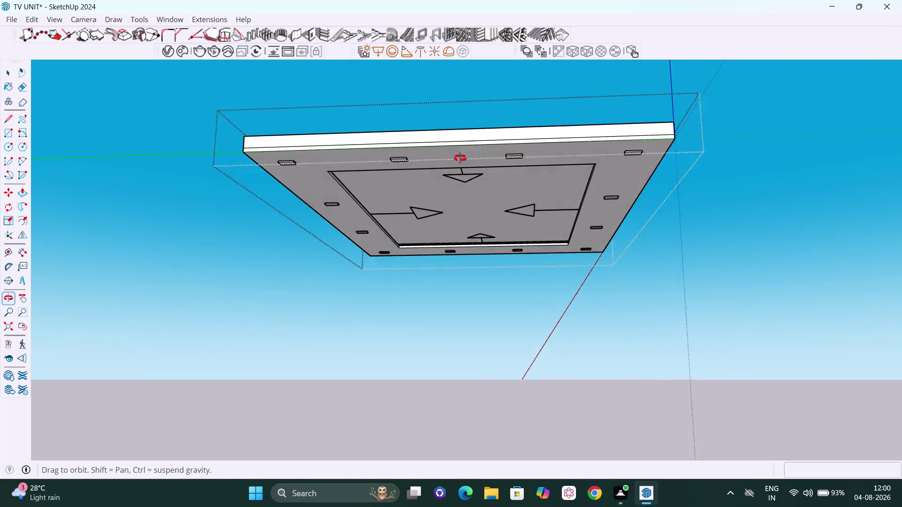
Zoom in on the false ceiling's underside and select its top-right light slot.
middle_drag(460, 160, 460, 159)
scroll(up, 3)
scroll(up, 3)
scroll(up, 3)
middle_click(587, 150)
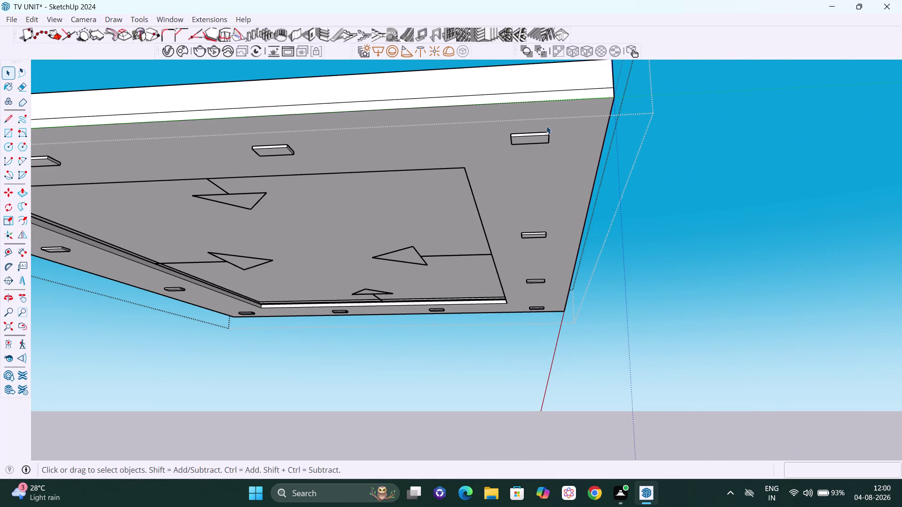
scroll(up, 3)
middle_drag(539, 144, 540, 156)
scroll(up, 3)
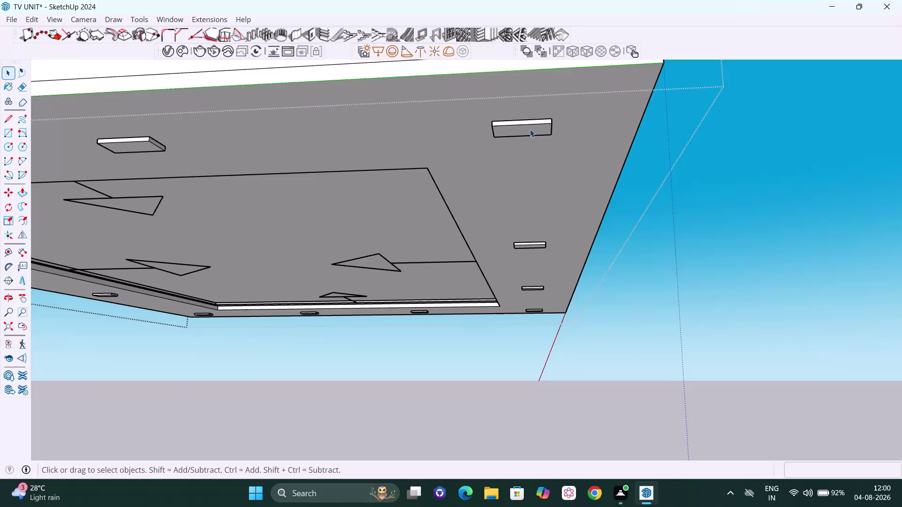
click(530, 129)
middle_drag(540, 115, 536, 135)
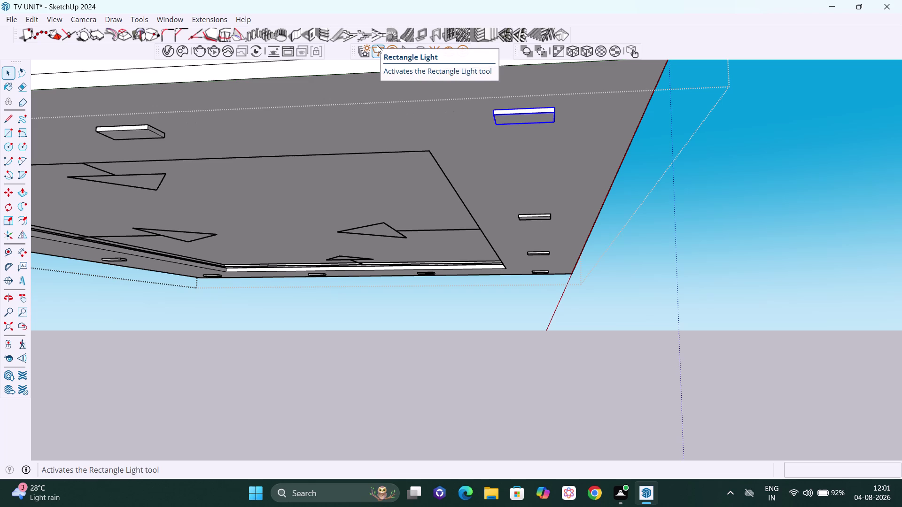
Draw a V-Ray rectangle light across the top-right slot, then return to Select.
click(377, 45)
scroll(up, 3)
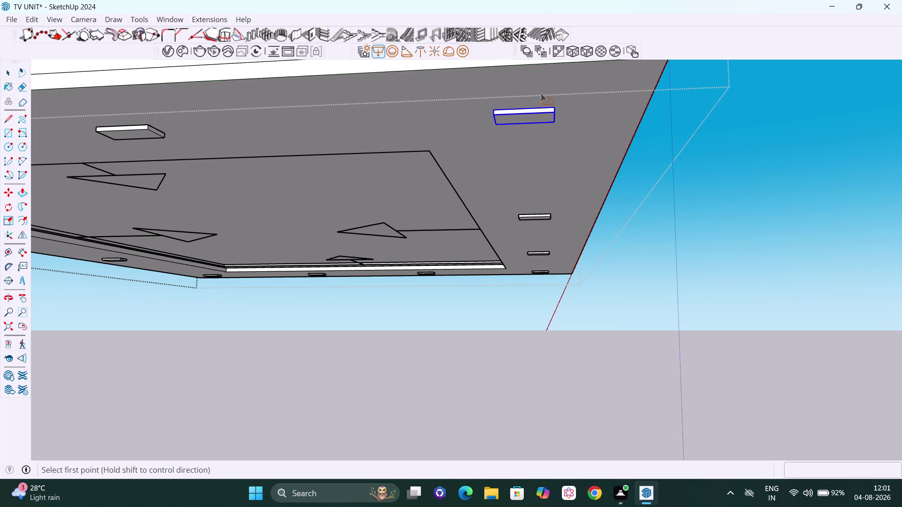
scroll(up, 3)
scroll(up, 3)
middle_drag(526, 143, 524, 95)
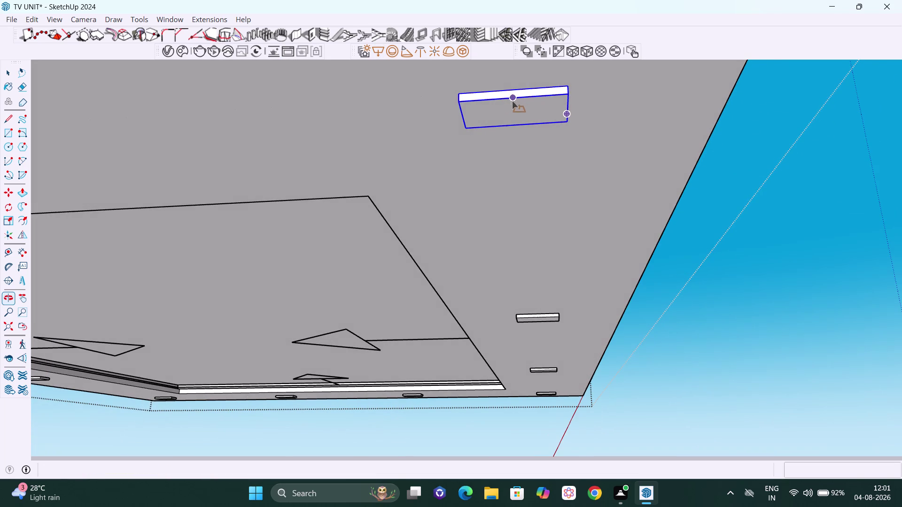
click(459, 101)
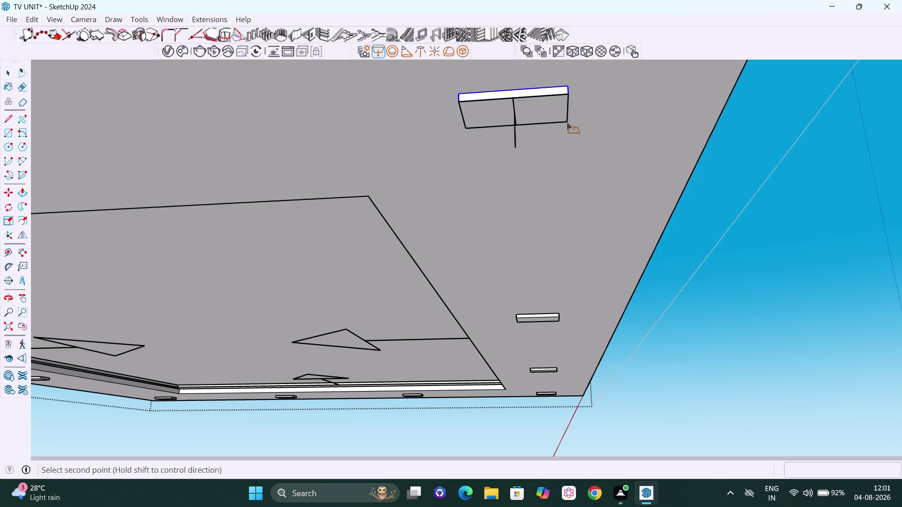
click(566, 122)
scroll(down, 3)
scroll(down, 3)
key(space)
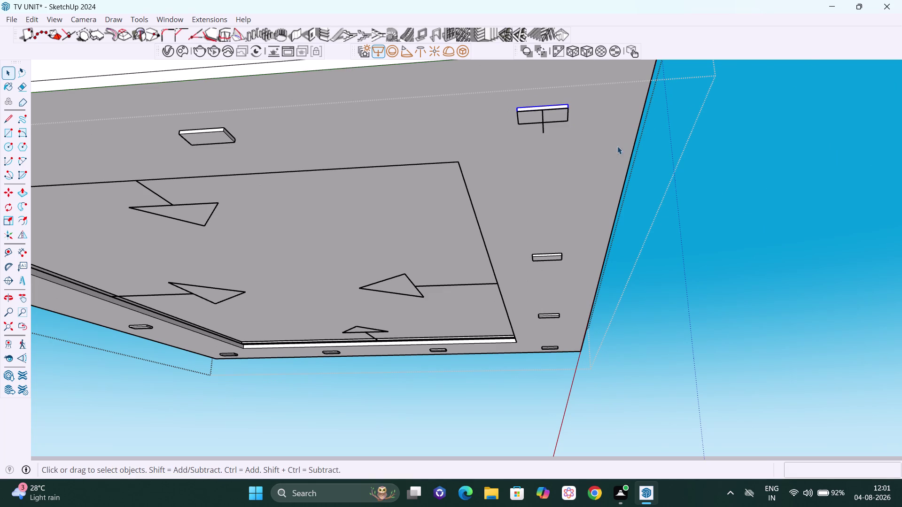
middle_drag(541, 115, 502, 105)
scroll(down, 3)
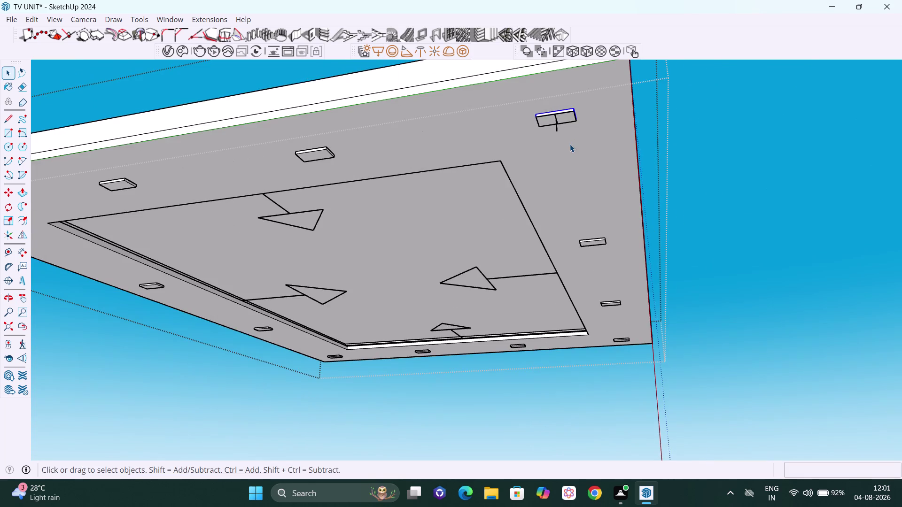
middle_drag(570, 144, 537, 130)
scroll(up, 3)
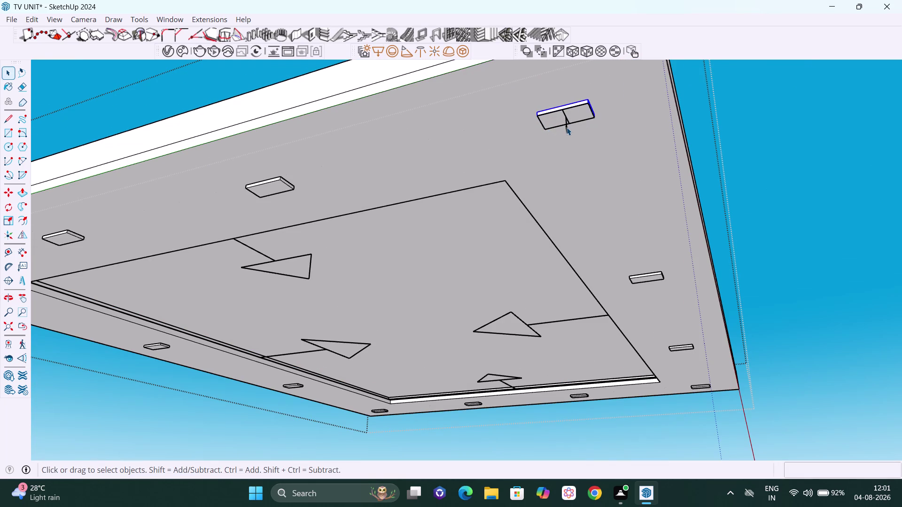
Start copying the new rectangular light from its corner, locked along the right edge.
click(566, 127)
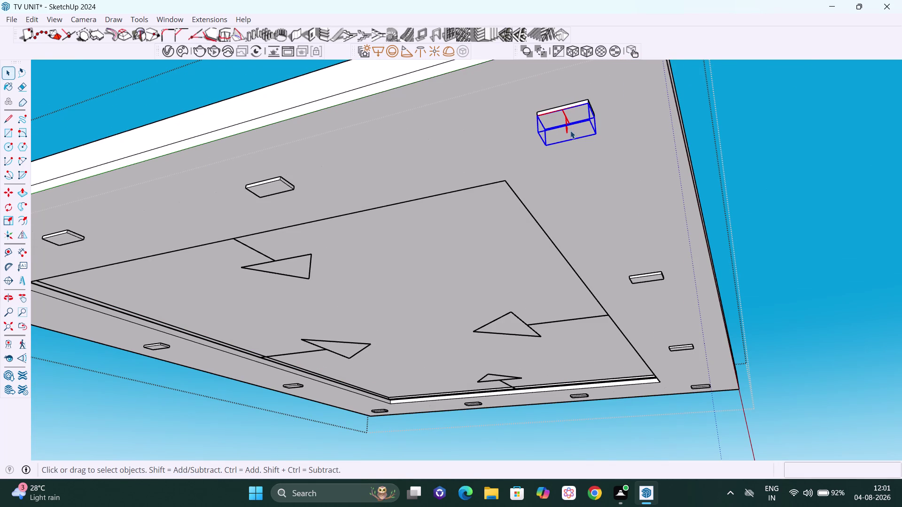
key(m)
key(Left)
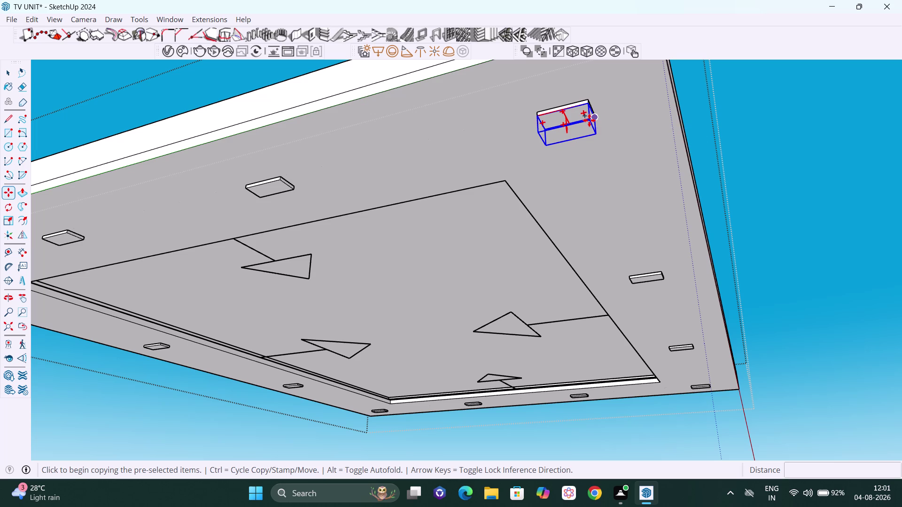
middle_drag(589, 120, 613, 115)
scroll(up, 3)
scroll(up, 3)
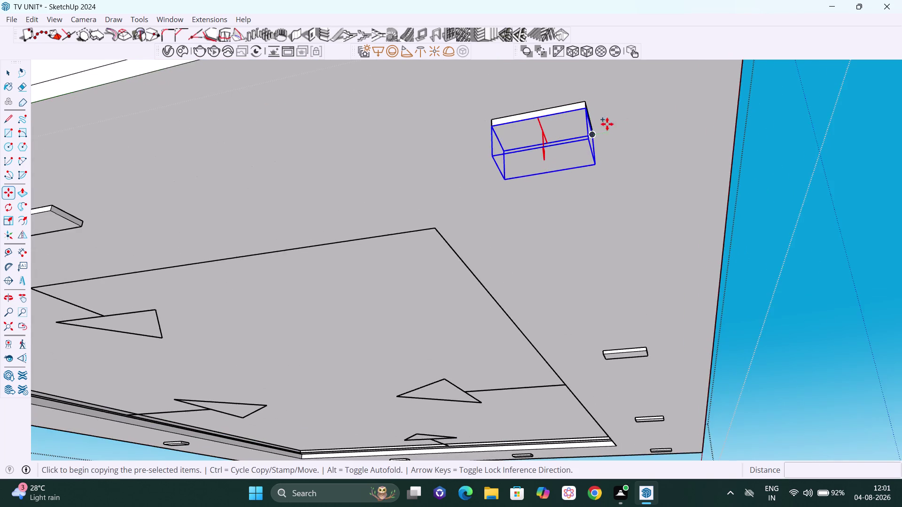
middle_drag(607, 124, 664, 84)
scroll(up, 3)
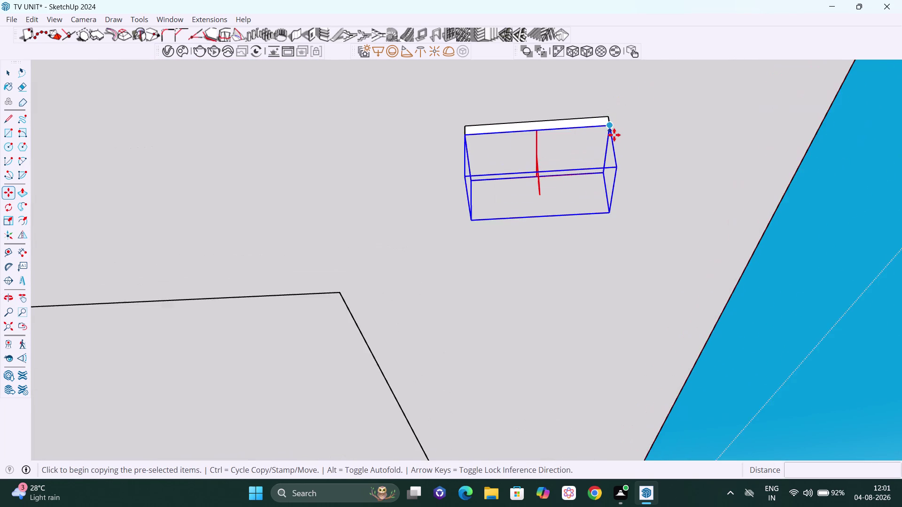
scroll(up, 3)
middle_drag(617, 130, 573, 130)
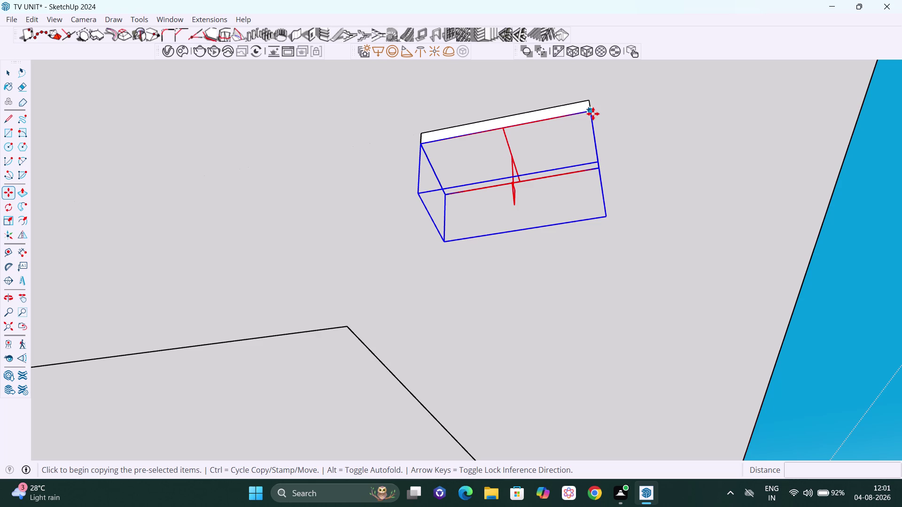
click(591, 113)
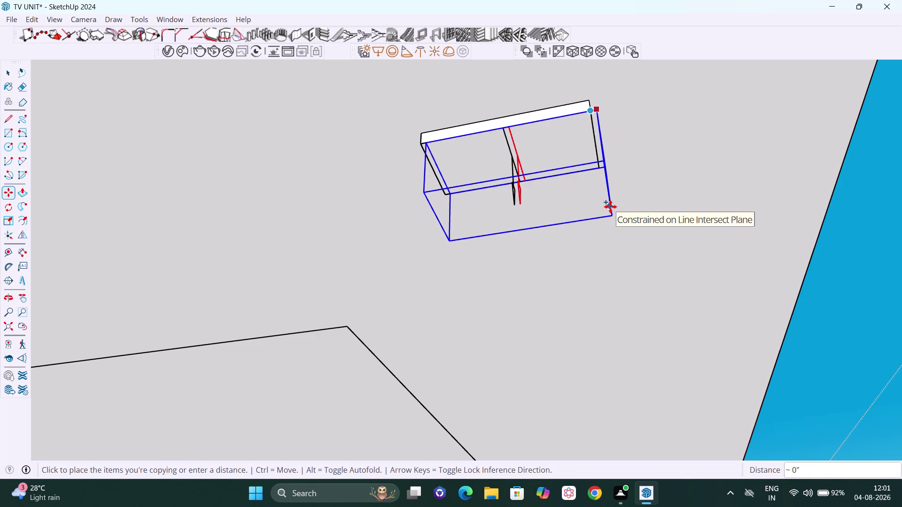
key(Right)
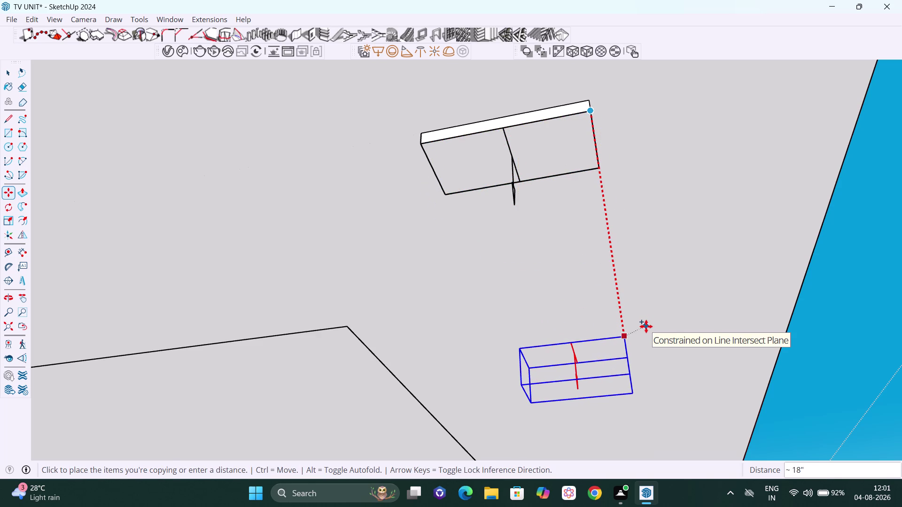
Drop the light copy in the next right-edge slot, arraying it 2x, then 3x.
key(h)
drag(645, 327, 615, 188)
scroll(down, 3)
drag(621, 297, 587, 174)
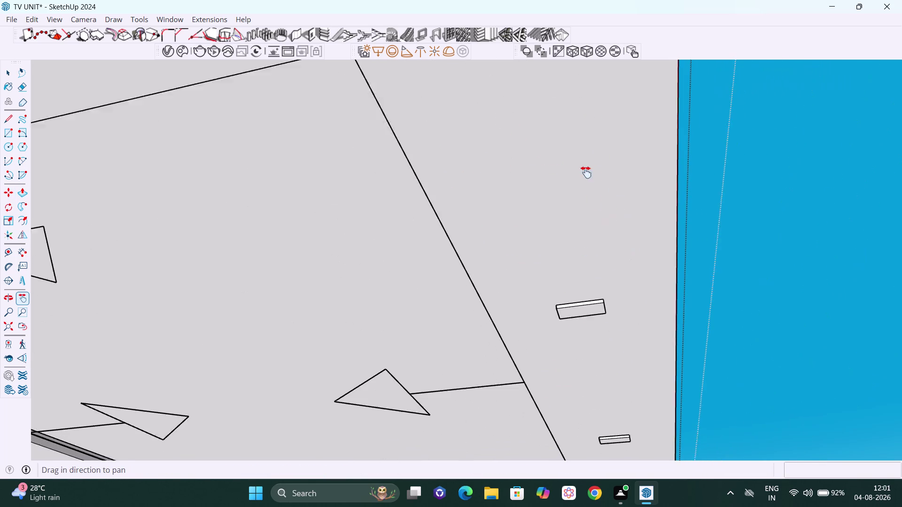
drag(587, 173, 585, 167)
middle_drag(580, 287, 620, 259)
scroll(up, 3)
middle_drag(602, 311, 572, 285)
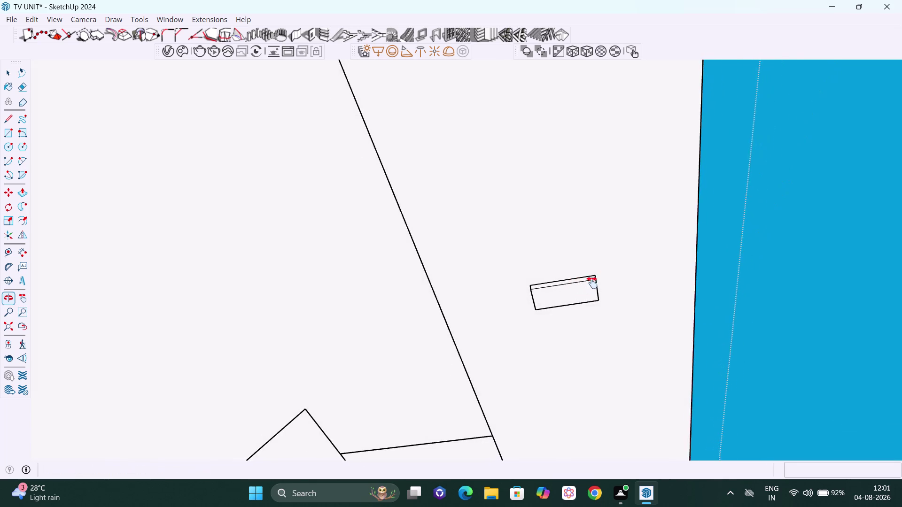
scroll(up, 3)
drag(627, 333, 635, 214)
scroll(down, 3)
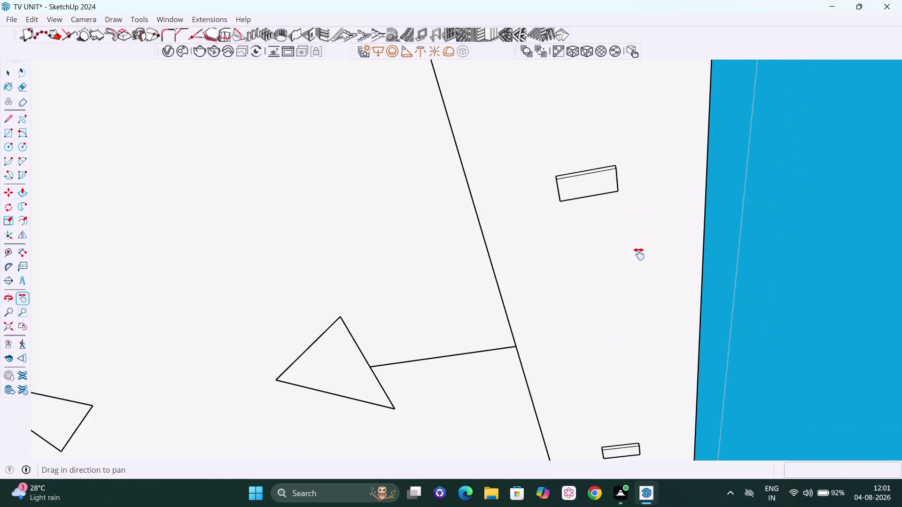
scroll(down, 3)
scroll(down, 3)
drag(642, 297, 628, 222)
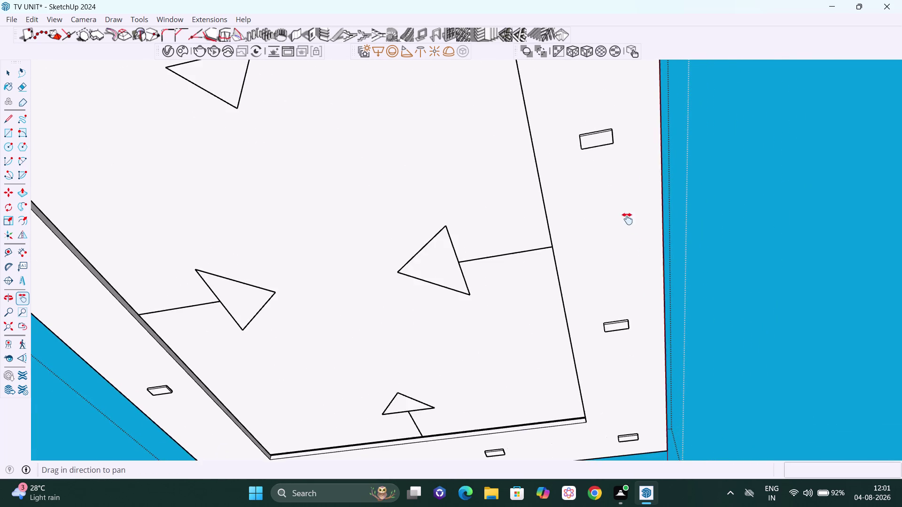
scroll(up, 3)
scroll(up, 3)
middle_drag(599, 147, 600, 157)
scroll(up, 3)
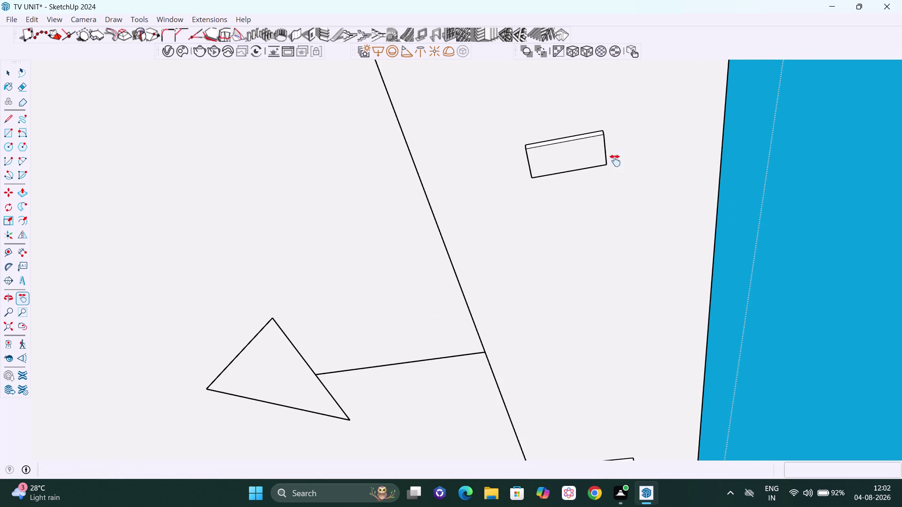
middle_drag(615, 163, 640, 184)
scroll(up, 3)
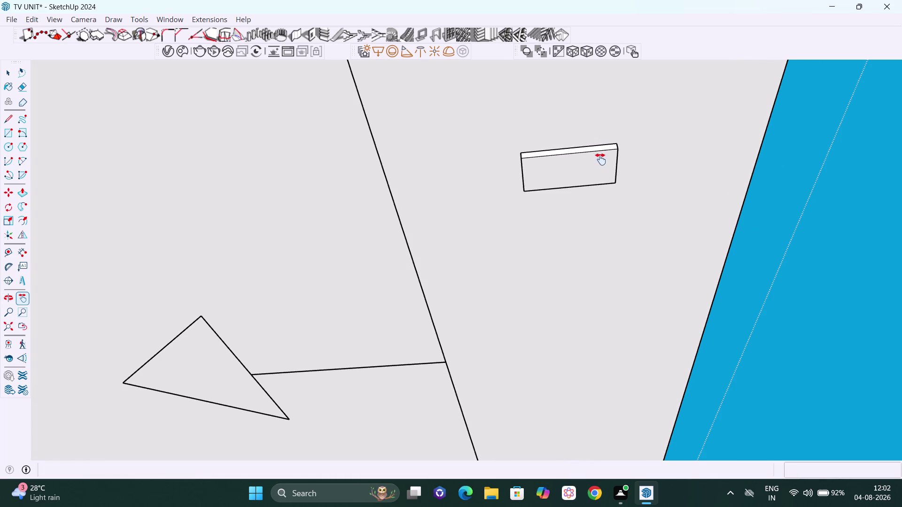
key(Escape)
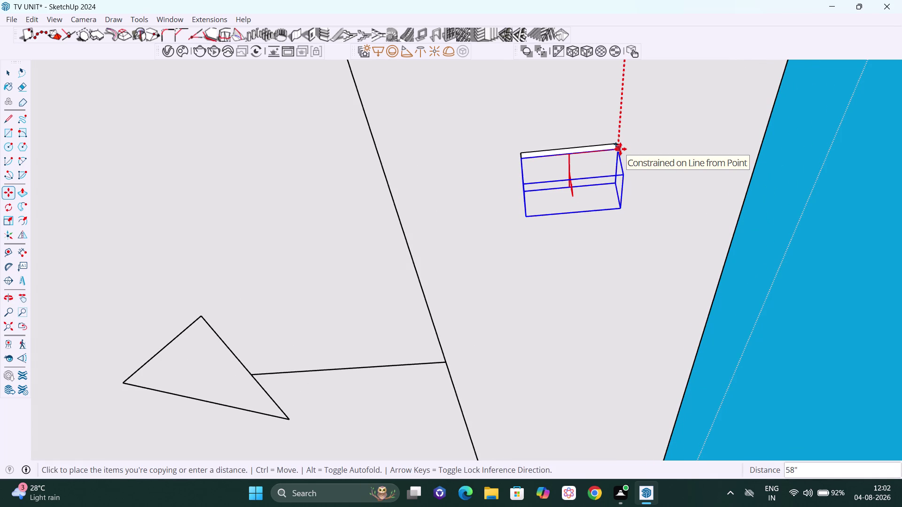
click(620, 149)
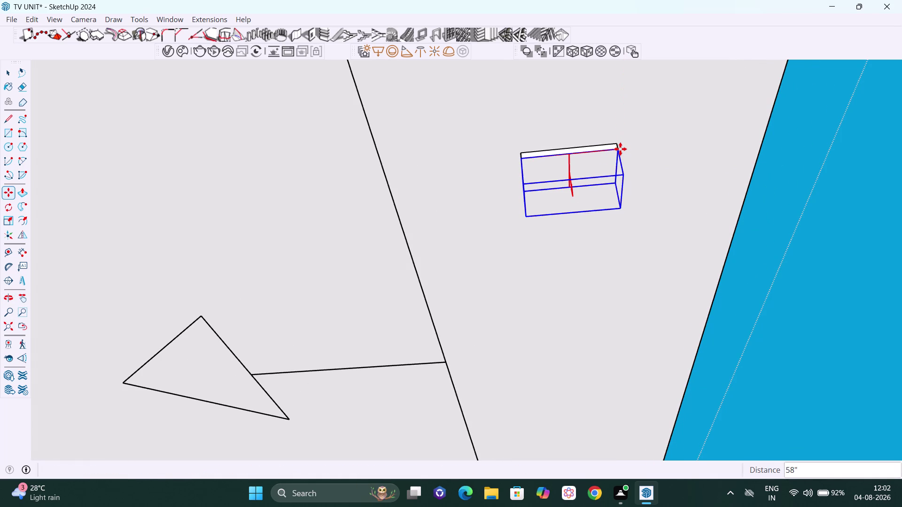
text(2x)
key(Return)
scroll(down, 3)
scroll(down, 3)
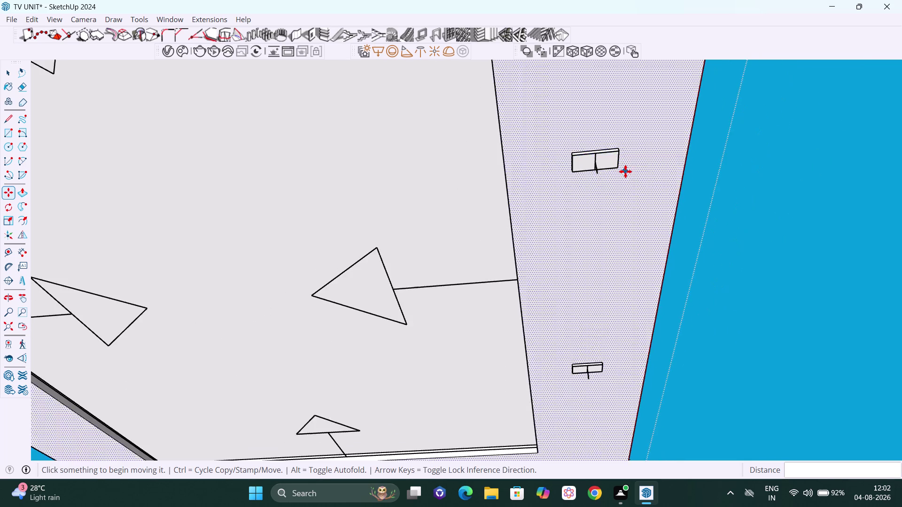
scroll(down, 3)
scroll(down, 3)
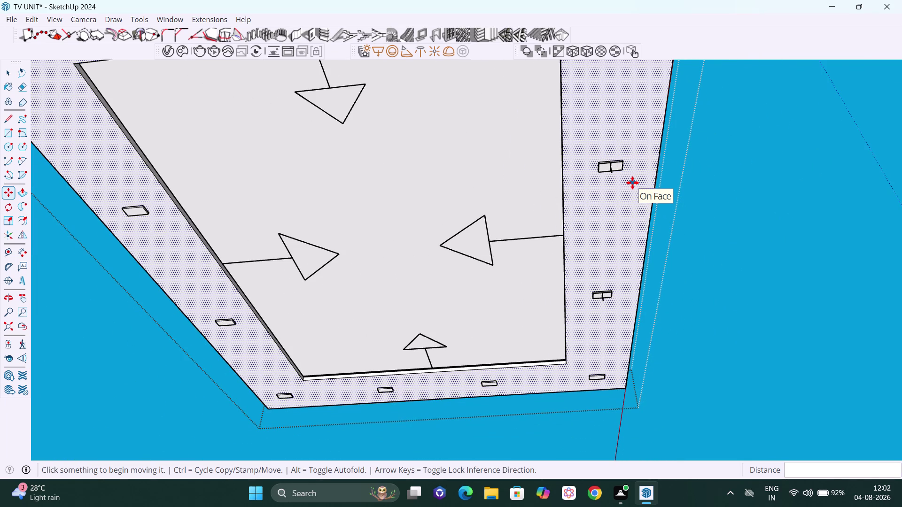
key(3)
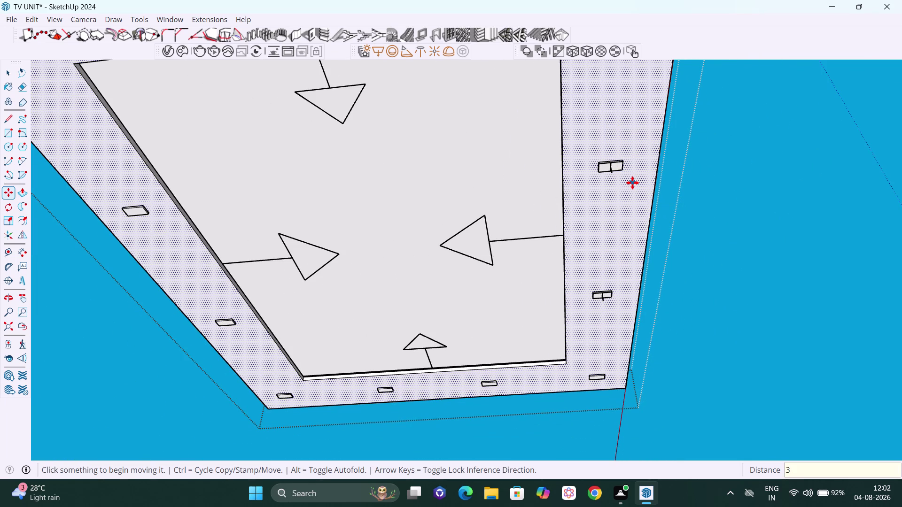
key(x)
key(Return)
key(space)
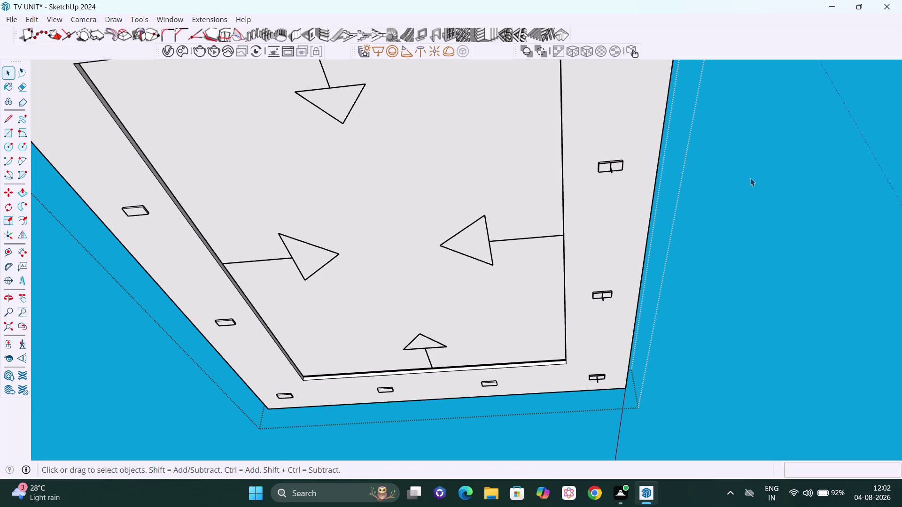
Select the spotlights along the false ceiling's border, deselecting a stray ceiling edge.
scroll(down, 3)
middle_drag(748, 156, 748, 211)
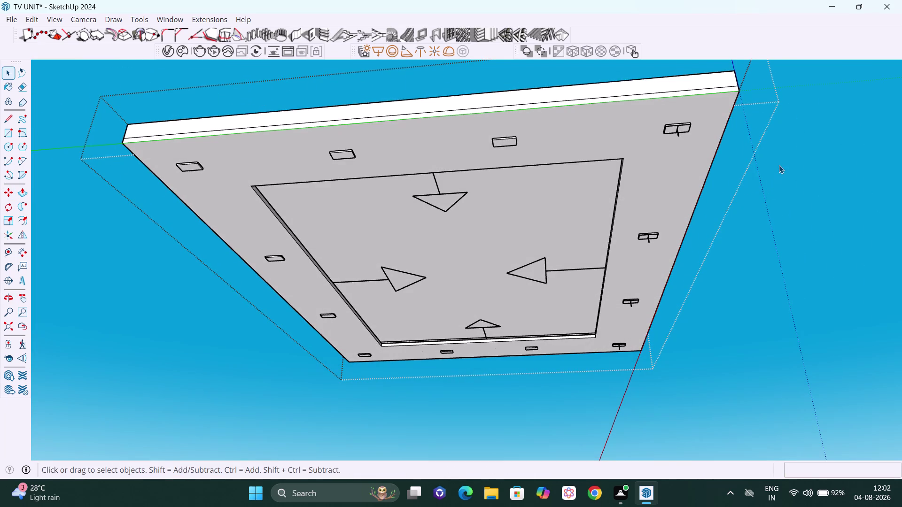
middle_drag(779, 165, 773, 191)
scroll(up, 3)
scroll(up, 3)
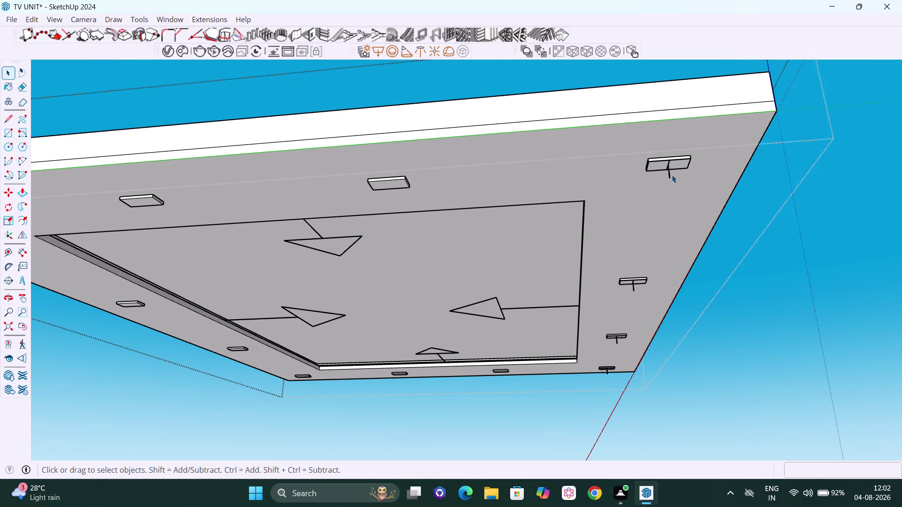
click(670, 174)
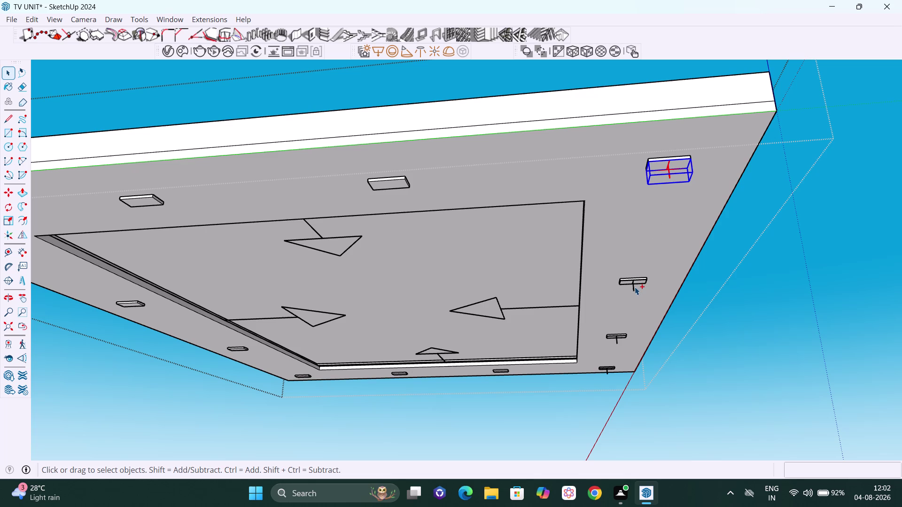
click(635, 287)
click(618, 343)
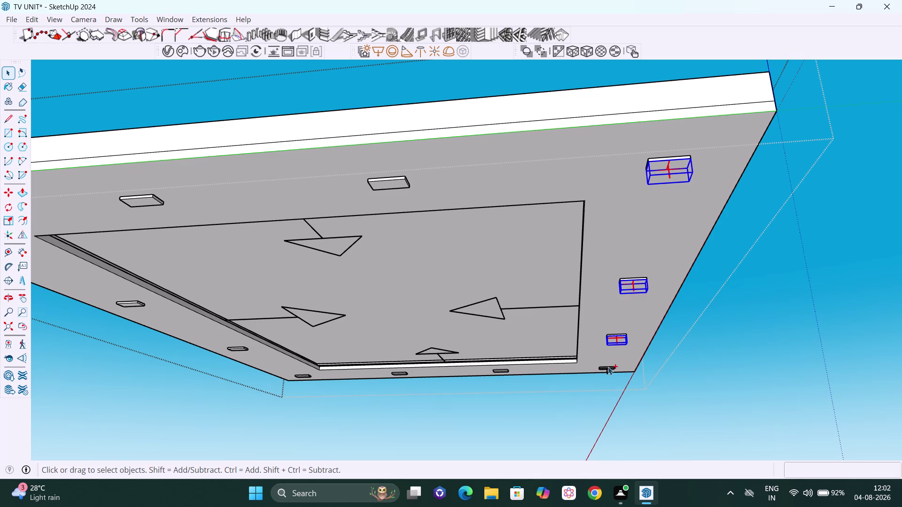
click(607, 373)
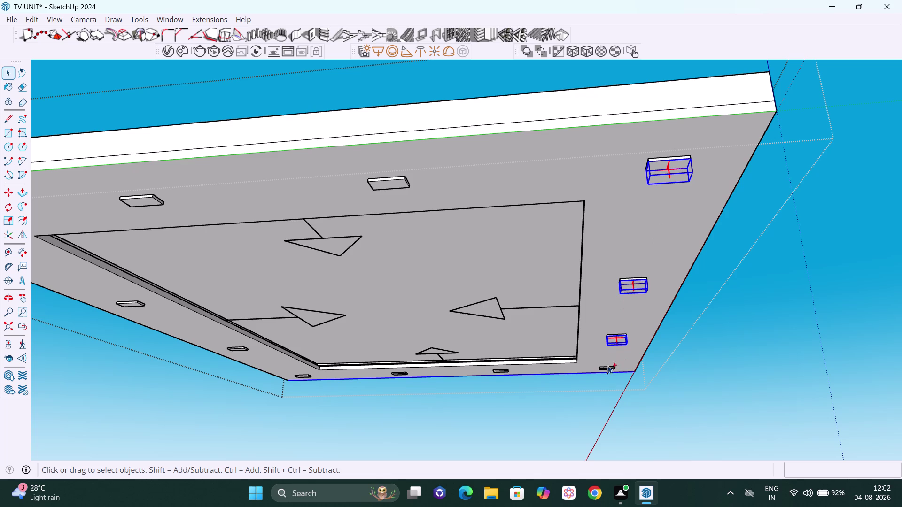
click(608, 372)
scroll(up, 3)
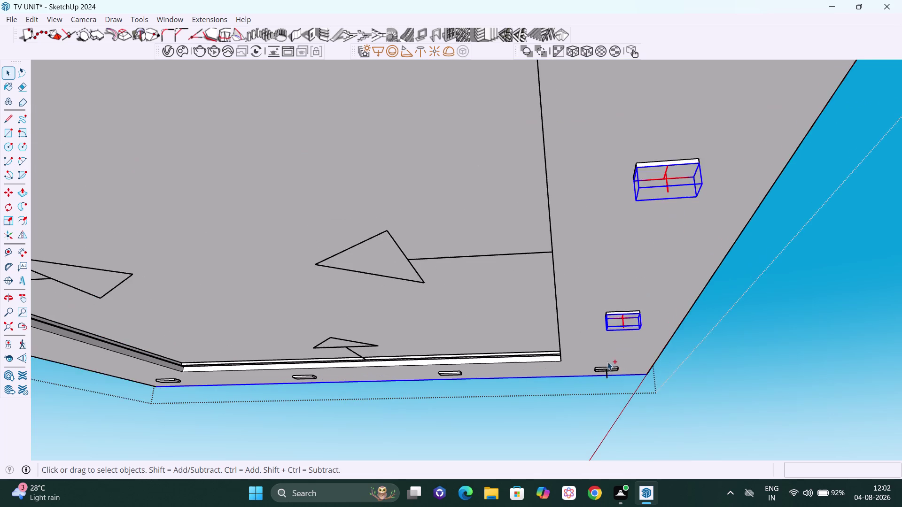
scroll(up, 3)
scroll(up, 3)
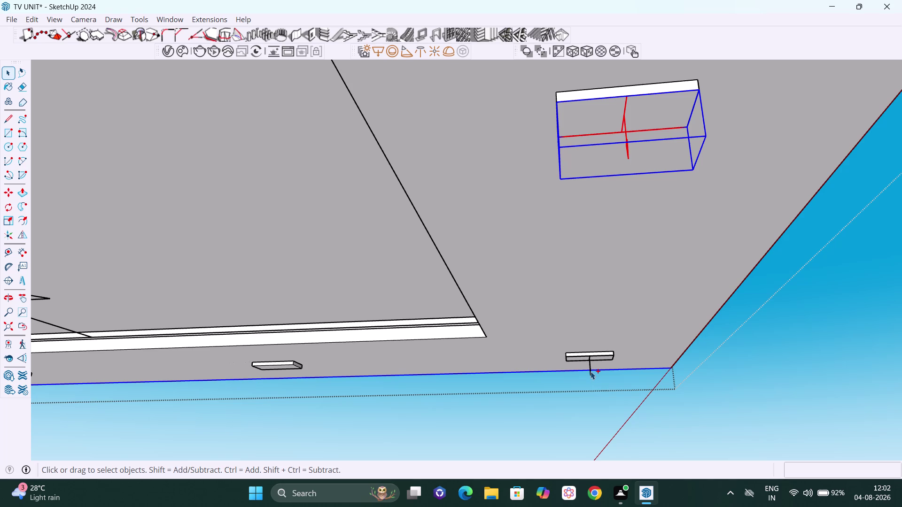
click(591, 371)
scroll(up, 3)
scroll(up, 3)
middle_drag(606, 288, 606, 282)
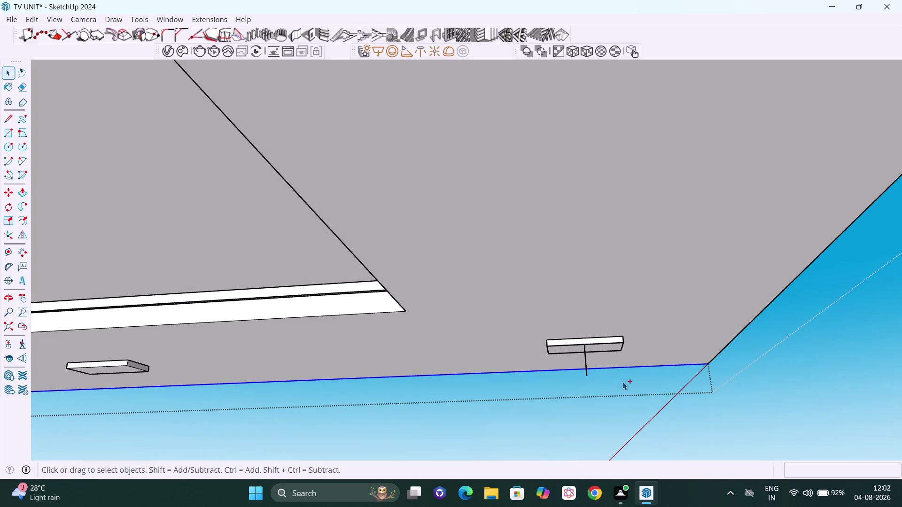
middle_drag(624, 370, 626, 341)
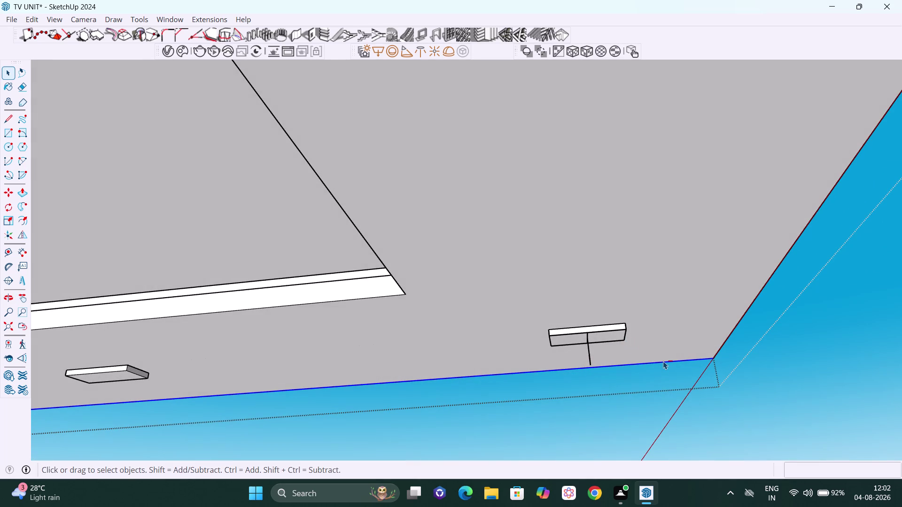
click(663, 362)
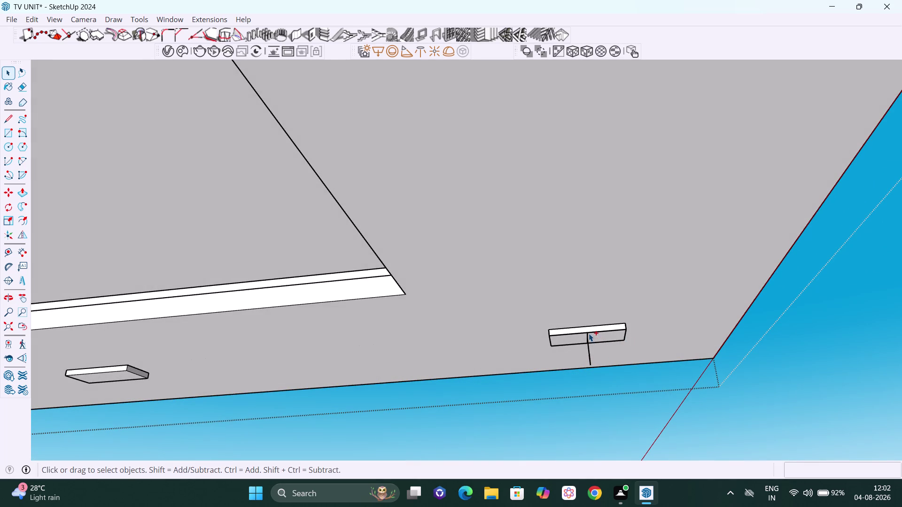
click(588, 333)
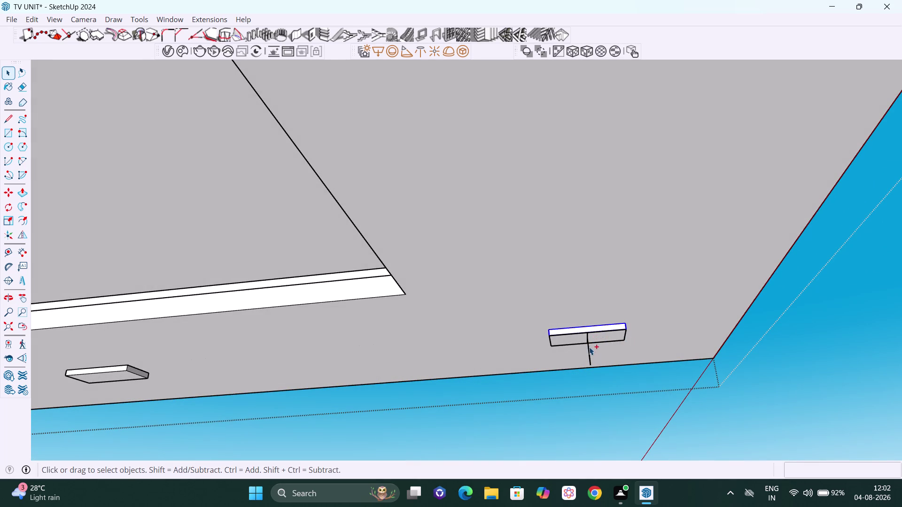
click(587, 347)
scroll(up, 3)
middle_click(596, 337)
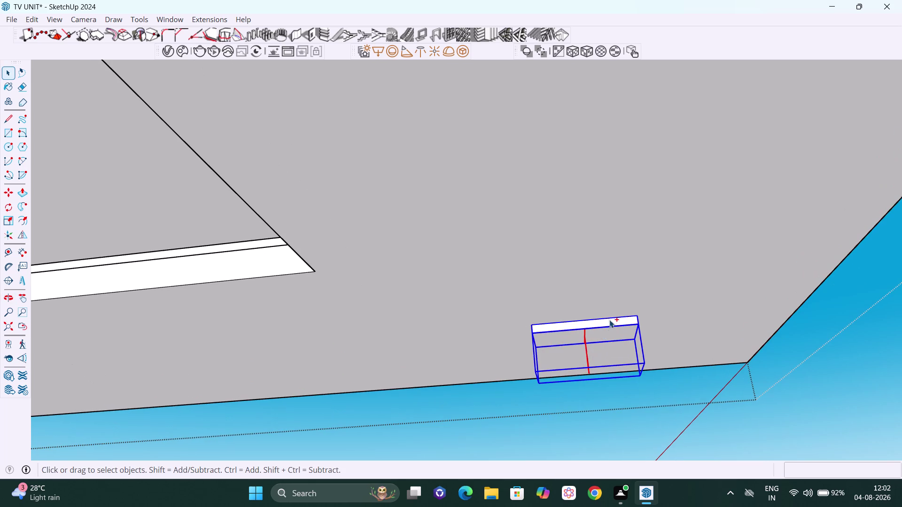
click(608, 317)
click(589, 319)
scroll(down, 3)
scroll(down, 3)
scroll(down, 3)
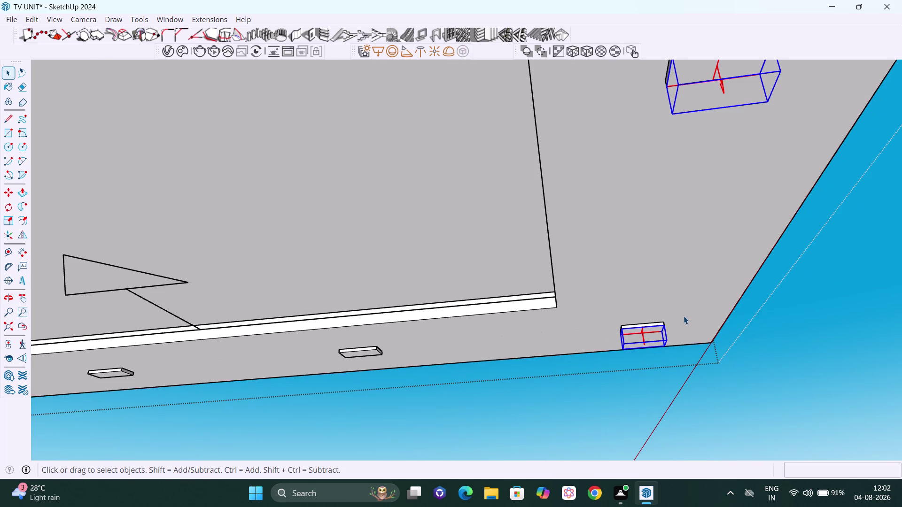
Start copying the selected spotlights from a corner at the top border.
key(h)
drag(696, 280, 637, 280)
scroll(down, 3)
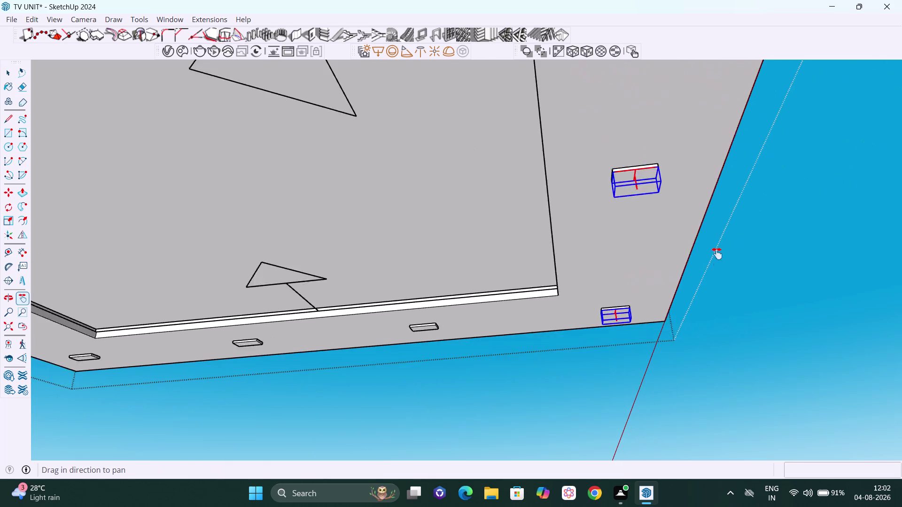
scroll(down, 3)
scroll(down, 3)
middle_drag(701, 250, 750, 250)
drag(727, 197, 606, 258)
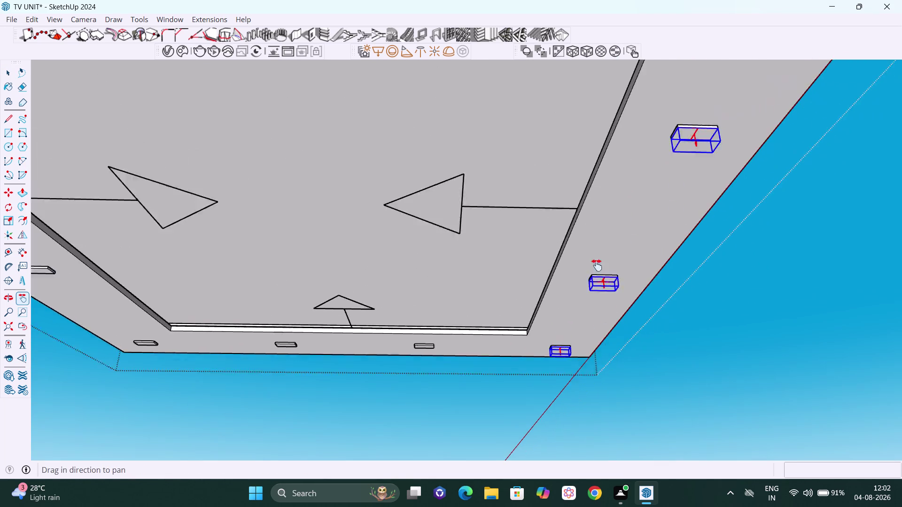
drag(606, 258, 551, 280)
drag(537, 255, 462, 320)
scroll(down, 3)
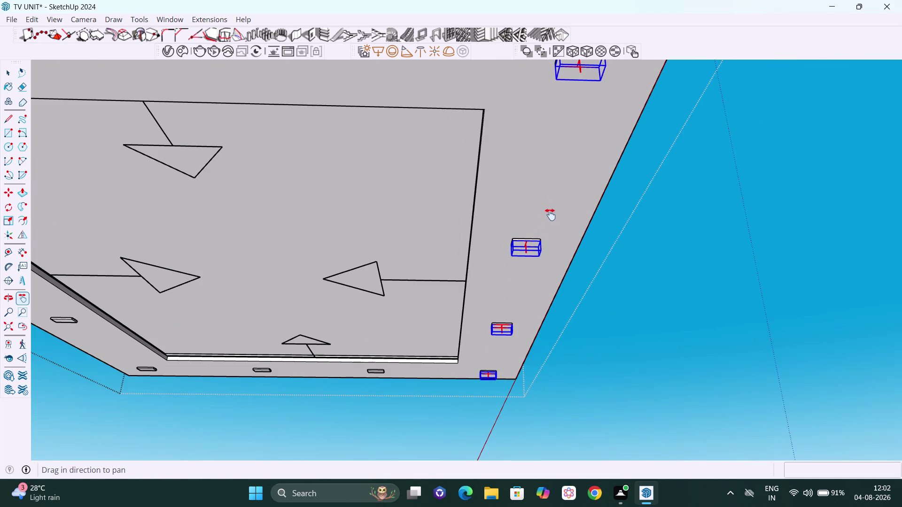
drag(539, 205, 444, 294)
scroll(up, 3)
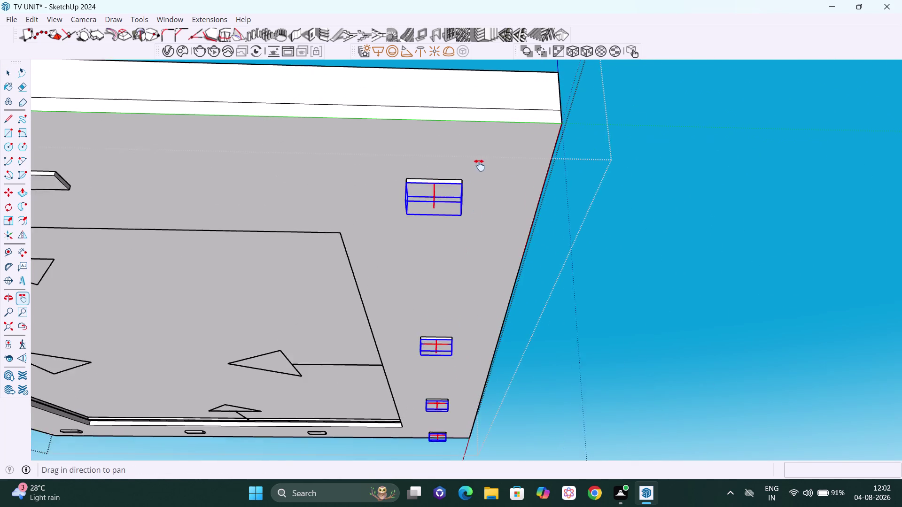
scroll(up, 3)
middle_drag(464, 183, 444, 177)
key(m)
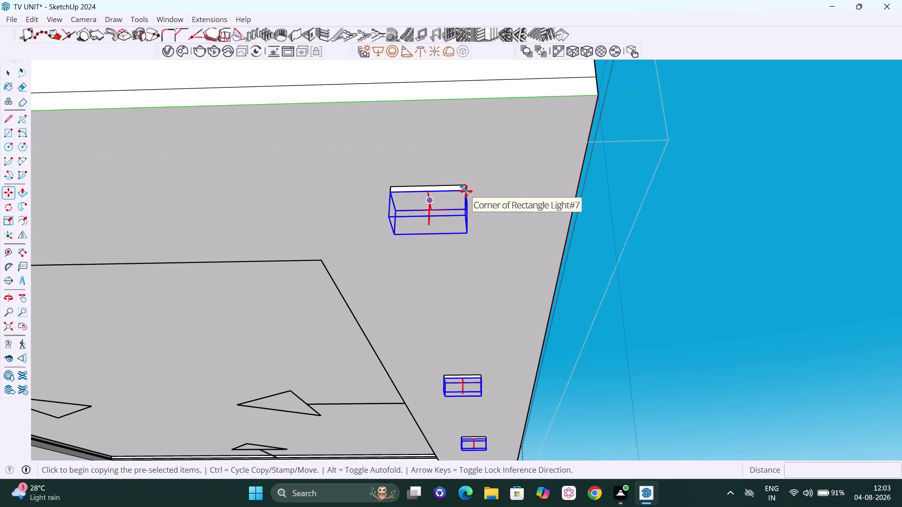
click(466, 191)
key(Left)
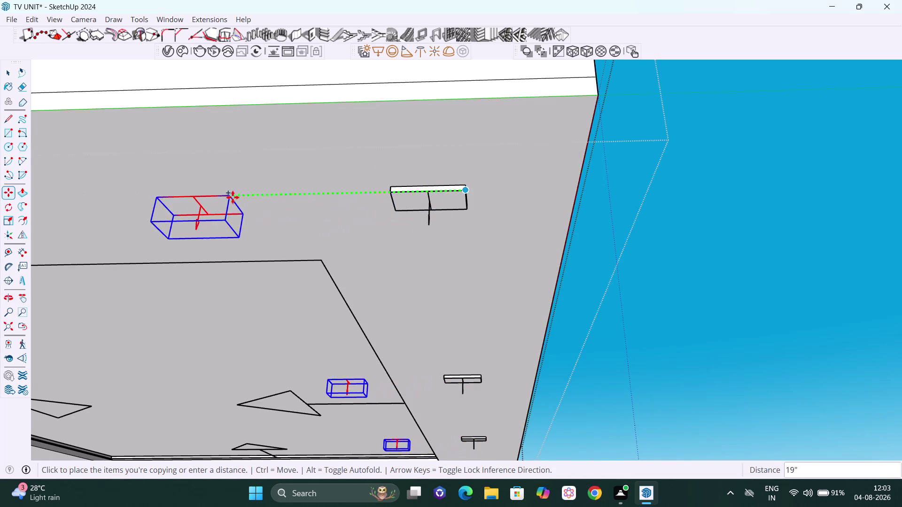
Place the spotlight copy 43" along the top border and array it 3x.
key(h)
drag(233, 198, 572, 235)
scroll(down, 3)
drag(511, 233, 552, 233)
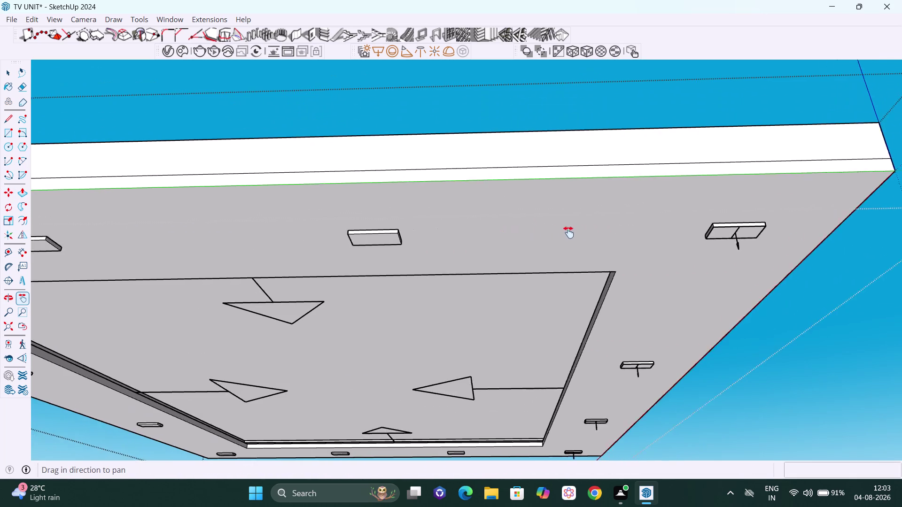
drag(552, 232, 675, 247)
scroll(up, 3)
middle_drag(515, 250, 504, 245)
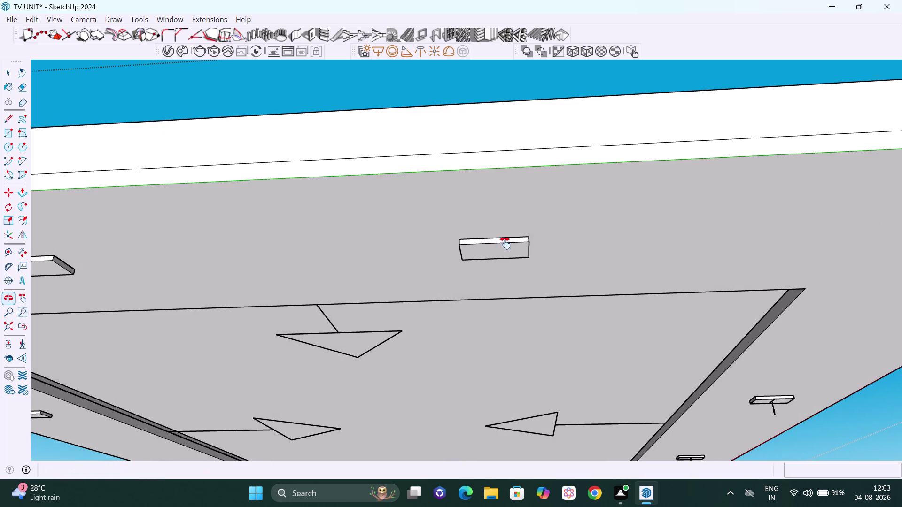
scroll(up, 3)
scroll(up, 3)
key(Escape)
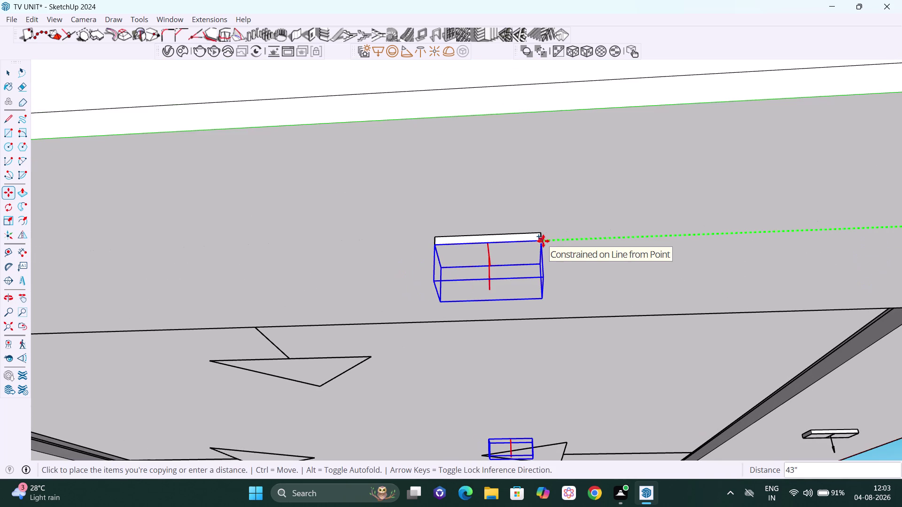
click(543, 241)
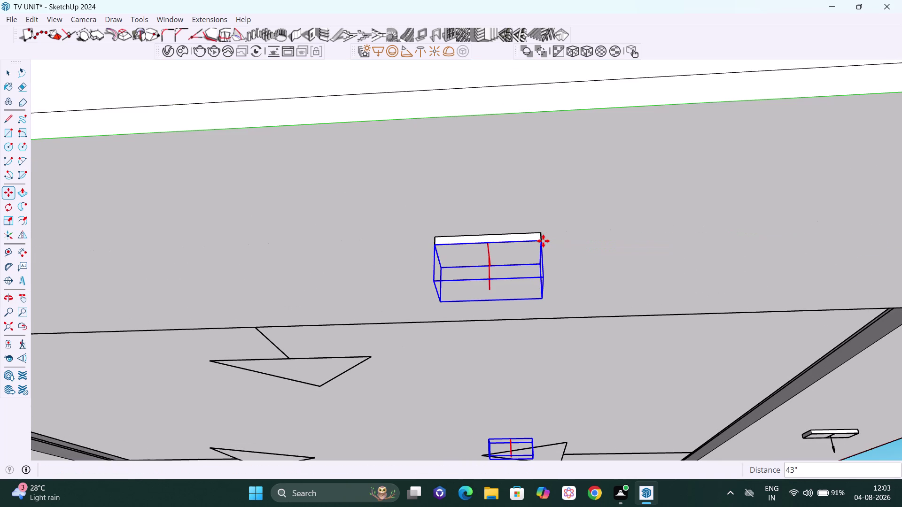
text(3x)
key(Return)
key(space)
scroll(down, 3)
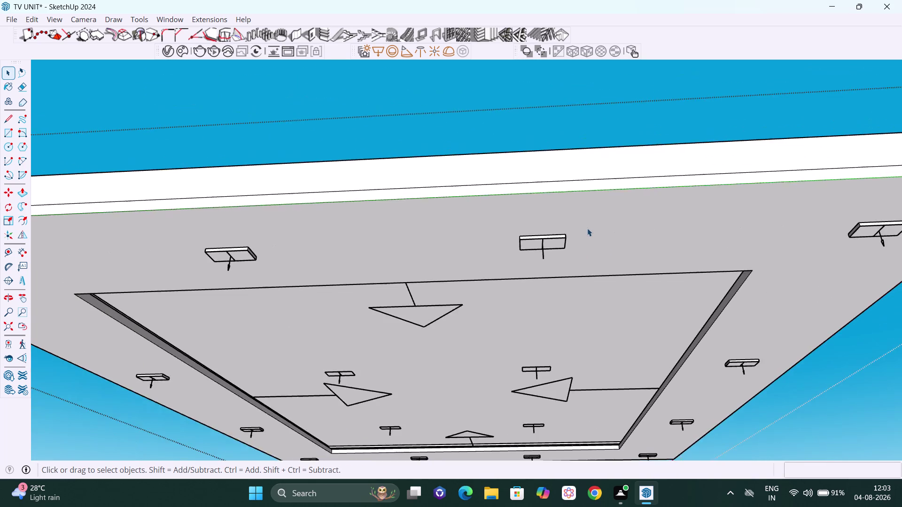
Bring the recessed ceiling centre into view and select its first inner spotlight.
scroll(down, 3)
scroll(down, 3)
middle_drag(567, 290, 584, 289)
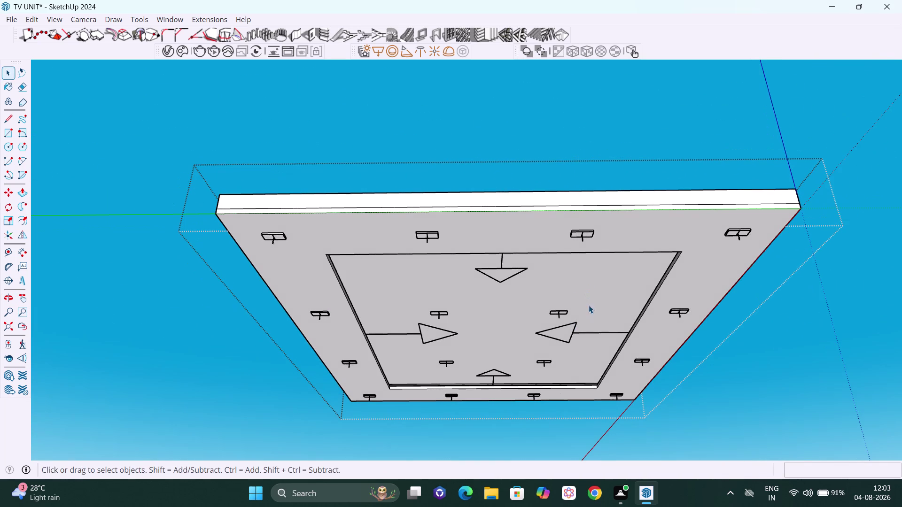
key(h)
drag(605, 299, 581, 193)
middle_drag(490, 252, 495, 260)
scroll(up, 3)
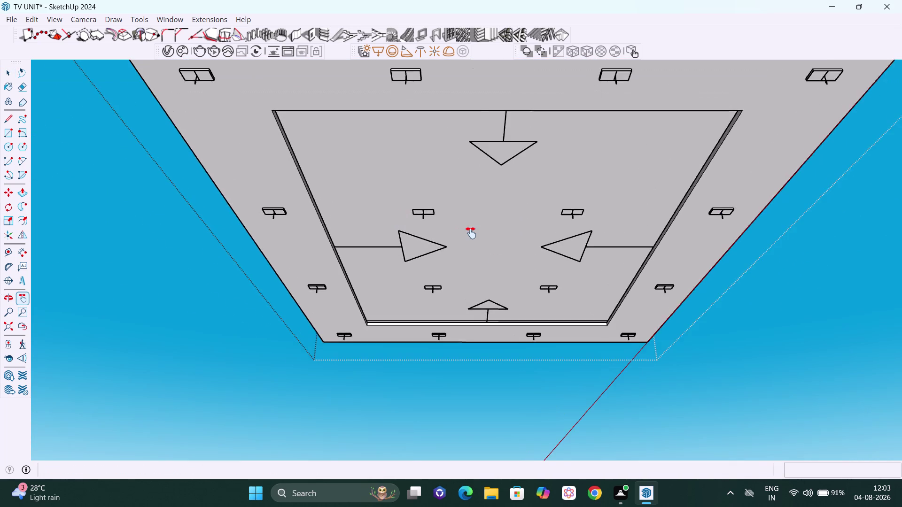
scroll(up, 3)
key(Escape)
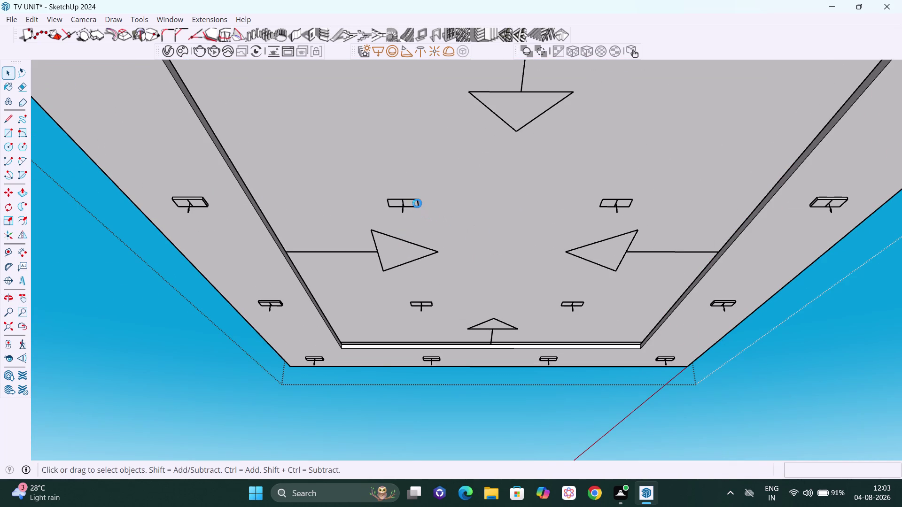
click(417, 203)
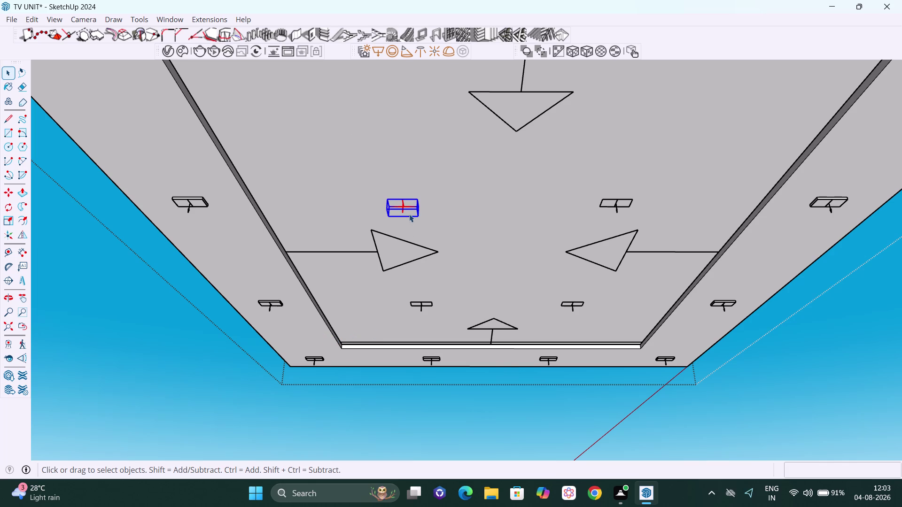
Add the other three inner spotlights and delete all four.
click(617, 208)
click(573, 307)
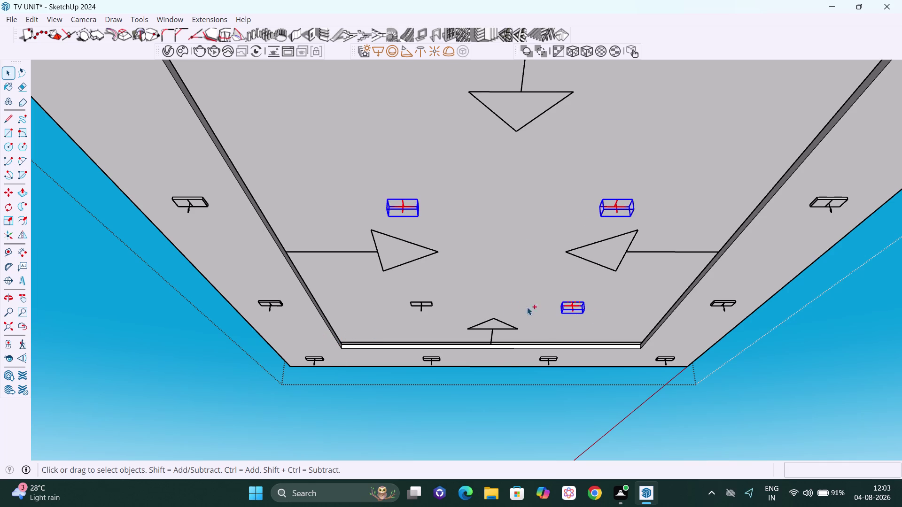
click(428, 302)
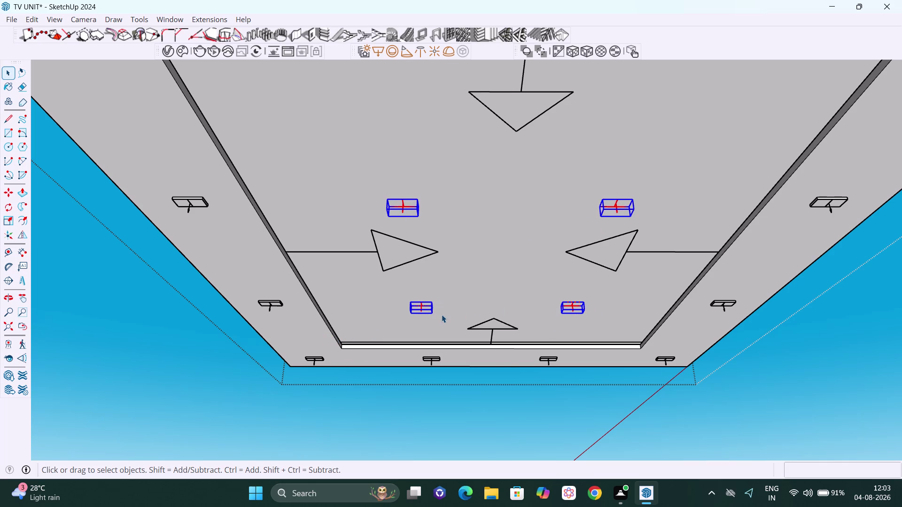
key(Delete)
Inspect the cleaned ceiling and select the back-left, back-middle and back-right spotlights.
scroll(down, 3)
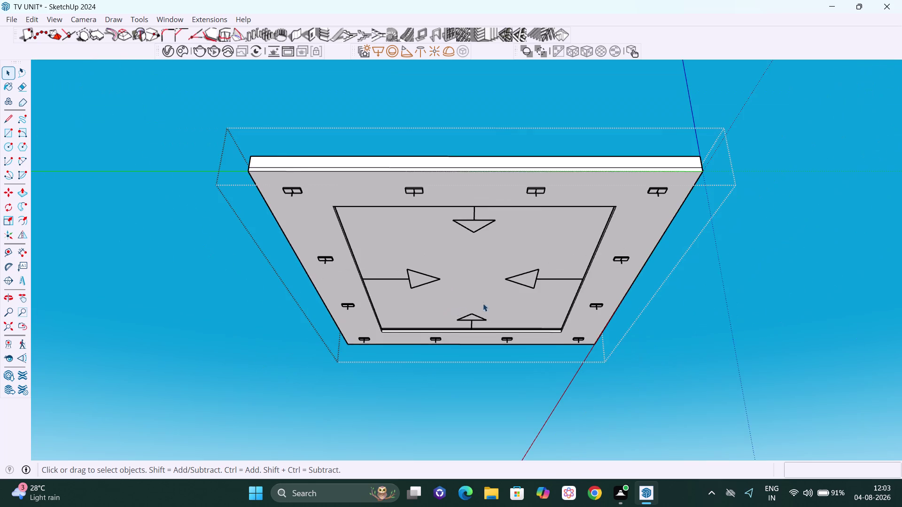
middle_drag(483, 287, 467, 314)
scroll(up, 3)
middle_drag(464, 279, 470, 288)
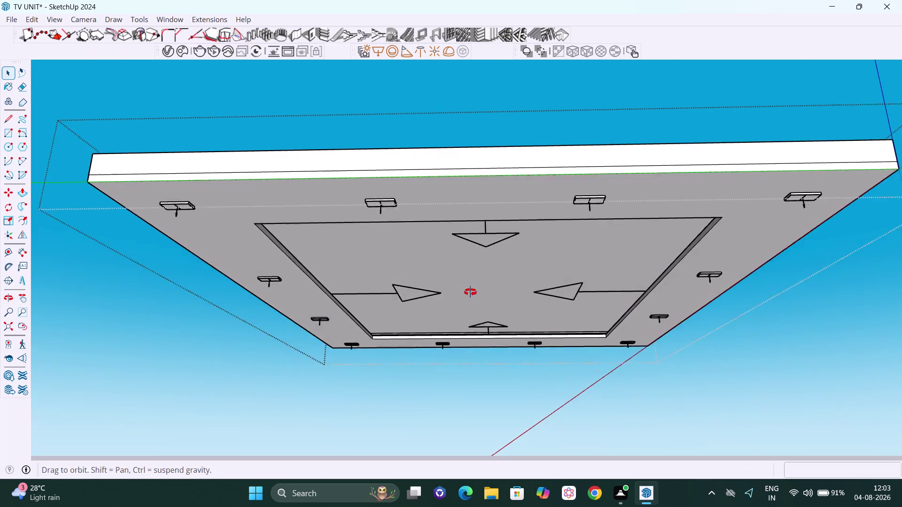
middle_drag(471, 288, 471, 297)
scroll(up, 3)
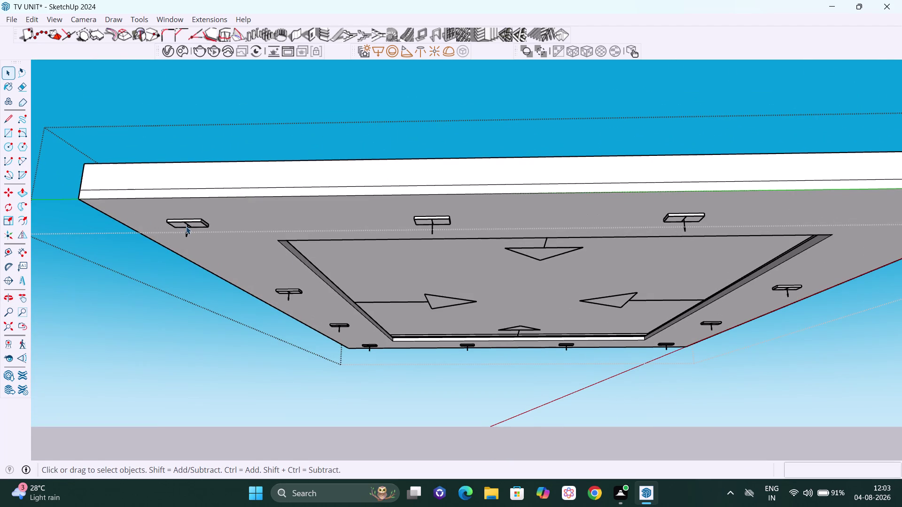
click(186, 228)
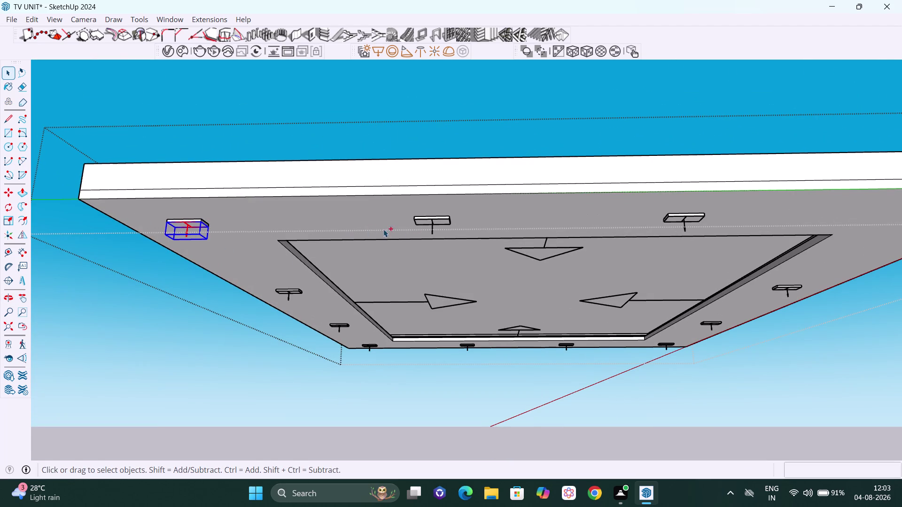
click(432, 225)
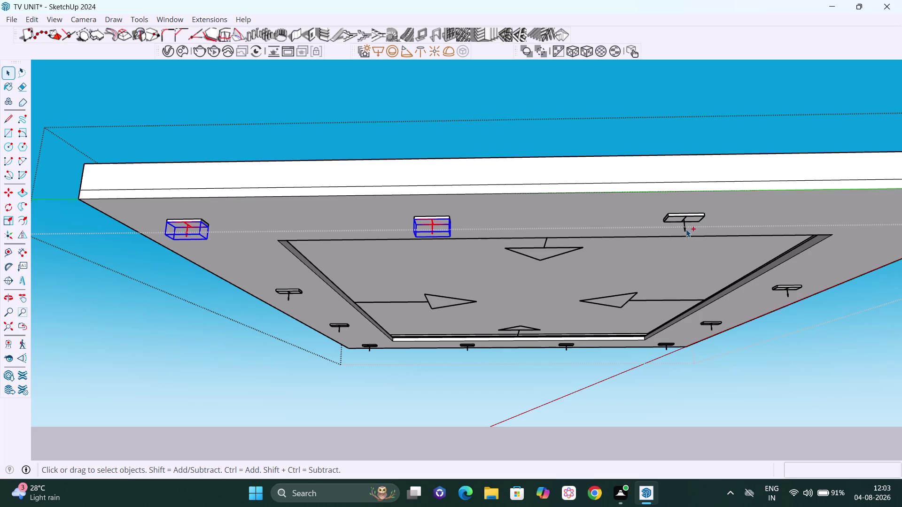
click(686, 230)
Add the left-side, lower-left and first front-edge spotlights, moving closer to the front edge.
click(288, 295)
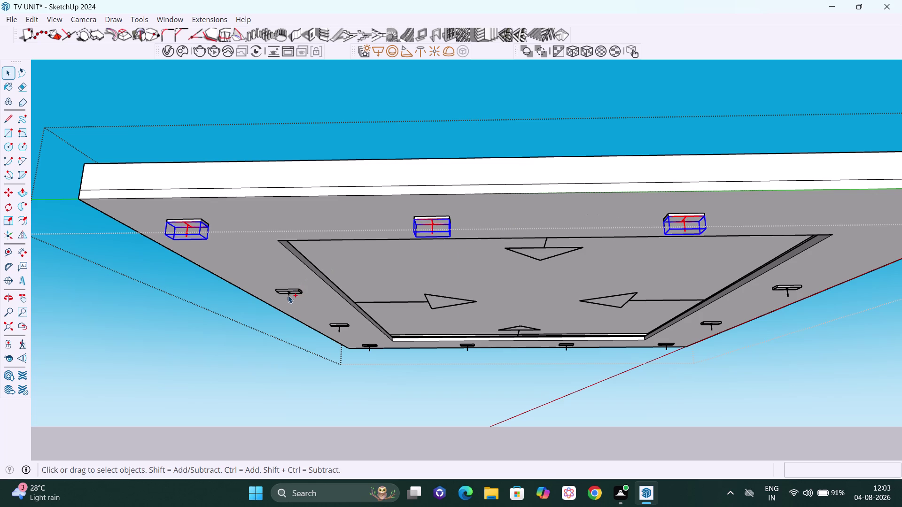
click(339, 331)
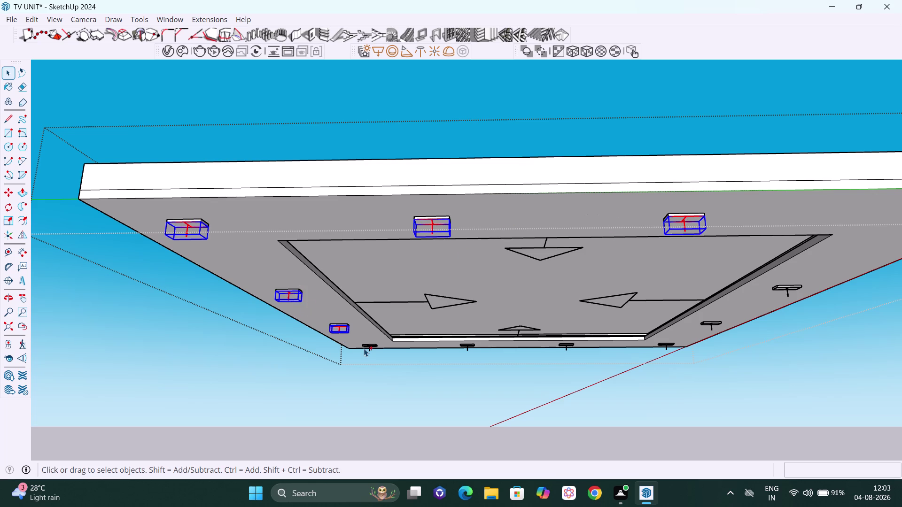
click(369, 348)
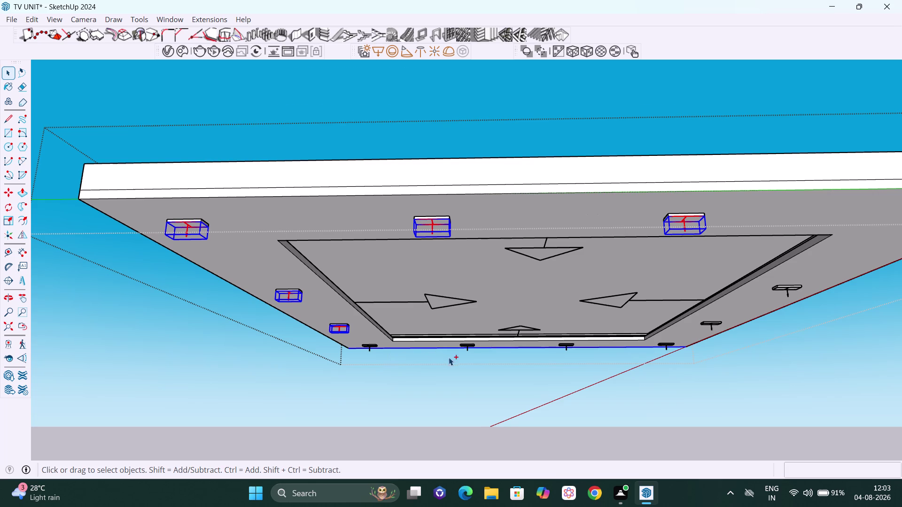
scroll(up, 3)
middle_drag(515, 373, 506, 281)
scroll(up, 3)
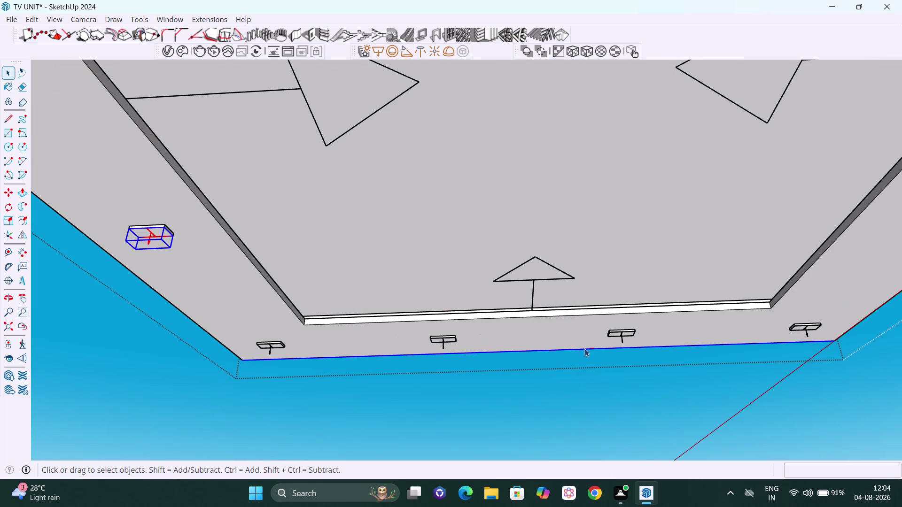
Drop the stray edge from the selection and add the middle front-edge spotlight.
click(584, 349)
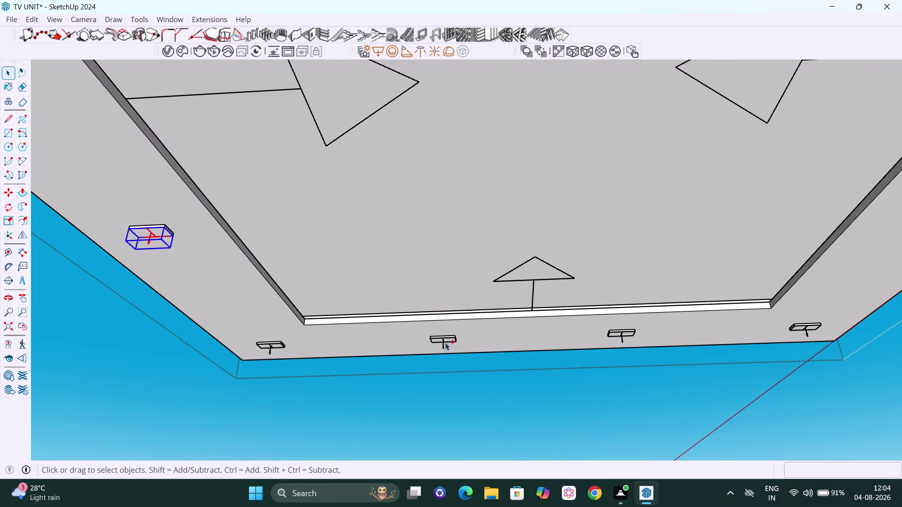
click(443, 342)
scroll(up, 3)
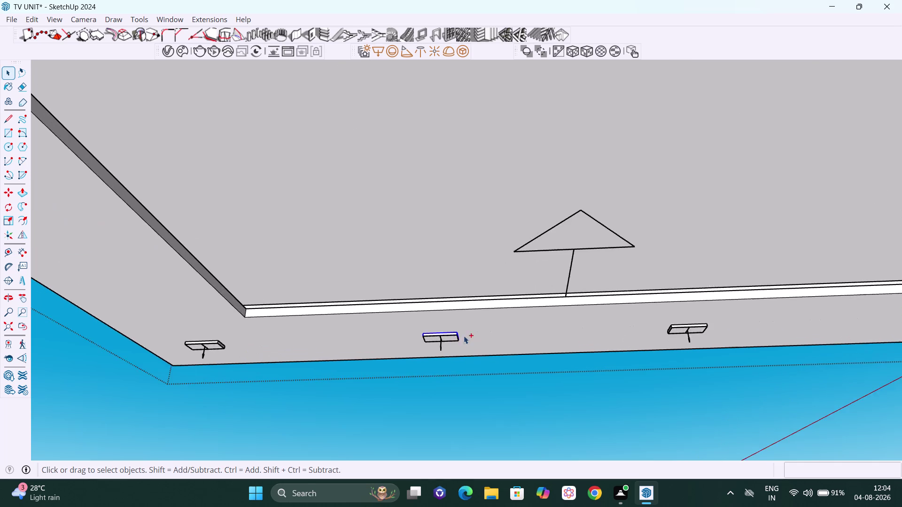
scroll(up, 3)
click(427, 332)
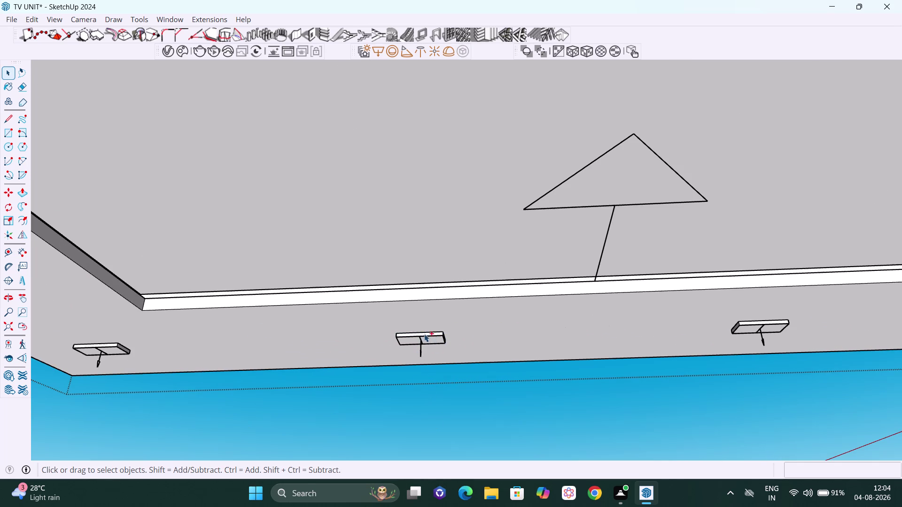
click(420, 355)
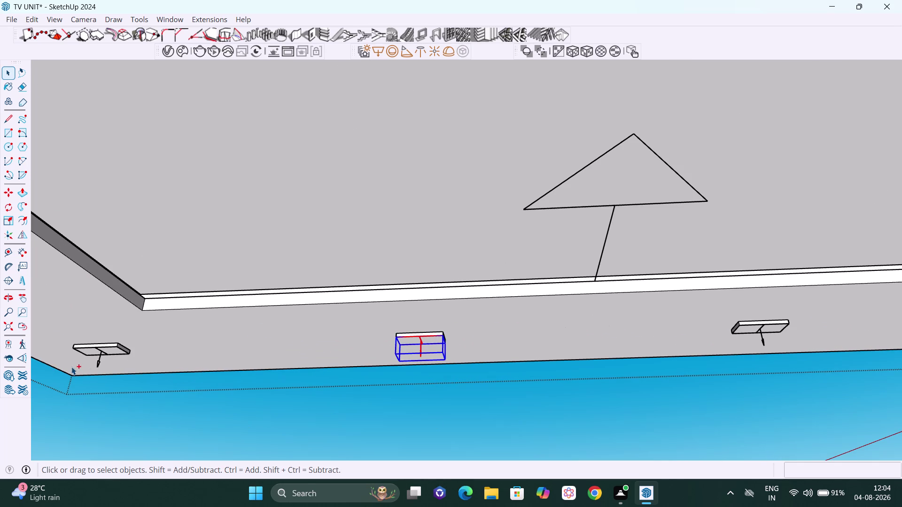
Add the left and right front-edge spotlights, removing the accidentally picked ceiling face.
click(95, 363)
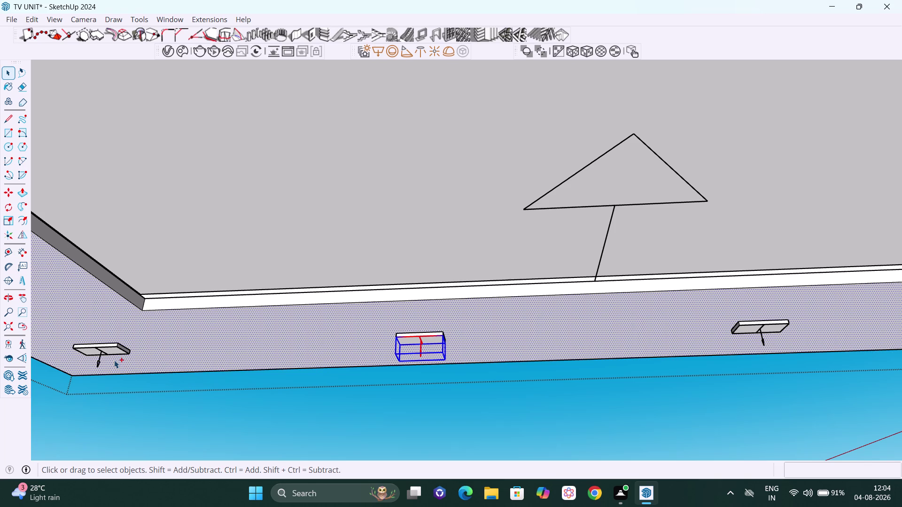
click(124, 369)
click(98, 363)
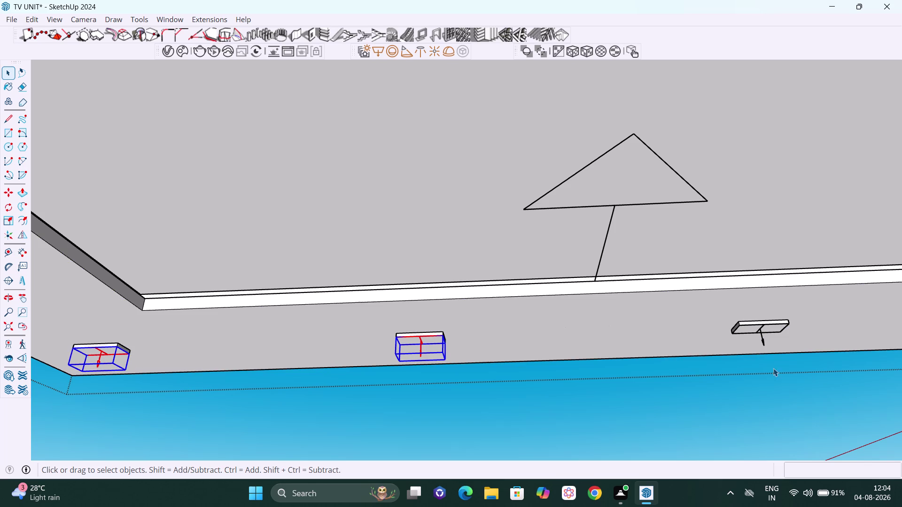
click(764, 343)
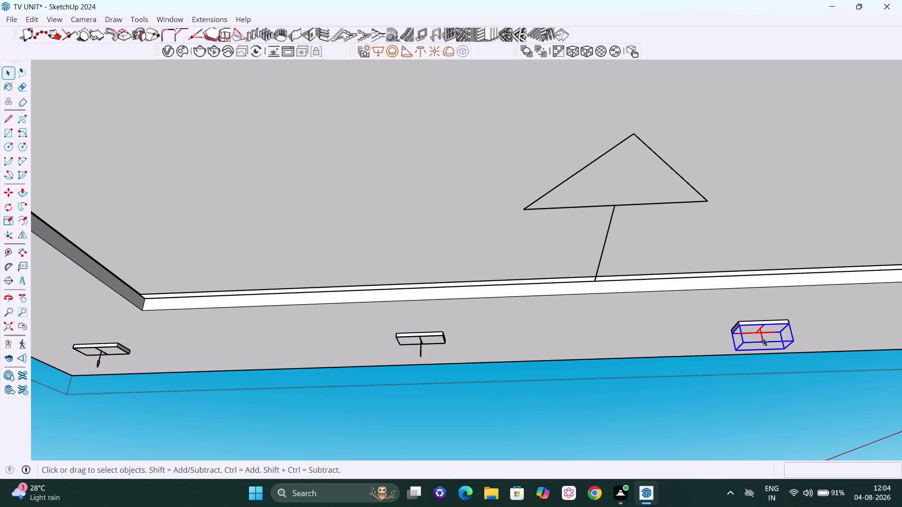
Frame the ceiling's right corner and add its front-corner and right-side spotlights.
key(h)
drag(784, 324, 544, 283)
scroll(down, 3)
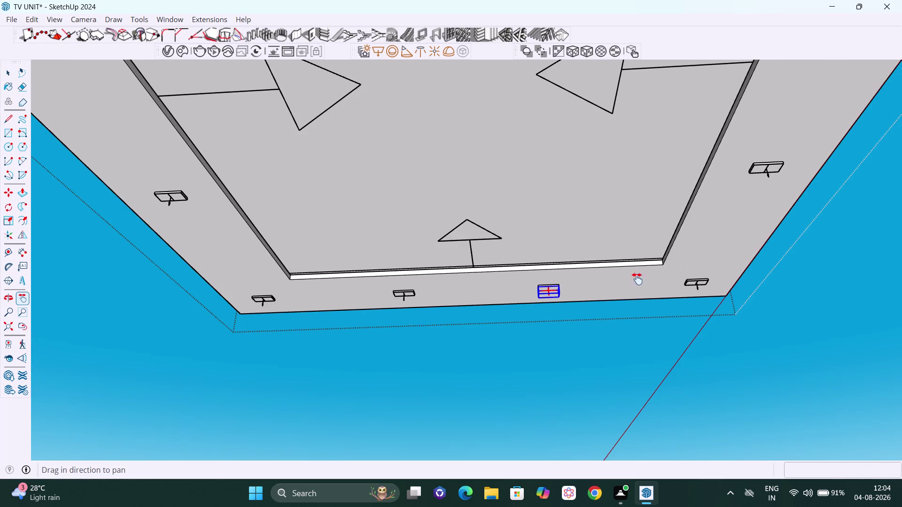
drag(652, 277, 506, 290)
middle_drag(552, 300, 596, 296)
scroll(up, 3)
middle_drag(610, 279, 547, 280)
key(Escape)
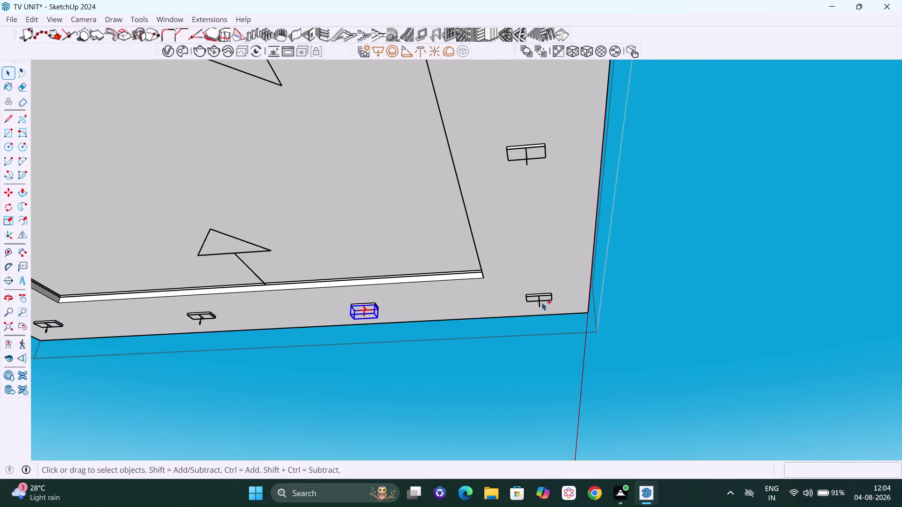
click(539, 302)
click(526, 158)
Pan and orbit back out to frame the entire false ceiling.
scroll(down, 3)
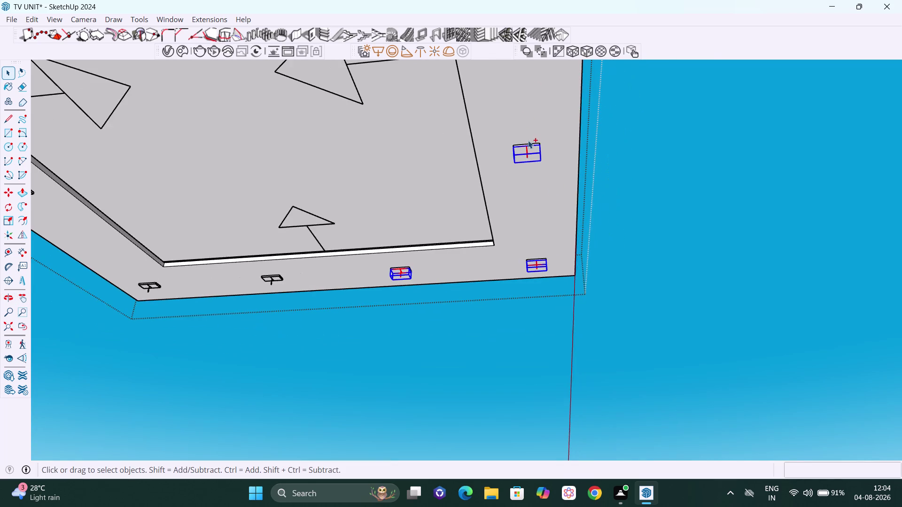
scroll(down, 3)
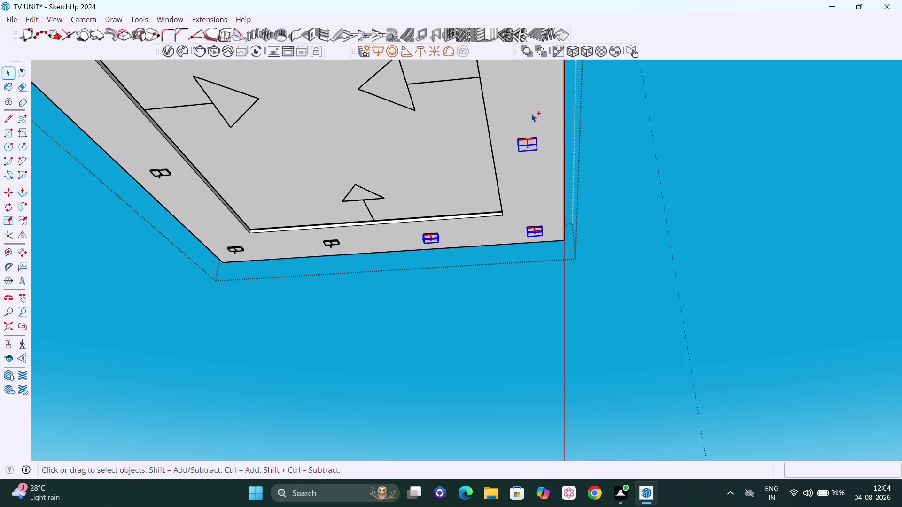
key(h)
drag(531, 113, 542, 256)
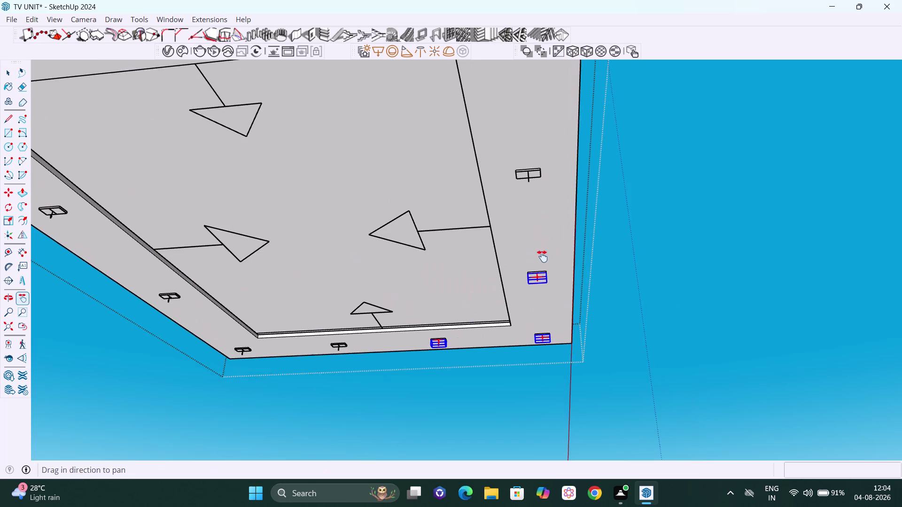
drag(556, 196, 579, 259)
middle_drag(589, 203, 589, 182)
drag(587, 191, 599, 206)
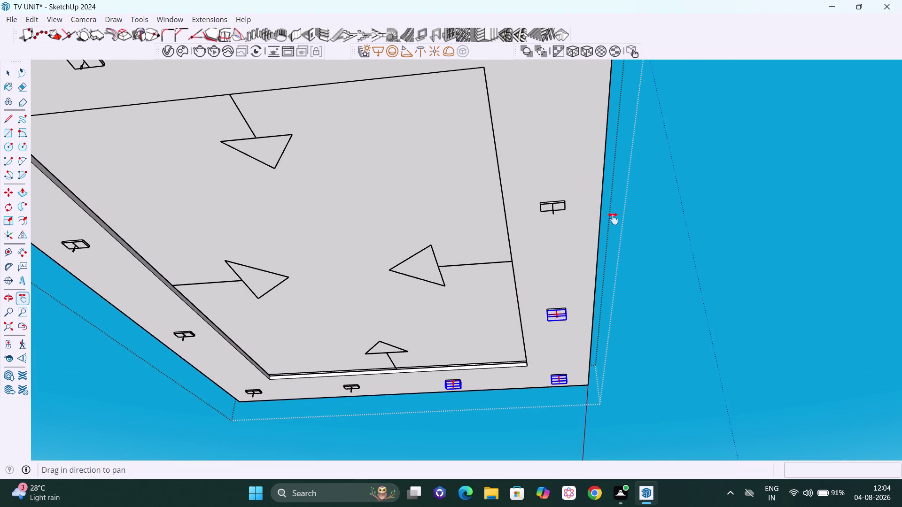
drag(598, 206, 667, 274)
middle_drag(666, 249, 722, 244)
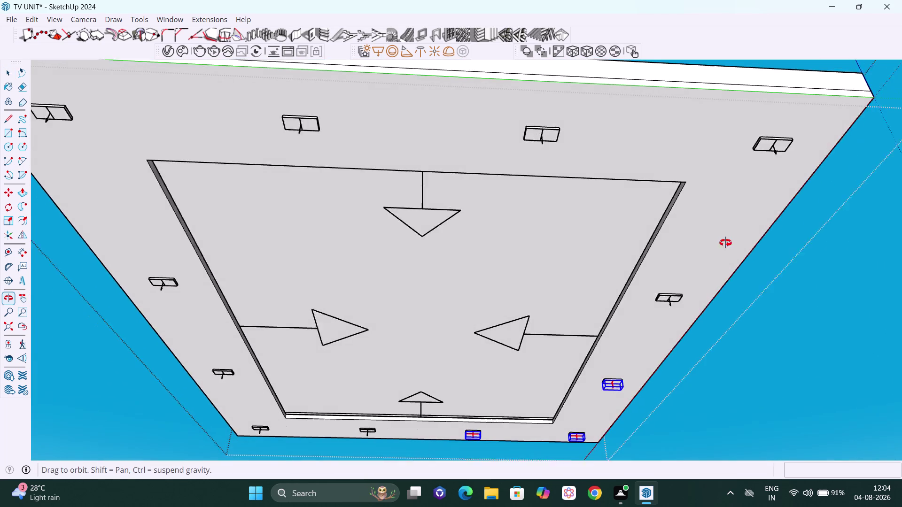
middle_drag(722, 243, 730, 242)
Add the remaining right, back-row, left and front spotlights, then bring up their context menu.
key(Escape)
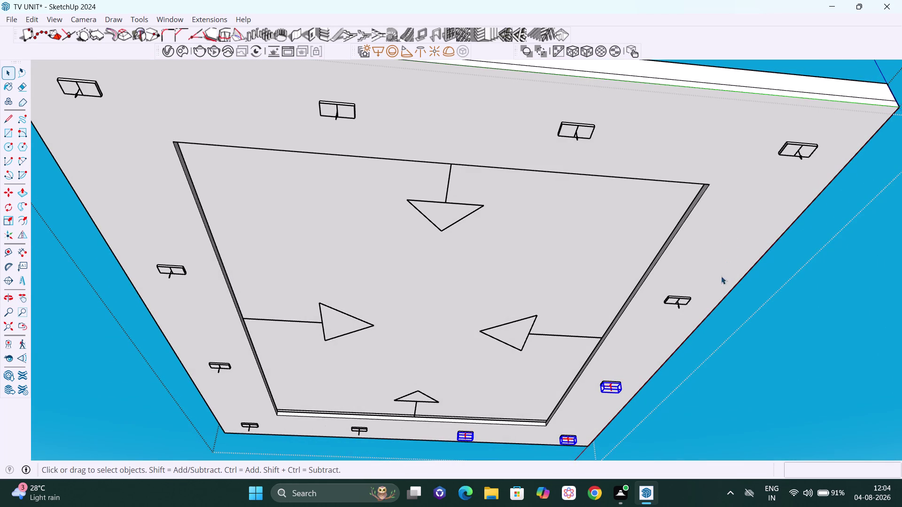
click(679, 306)
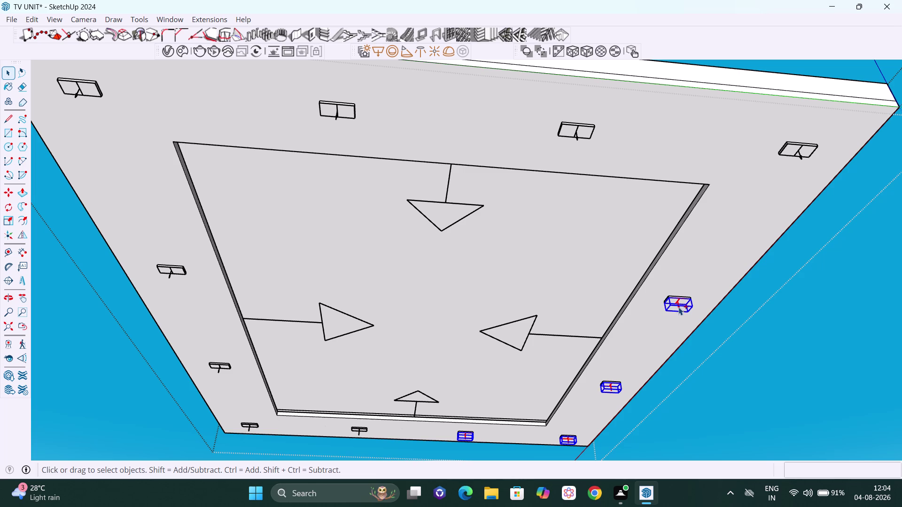
click(802, 157)
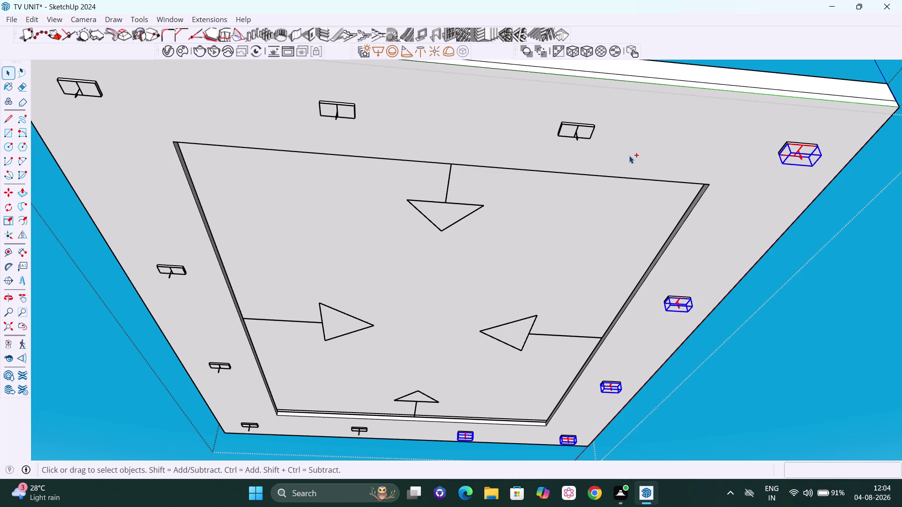
click(579, 138)
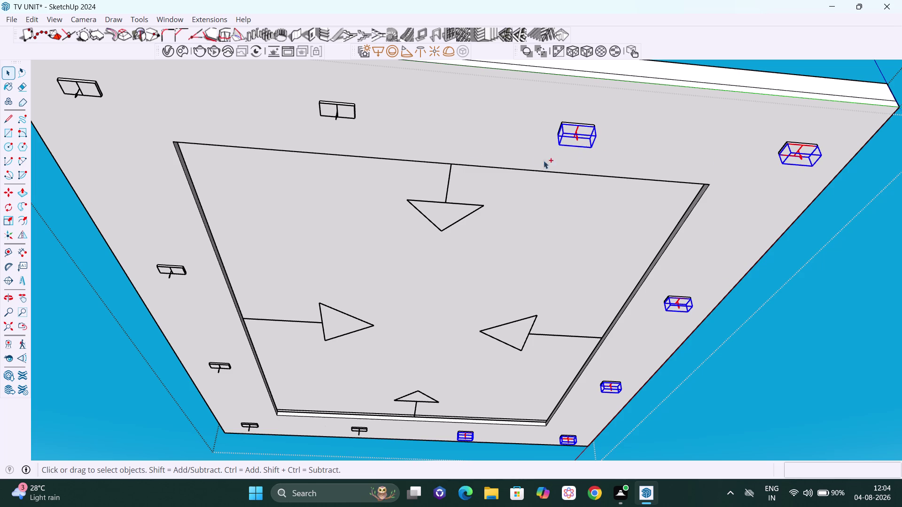
click(337, 115)
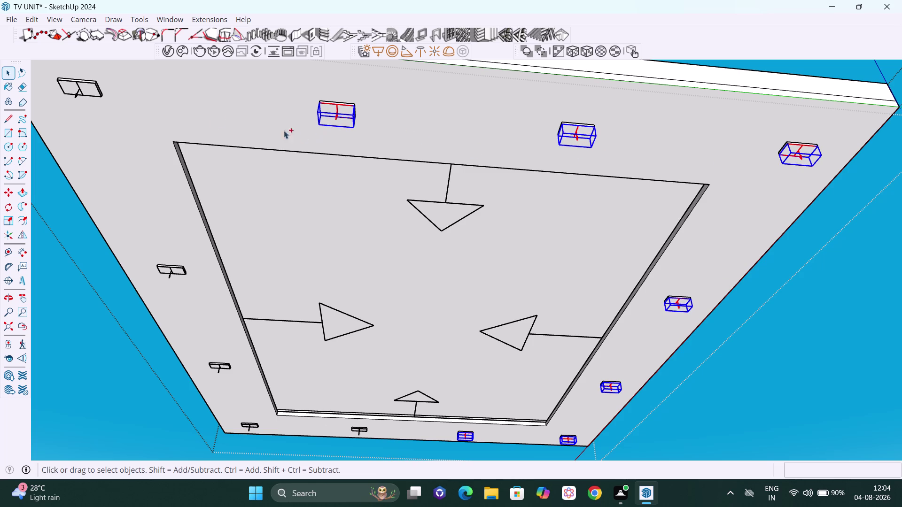
click(77, 94)
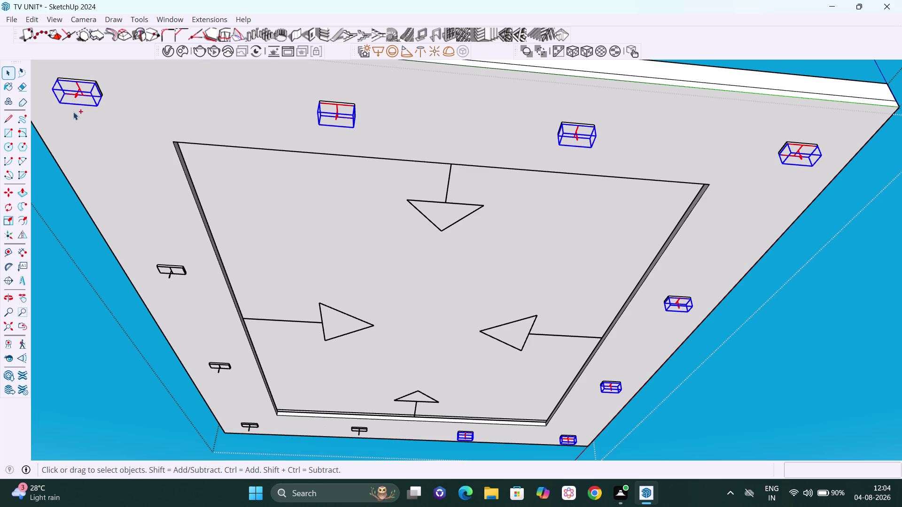
click(168, 276)
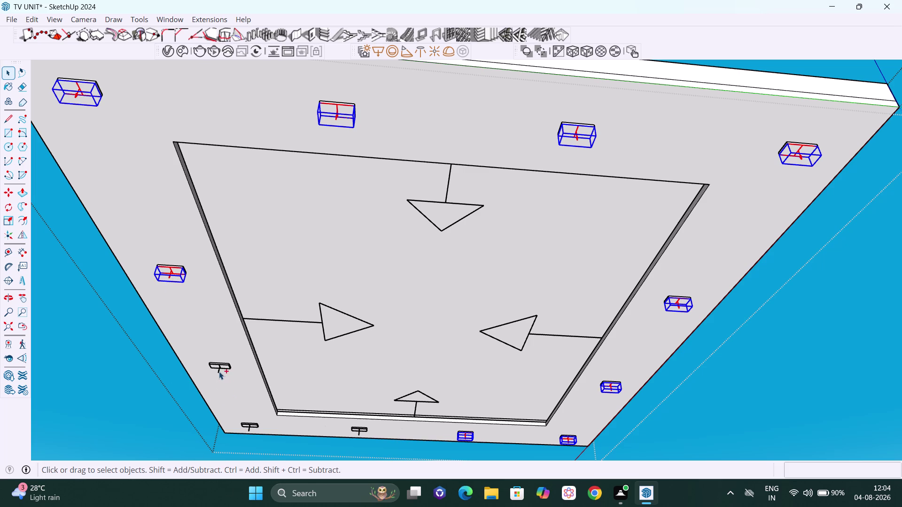
click(218, 370)
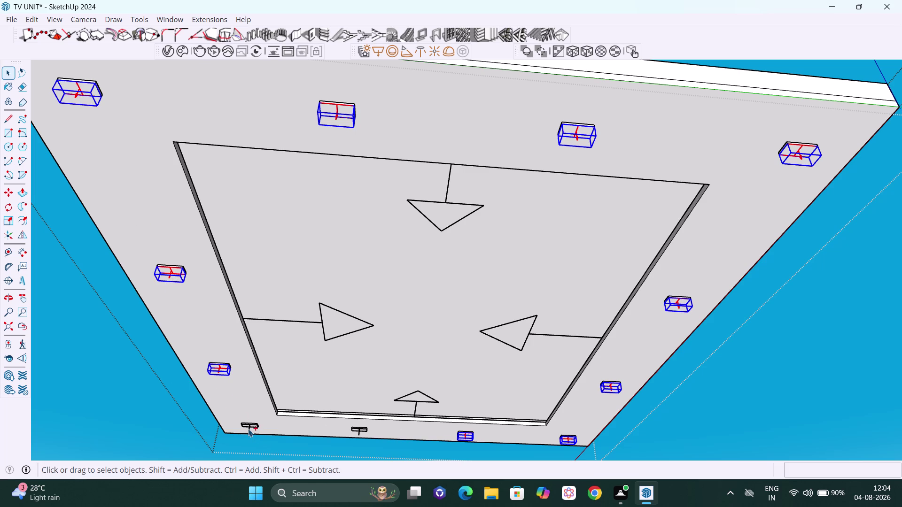
click(248, 428)
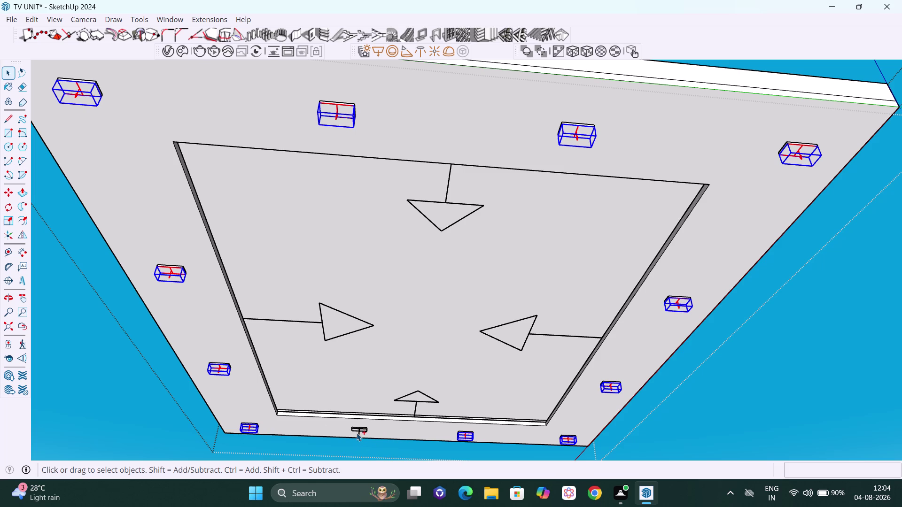
click(358, 433)
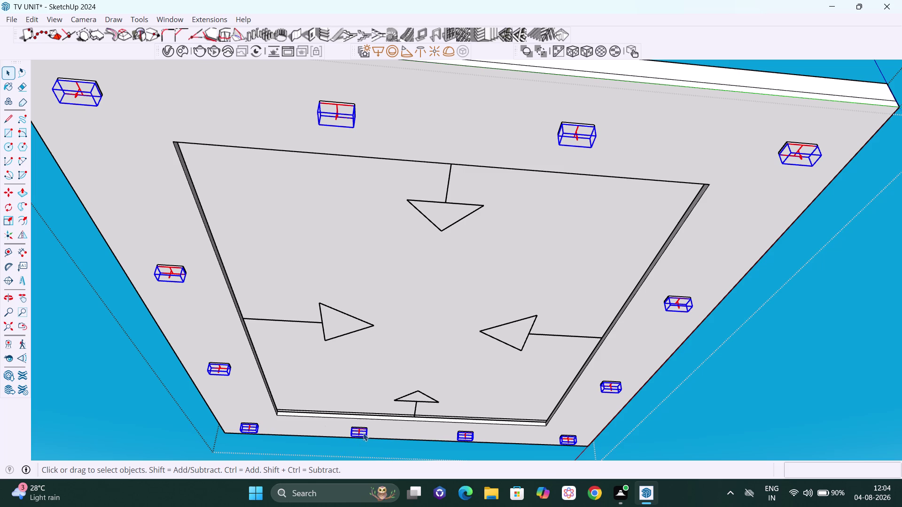
right_click(363, 431)
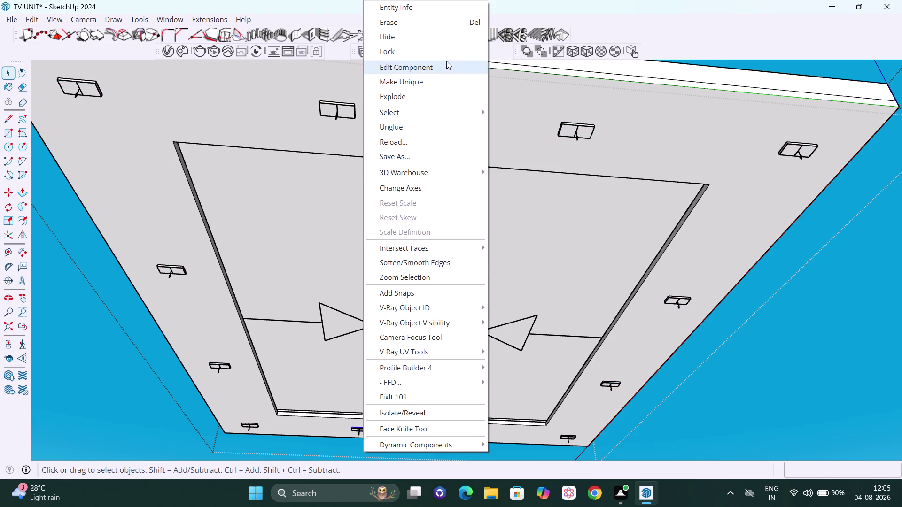
Dismiss the spotlight context menu without choosing any option.
scroll(down, 3)
scroll(down, 3)
scroll(down, 3)
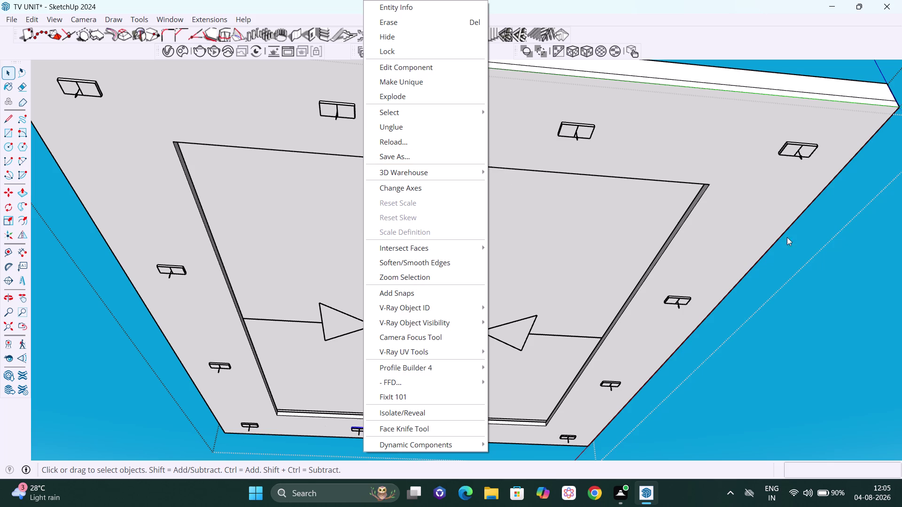
click(852, 344)
scroll(down, 3)
click(859, 331)
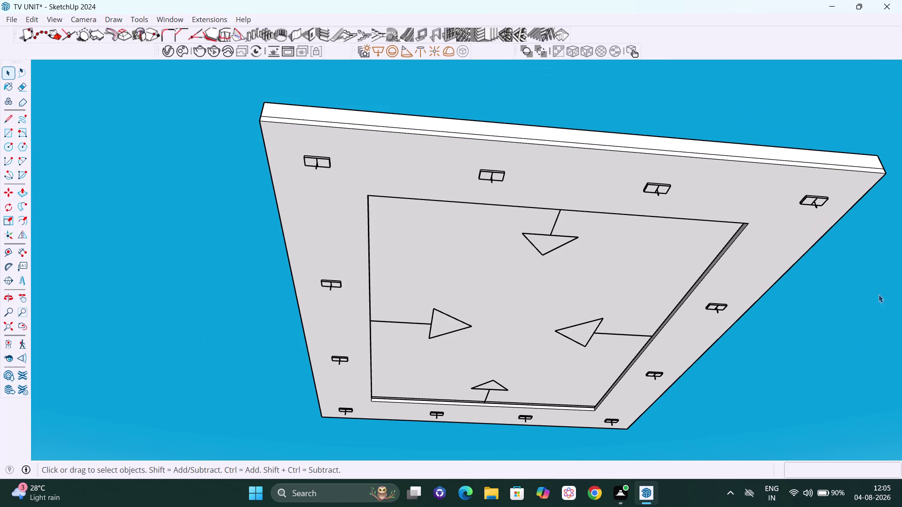
Orbit beneath the false ceiling and select the whole ceiling group.
middle_drag(869, 270, 749, 288)
scroll(down, 3)
click(817, 221)
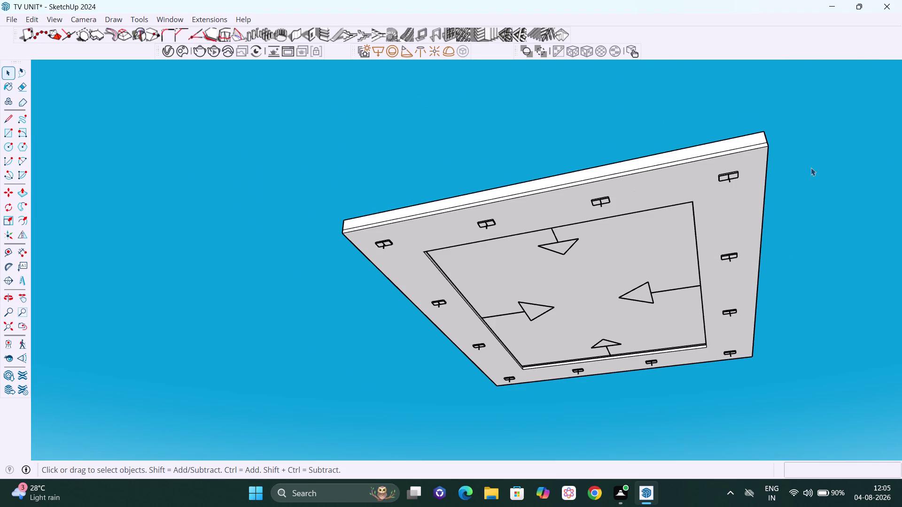
middle_drag(802, 208, 798, 246)
scroll(up, 3)
click(738, 231)
Enter the ceiling group and select the far-right-corner and middle far-edge wall lights.
scroll(up, 3)
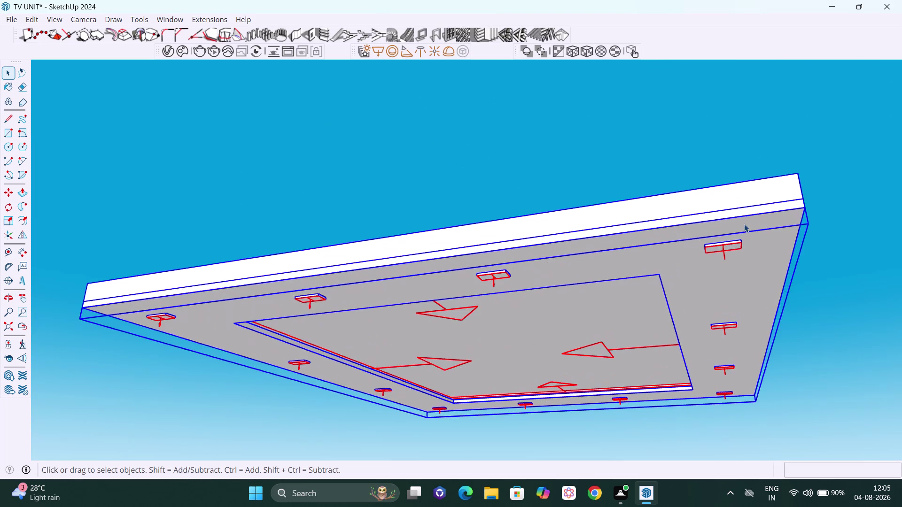
middle_drag(745, 235, 767, 227)
click(851, 262)
double_click(755, 227)
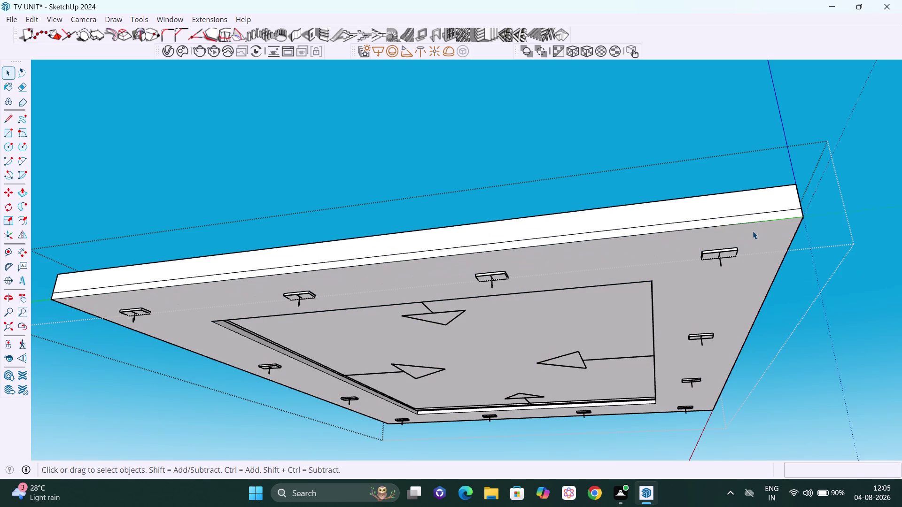
click(720, 260)
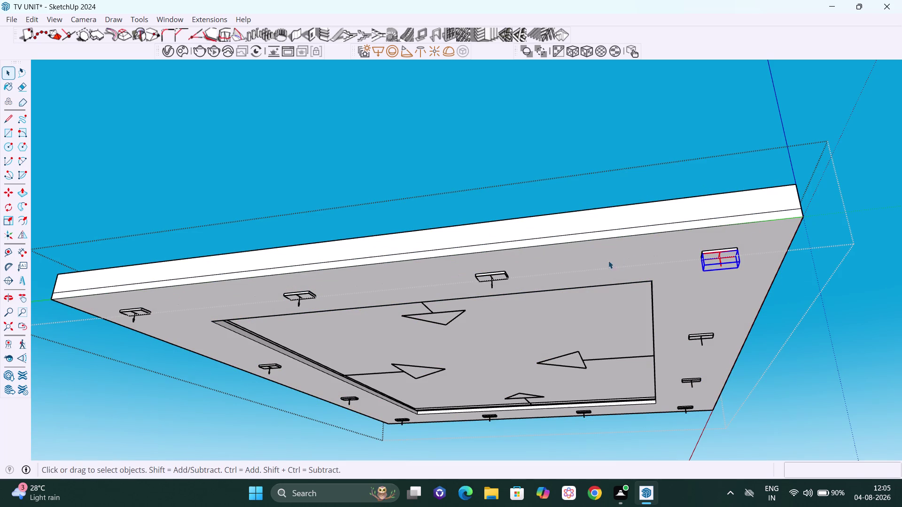
click(491, 283)
Dismiss the lights' right-click menu and re-enter the ceiling group for editing.
right_click(491, 283)
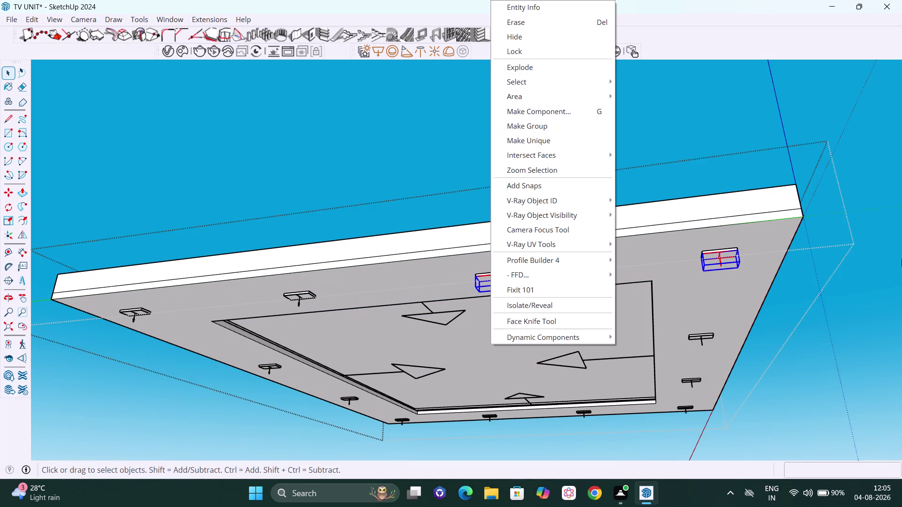
click(705, 112)
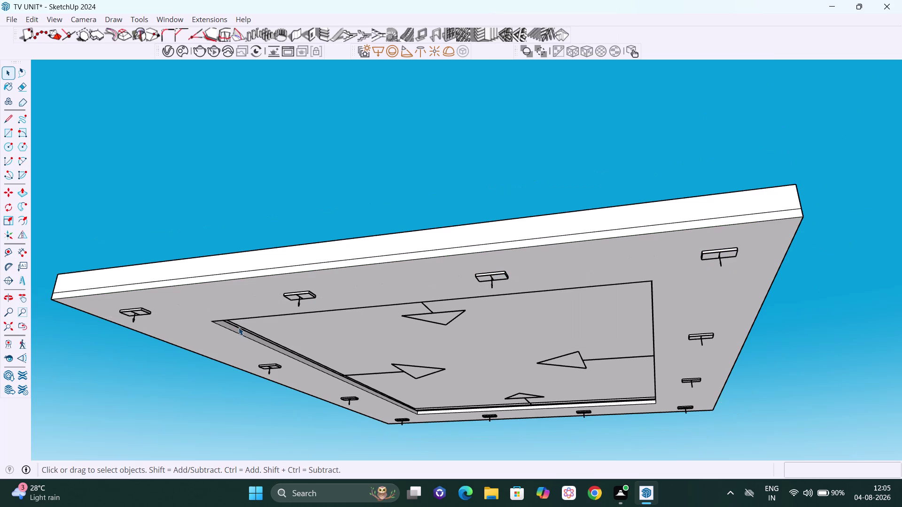
click(720, 261)
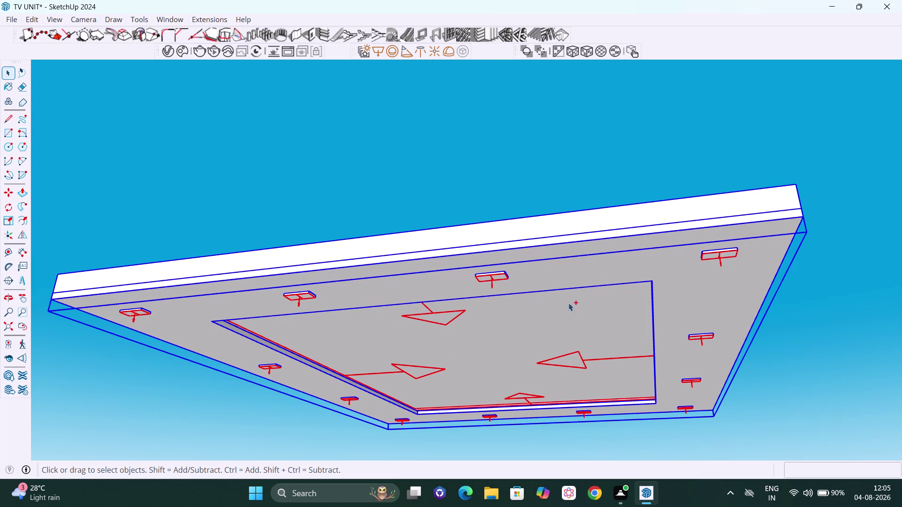
double_click(647, 260)
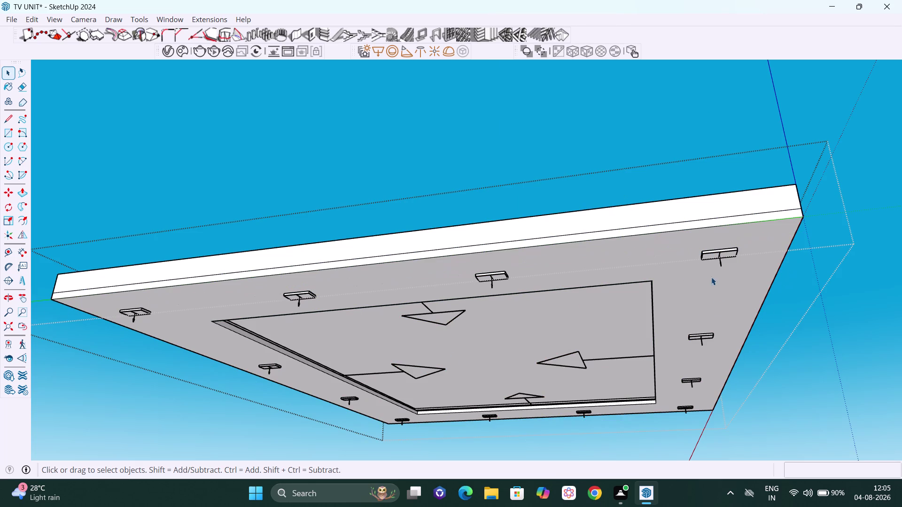
Select the four far-edge wall lights plus the upper-left side lights together.
click(721, 263)
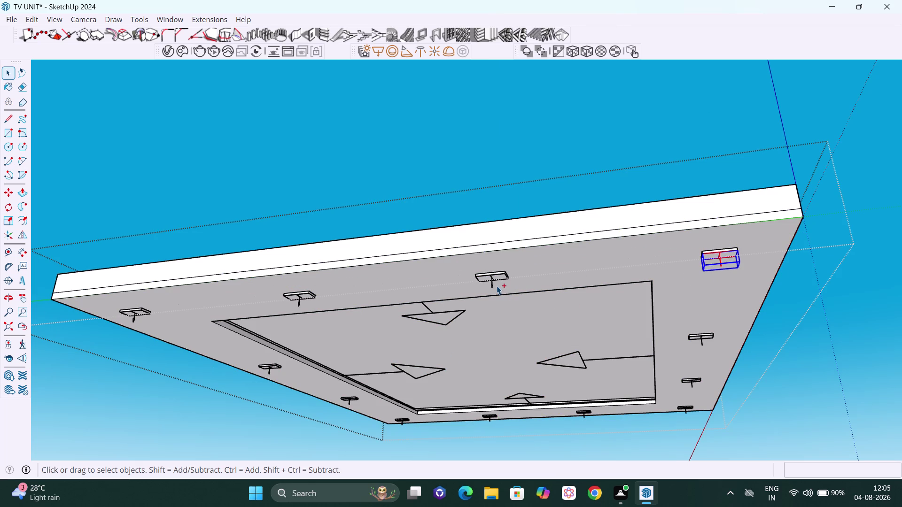
click(491, 282)
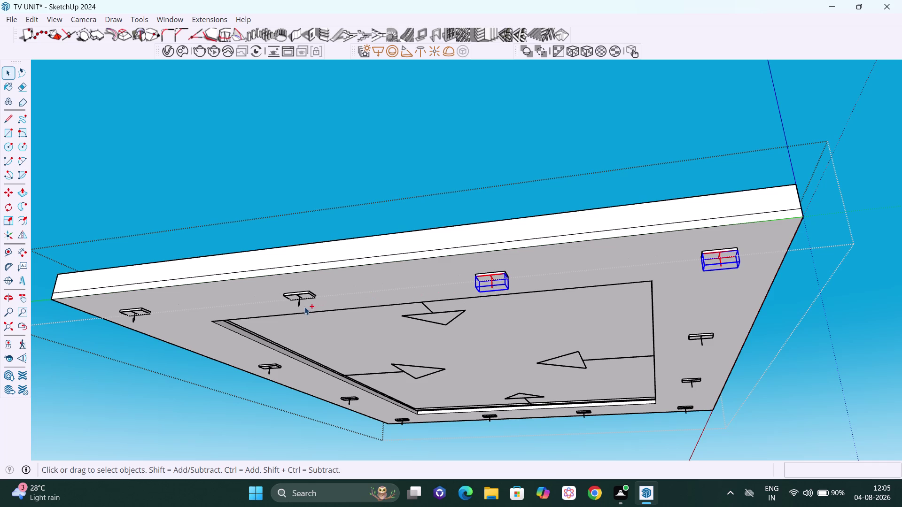
click(299, 304)
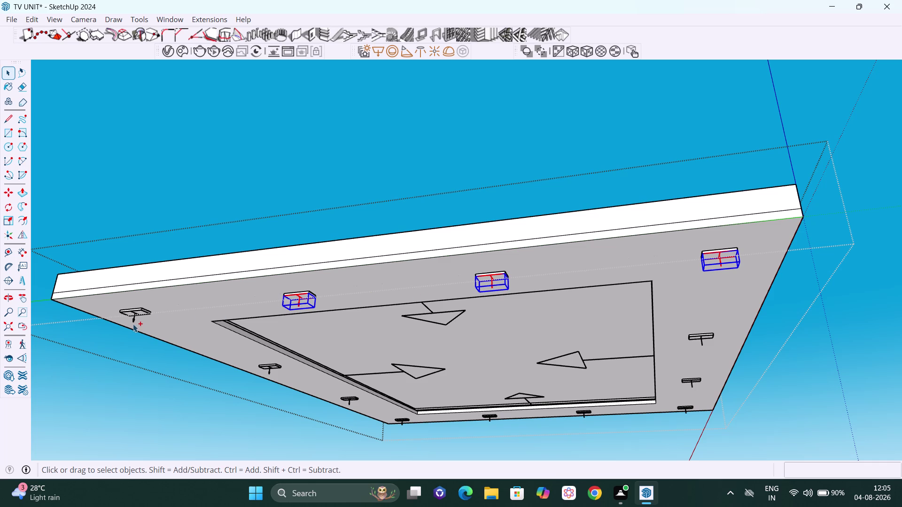
click(134, 318)
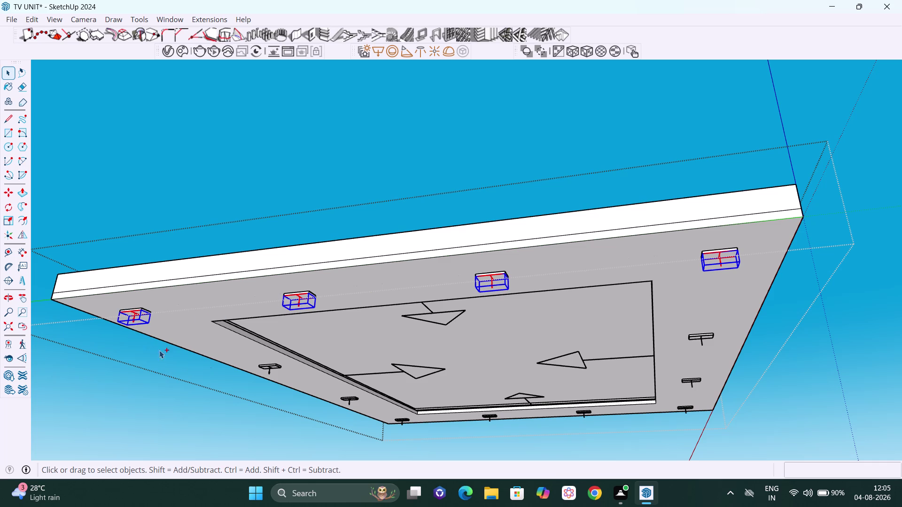
click(270, 372)
click(347, 402)
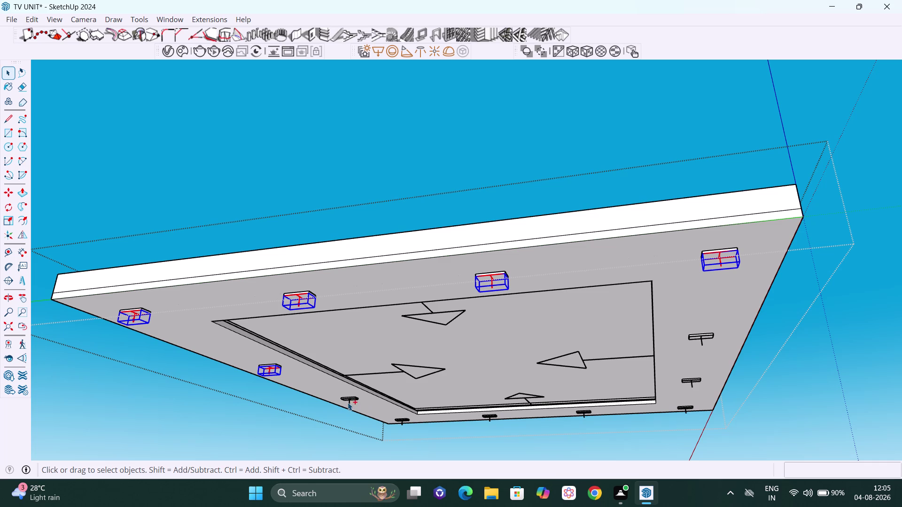
click(366, 407)
click(350, 401)
From the ceiling's right side, add two right-side and two near-edge lights to the selection.
middle_drag(385, 421, 411, 408)
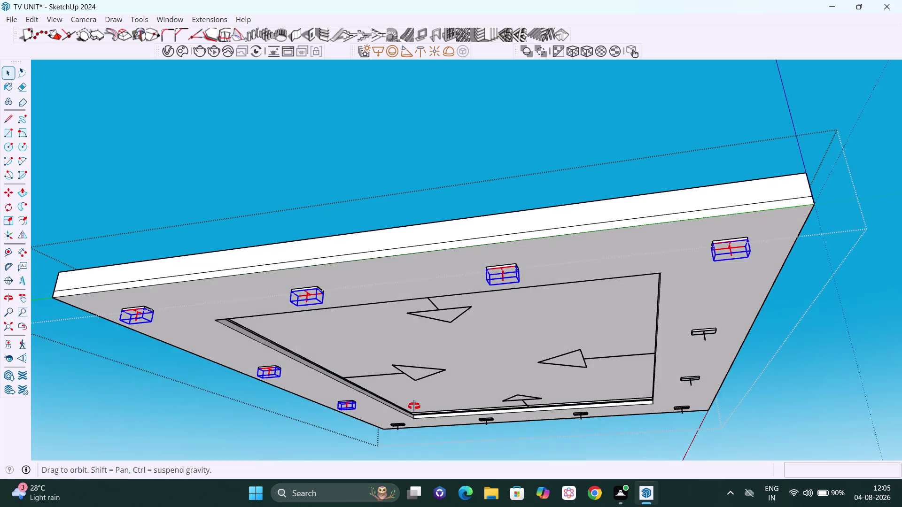
middle_drag(410, 408, 433, 395)
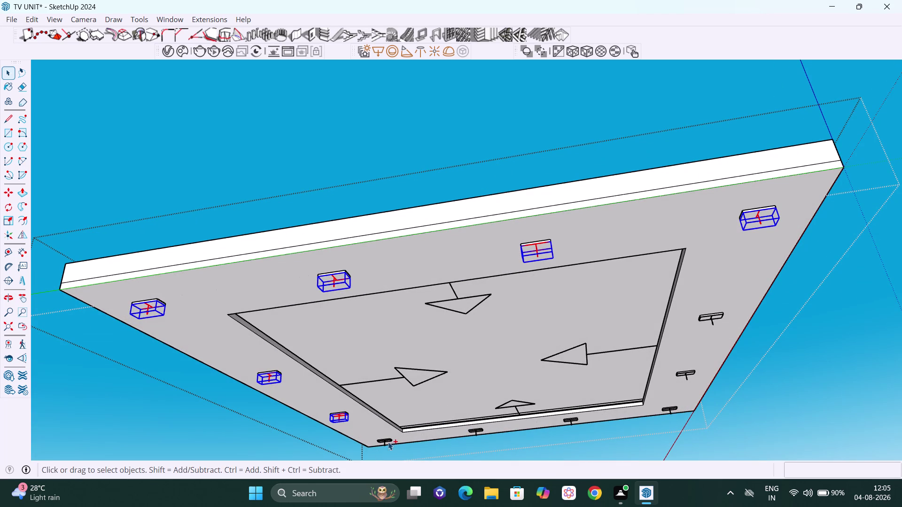
click(385, 445)
scroll(up, 3)
middle_drag(402, 449, 421, 430)
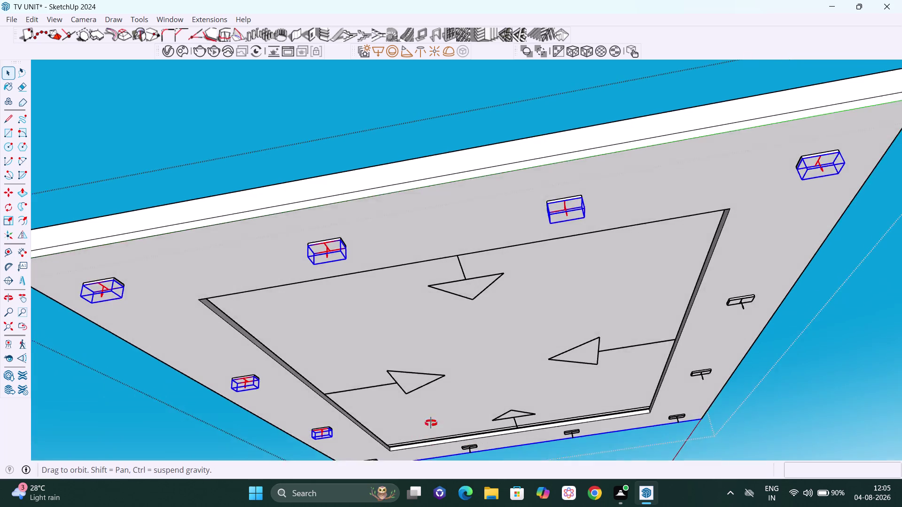
middle_drag(421, 430, 447, 405)
scroll(down, 3)
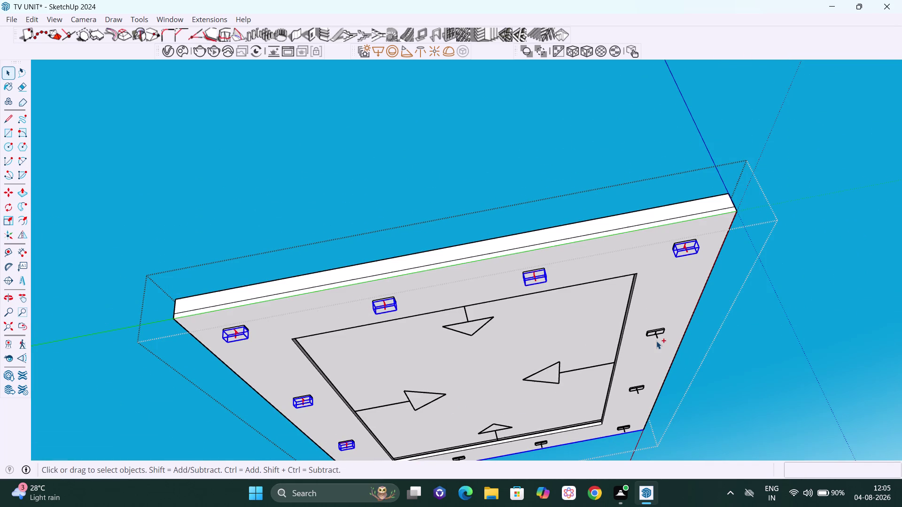
click(657, 336)
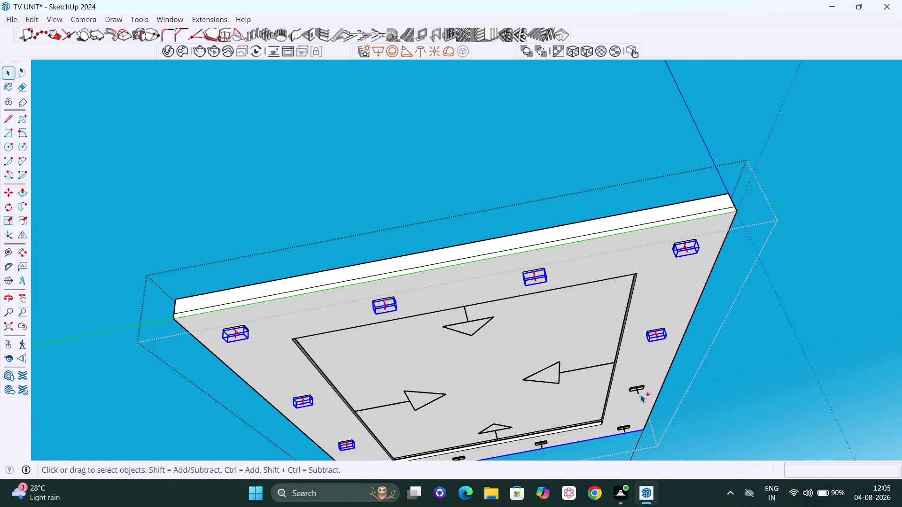
click(639, 391)
click(626, 429)
click(541, 446)
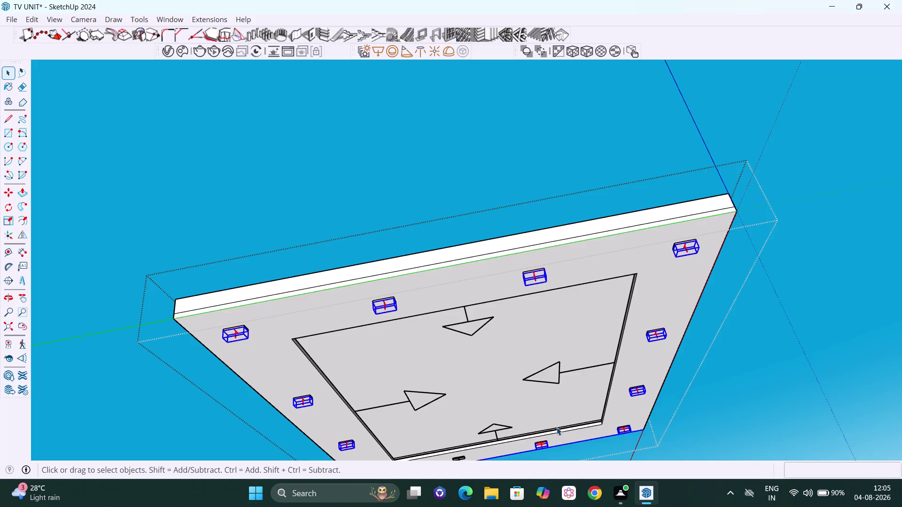
Pan and zoom in close on the ceiling's near-edge lights.
key(h)
drag(494, 343, 621, 259)
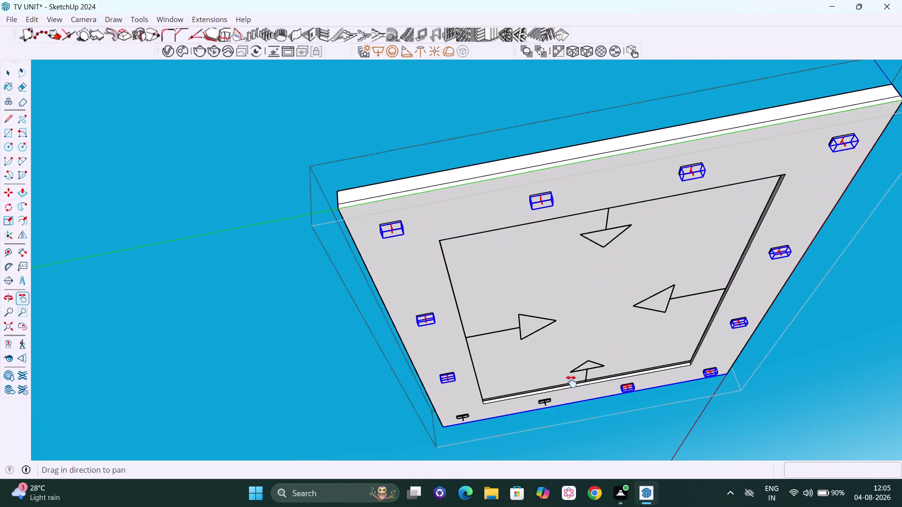
middle_drag(571, 381, 601, 366)
scroll(up, 3)
scroll(up, 3)
middle_drag(540, 403, 523, 386)
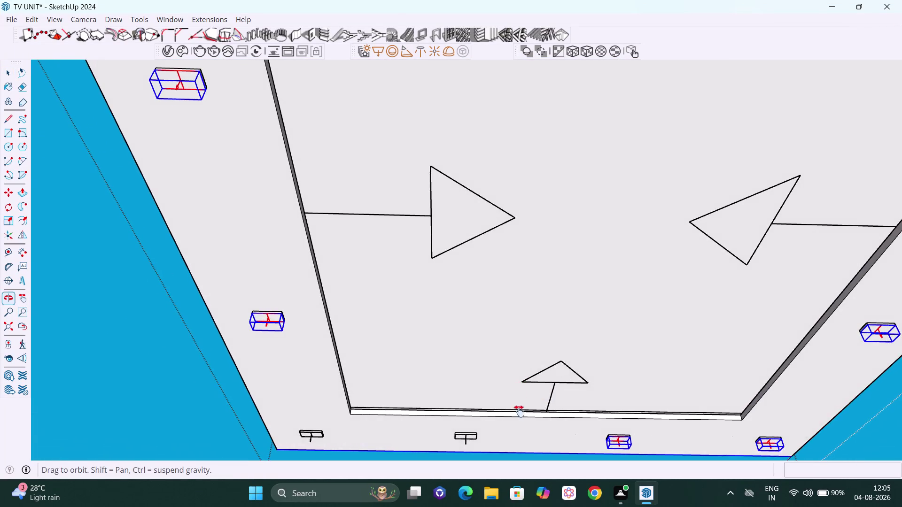
drag(519, 414, 491, 313)
scroll(up, 3)
middle_drag(515, 376, 508, 337)
scroll(up, 3)
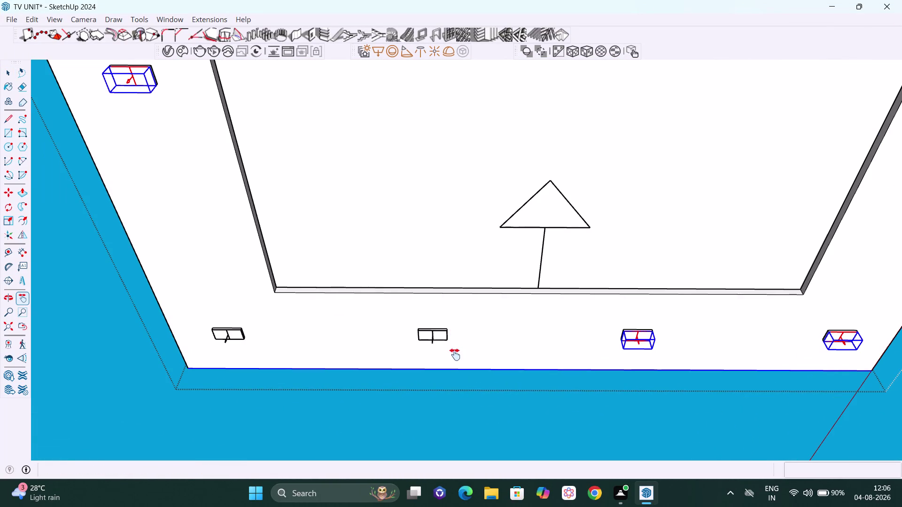
middle_drag(455, 355, 446, 352)
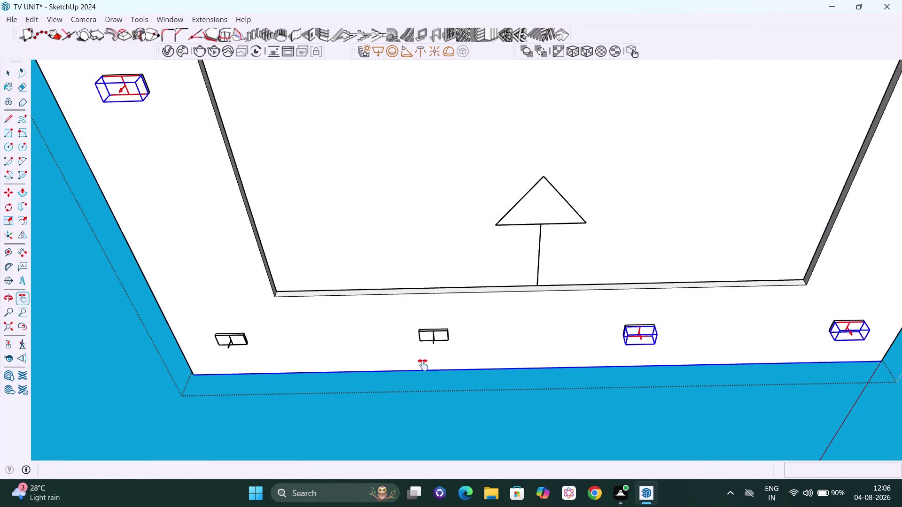
Add the middle near-edge light to the selection.
key(Escape)
click(431, 341)
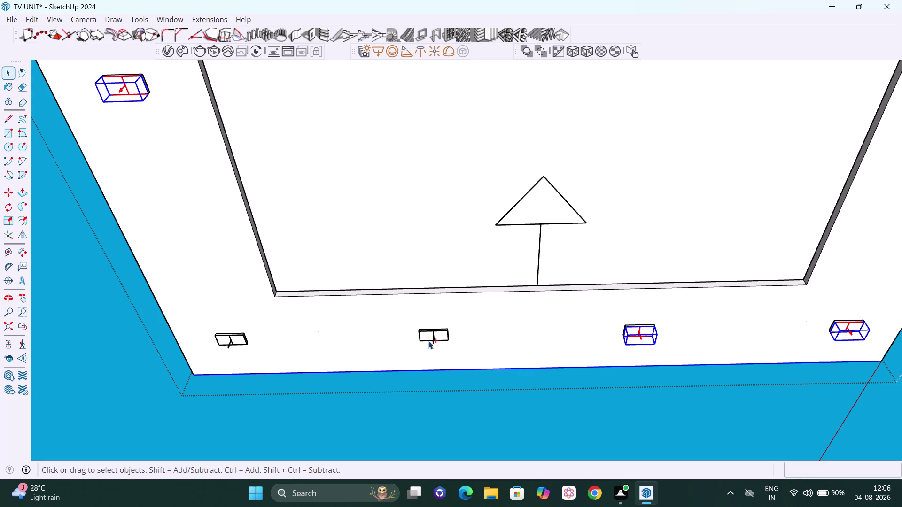
click(432, 342)
scroll(up, 3)
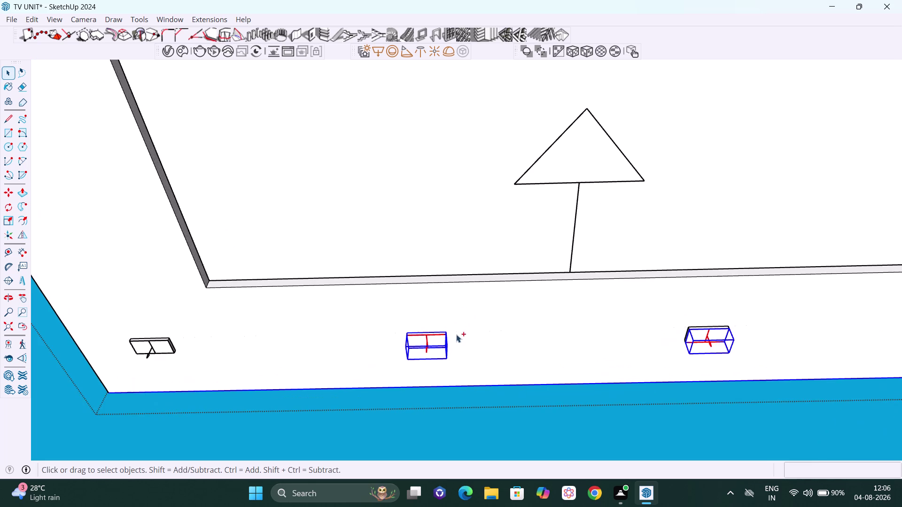
middle_drag(453, 344, 449, 380)
scroll(up, 3)
scroll(up, 3)
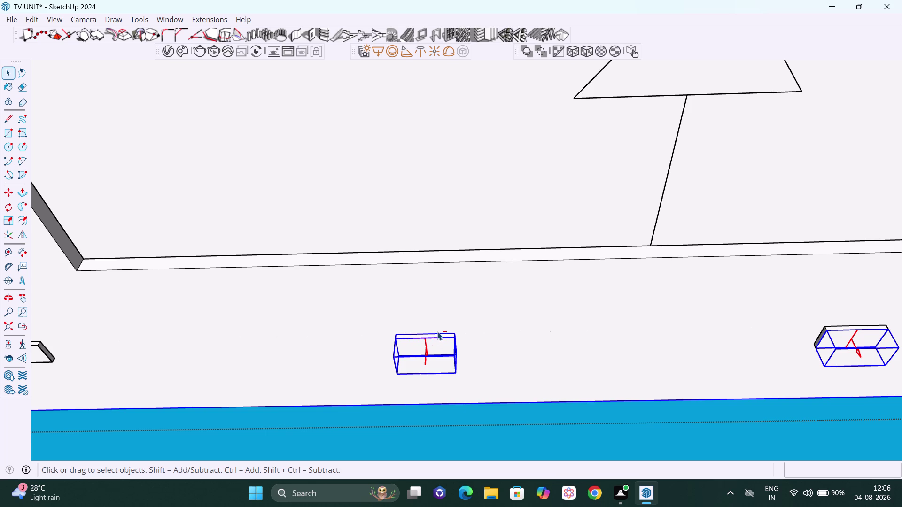
Add the remaining near-edge lights and the left spotlight to the selection.
click(438, 332)
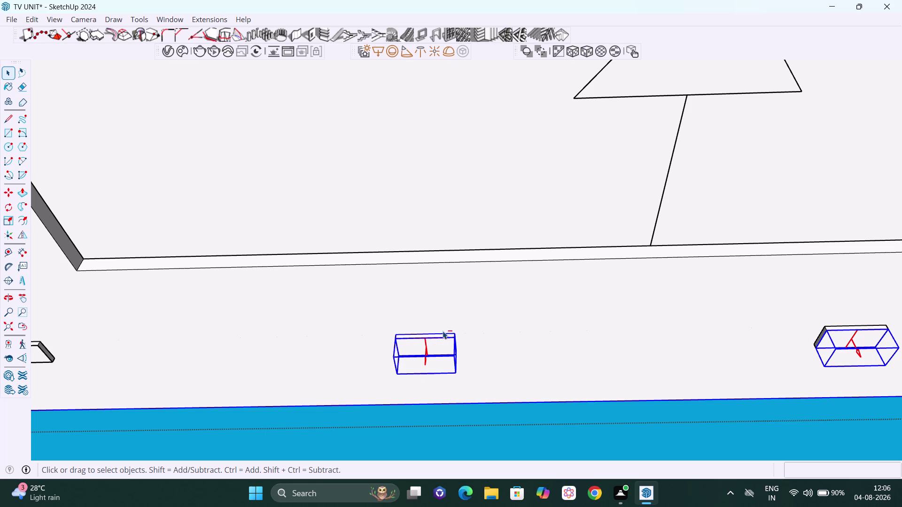
click(443, 333)
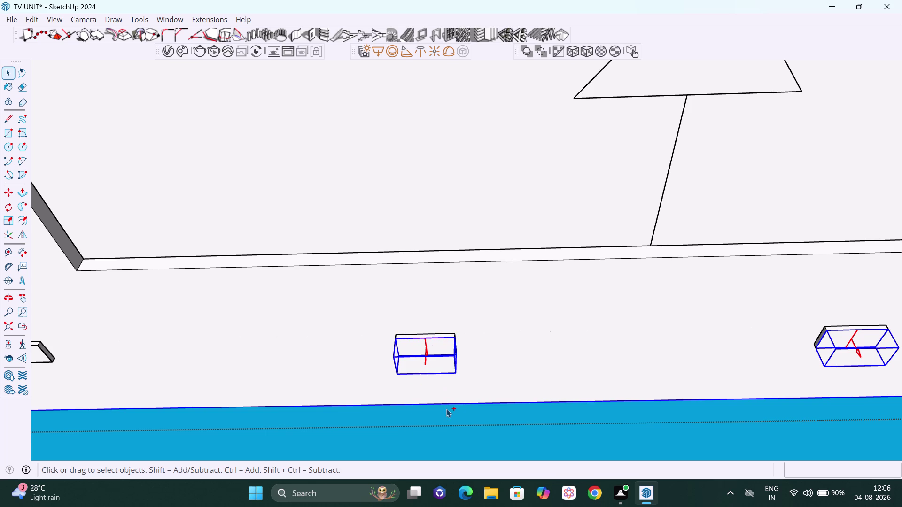
click(450, 402)
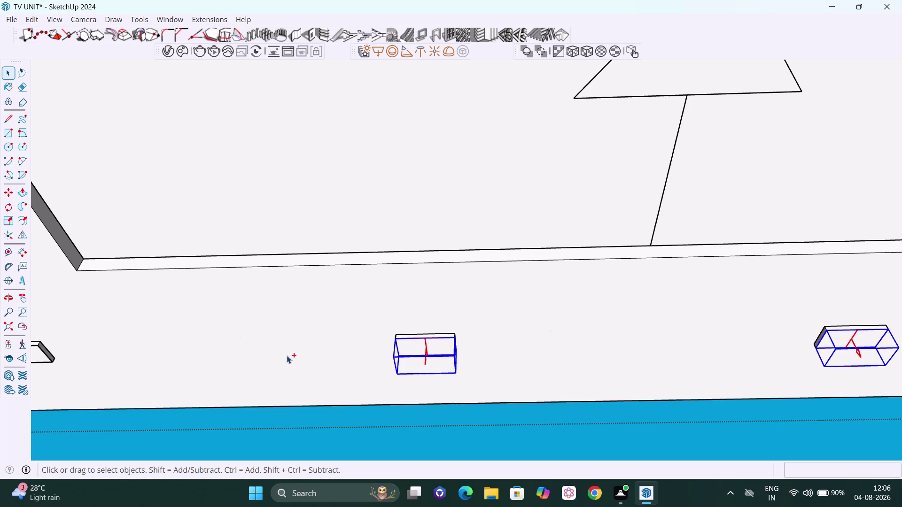
scroll(down, 3)
scroll(down, 3)
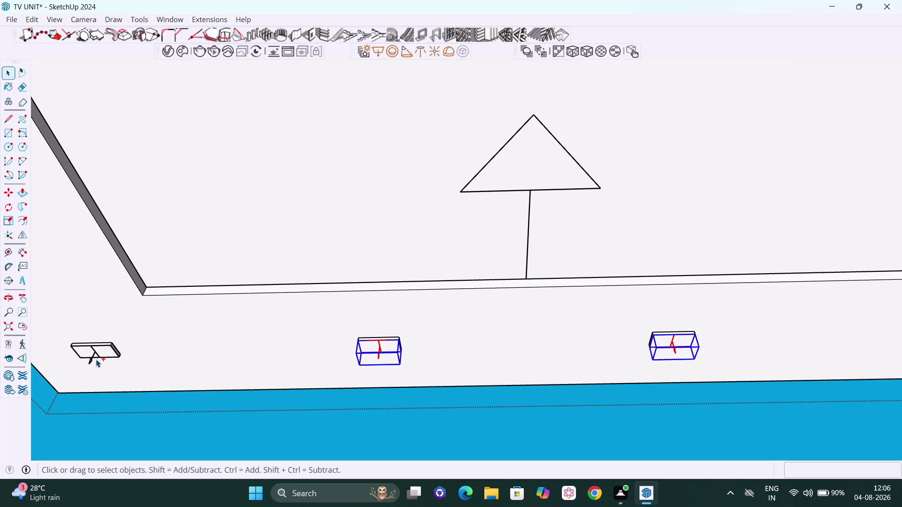
click(91, 360)
Dismiss the spotlight options menu and zoom out from the ceiling.
right_click(90, 359)
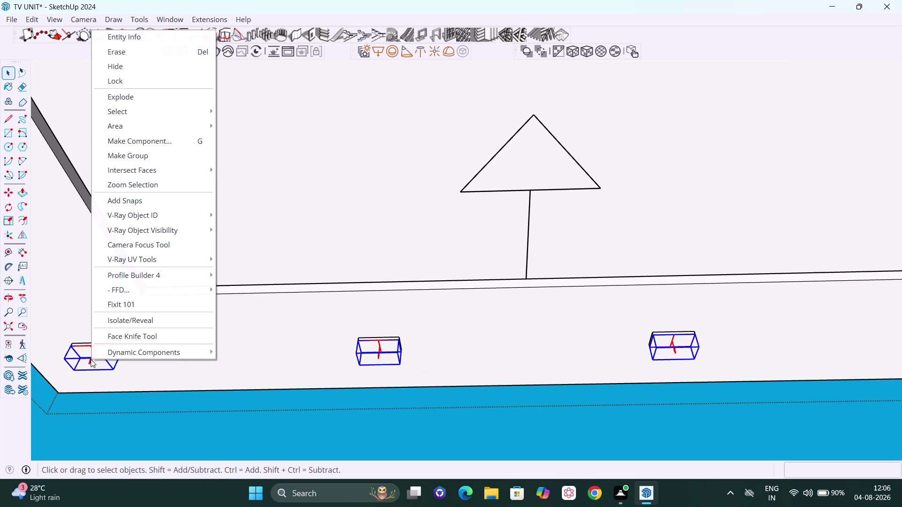
click(171, 160)
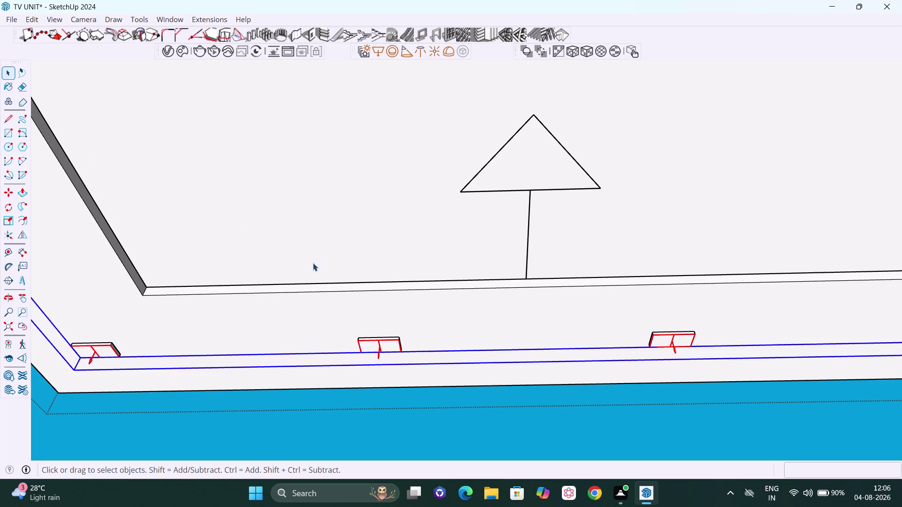
scroll(down, 3)
scroll(down, 3)
scroll(down, 3)
scroll(down, 3)
Orbit beneath the false ceiling to view its spotlight ring, and clear the selection.
middle_drag(588, 200, 594, 237)
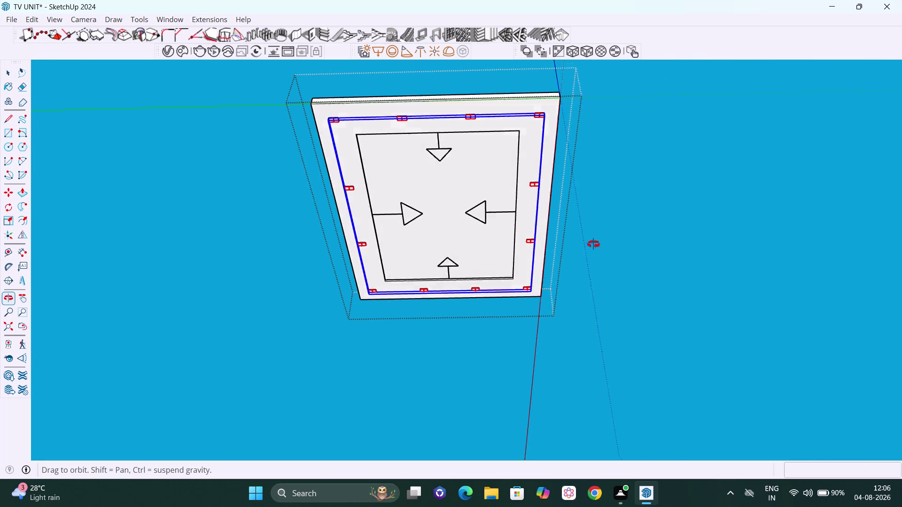
middle_drag(593, 236, 590, 344)
middle_drag(615, 265, 613, 282)
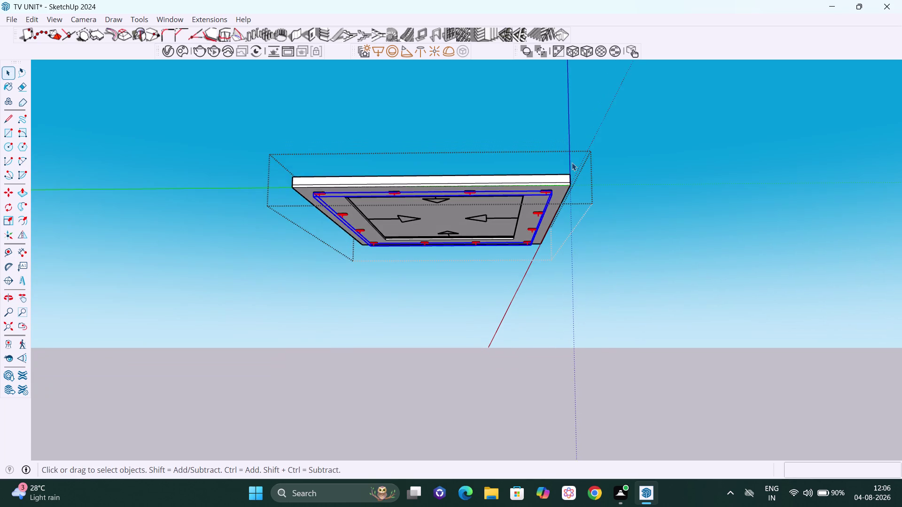
scroll(up, 3)
middle_drag(581, 224, 572, 214)
scroll(up, 3)
click(603, 217)
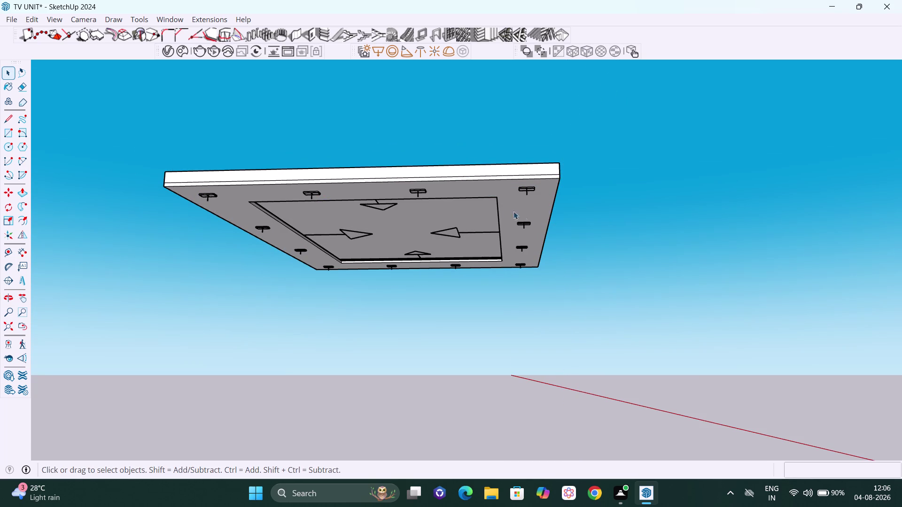
scroll(up, 3)
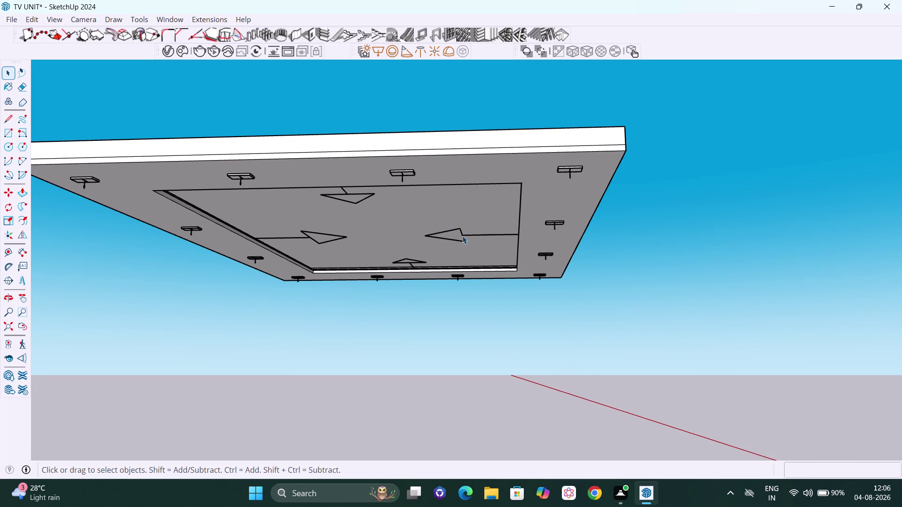
Open the false ceiling group and pick the right arrow marker and inner panel face.
click(462, 236)
double_click(536, 200)
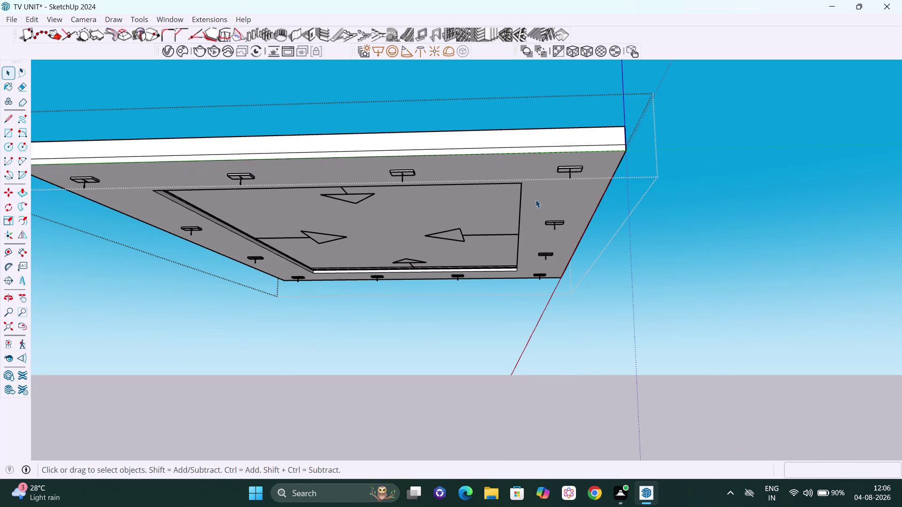
click(464, 241)
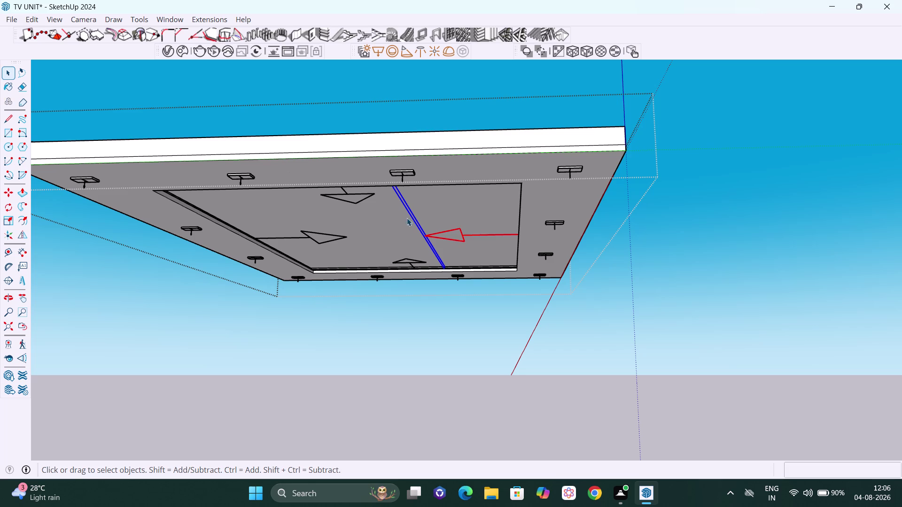
click(350, 193)
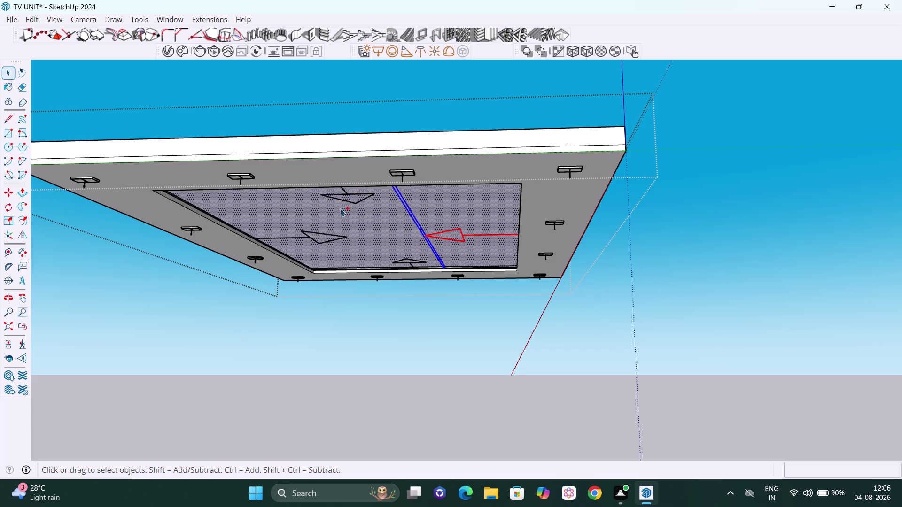
Drop the panel face from the selection and add the top, left and bottom arrow markers.
scroll(up, 3)
middle_drag(343, 213, 364, 215)
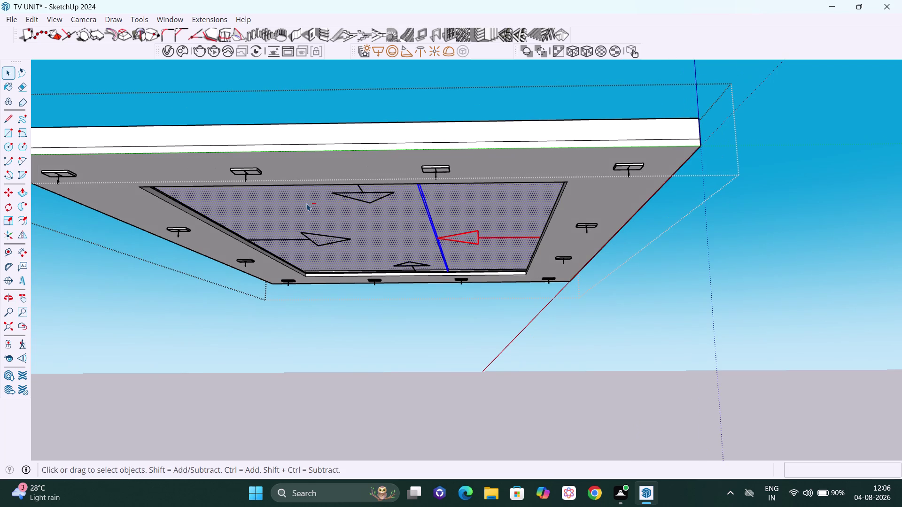
click(306, 203)
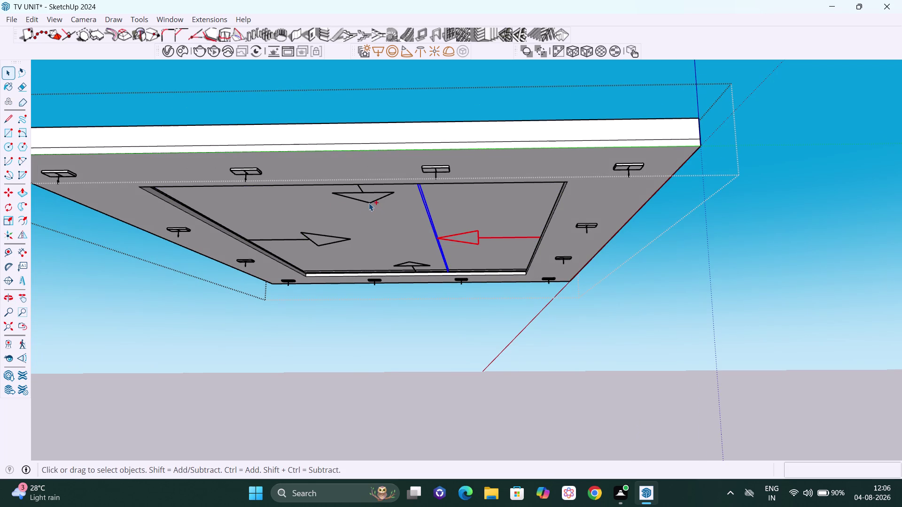
click(368, 203)
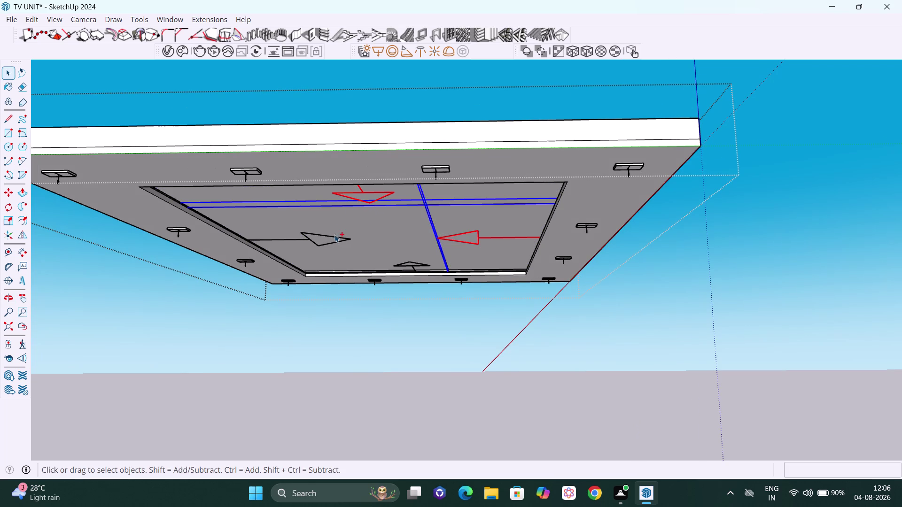
click(334, 237)
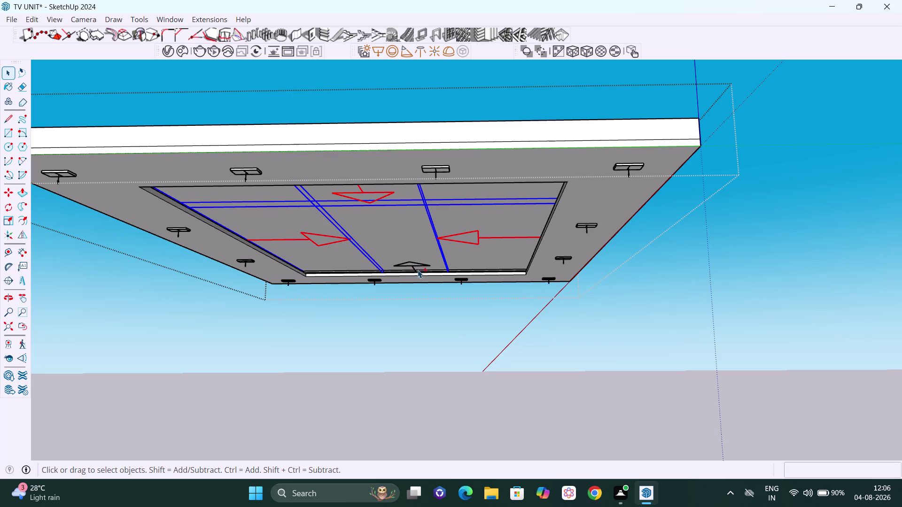
click(420, 266)
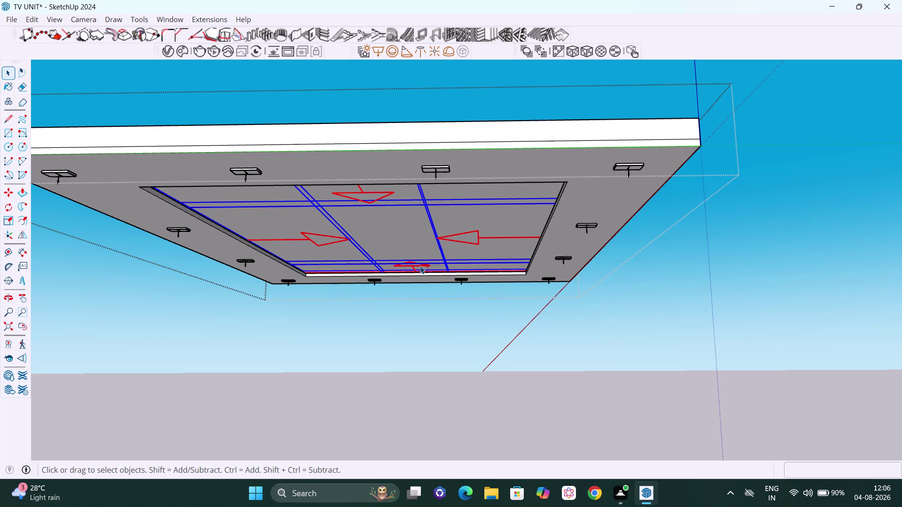
Browse the arrow markers' Select options, close the ceiling group, and orbit to an edge-on view.
right_click(420, 265)
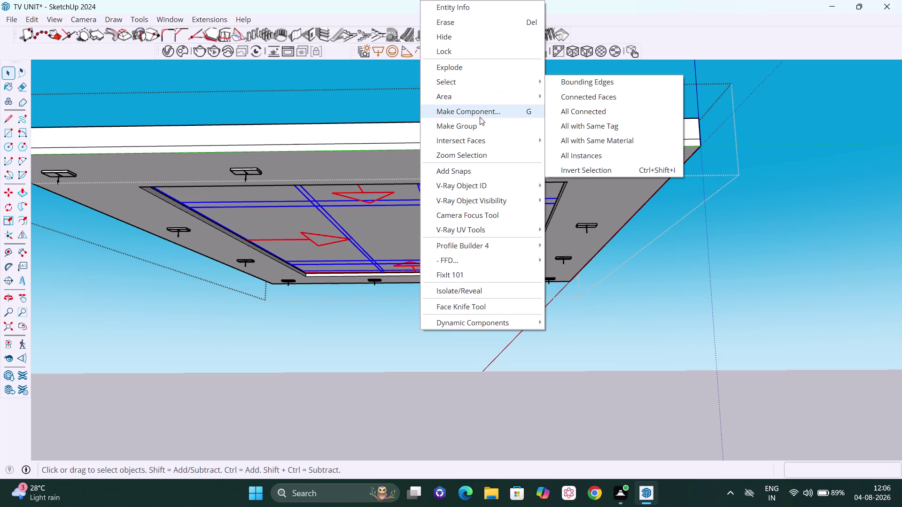
drag(480, 128, 480, 132)
click(716, 279)
scroll(down, 3)
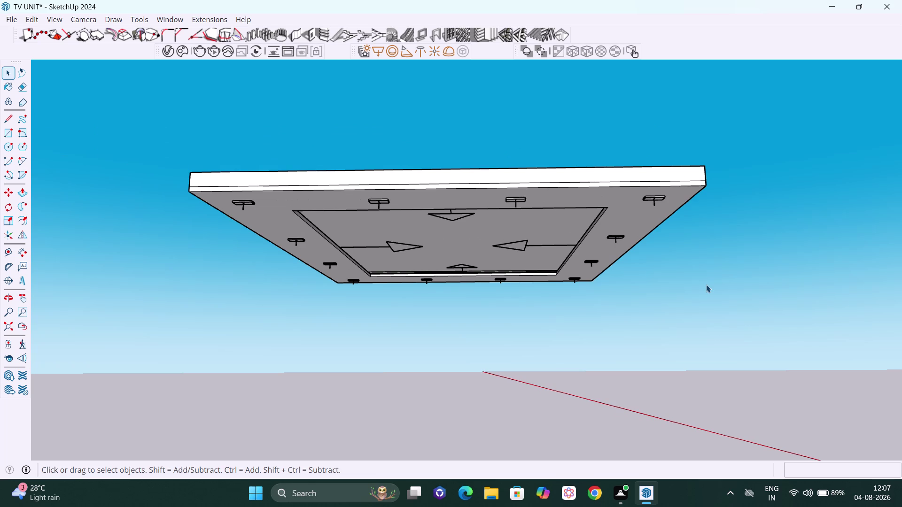
scroll(down, 3)
middle_drag(602, 329, 608, 371)
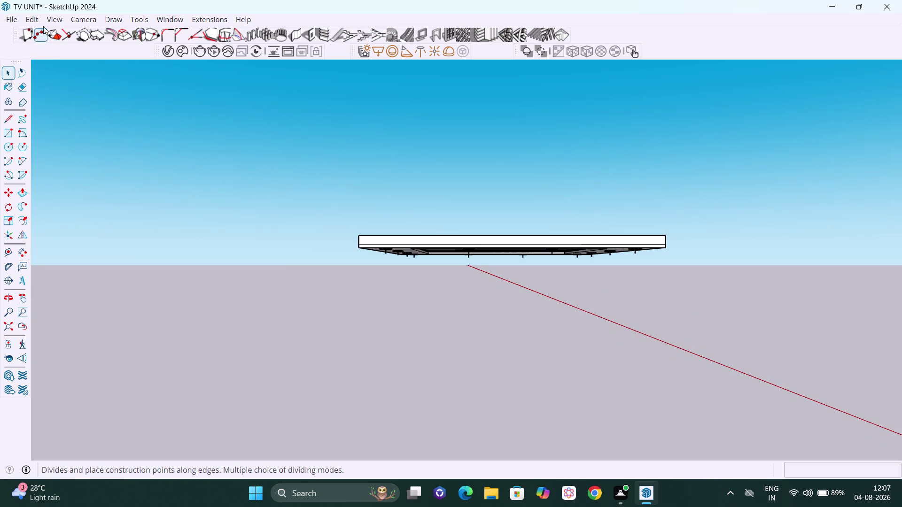
click(36, 18)
click(108, 207)
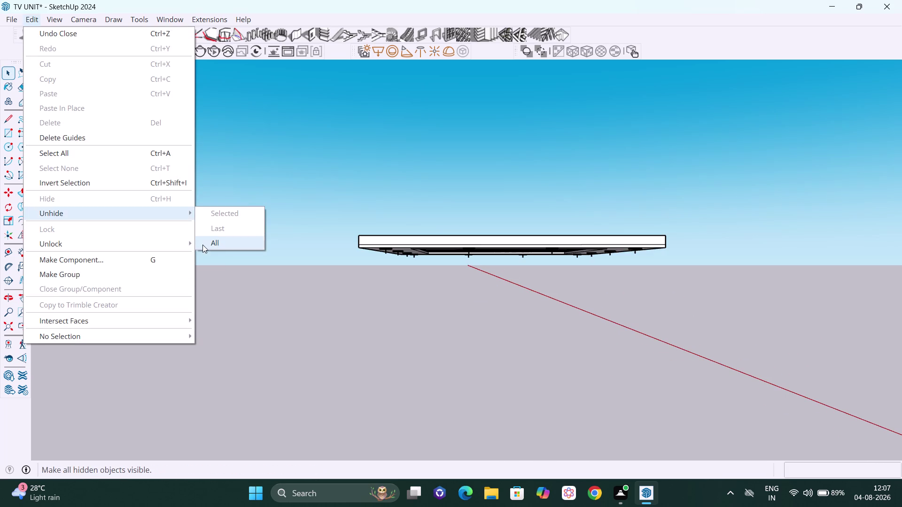
click(219, 245)
scroll(down, 3)
middle_drag(804, 364, 503, 318)
middle_drag(559, 310, 298, 376)
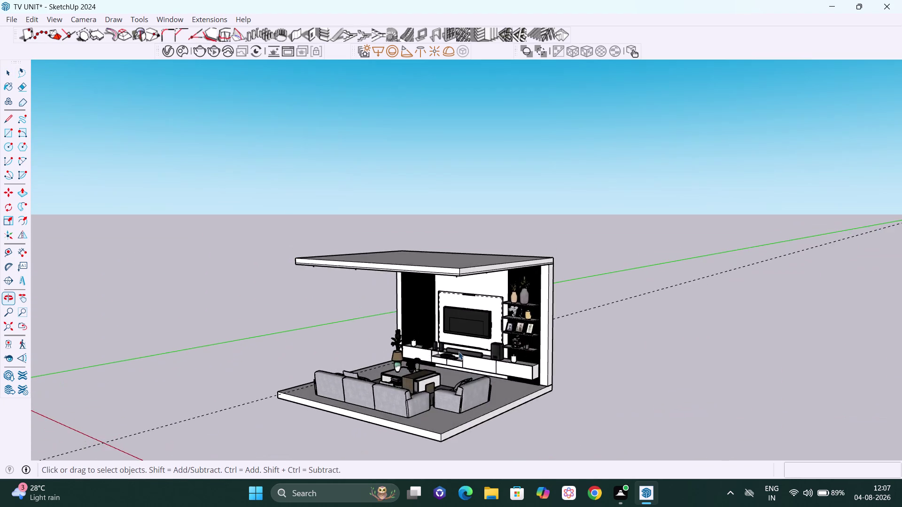
scroll(up, 3)
scroll(up, 3)
scroll(down, 3)
middle_drag(488, 324, 562, 228)
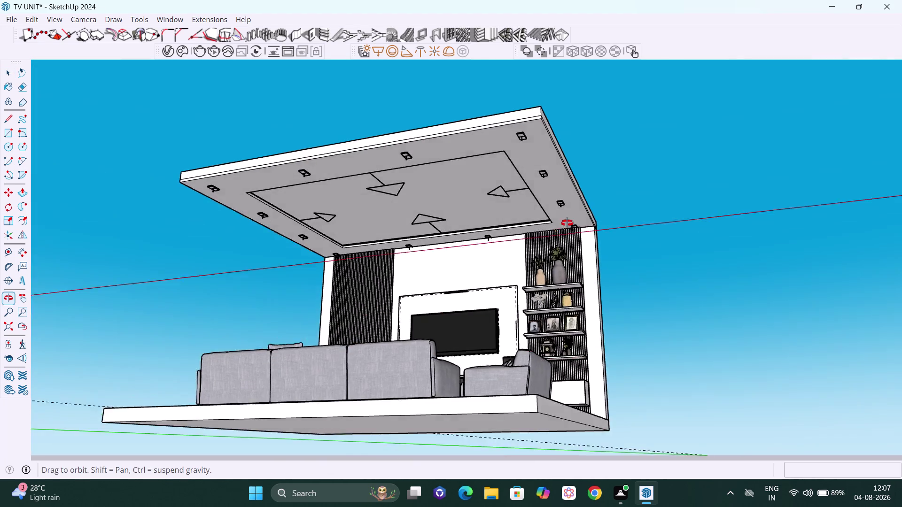
middle_drag(562, 228, 494, 364)
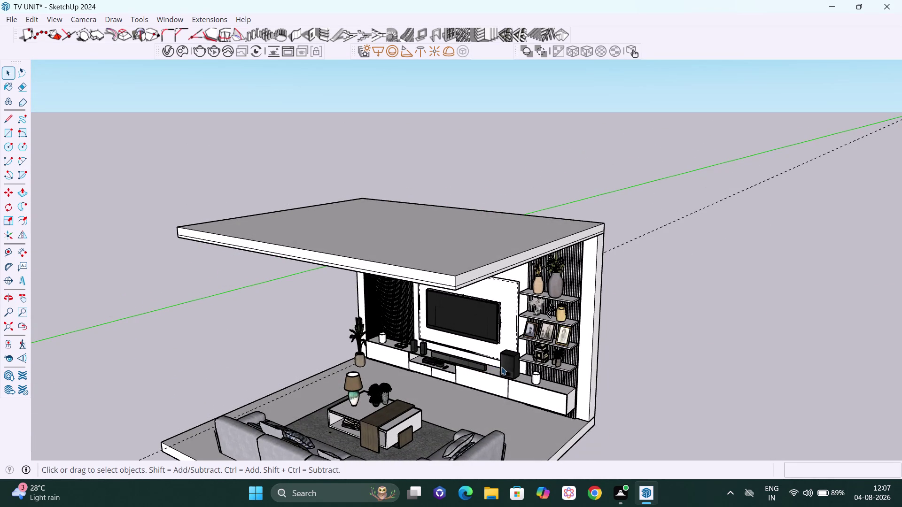
scroll(down, 3)
middle_drag(480, 439, 544, 383)
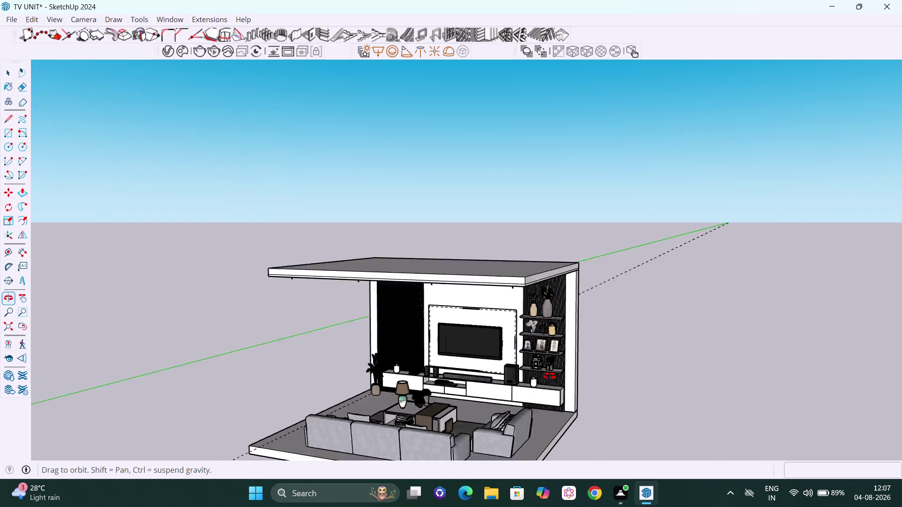
middle_drag(544, 384, 595, 368)
middle_drag(555, 298, 429, 255)
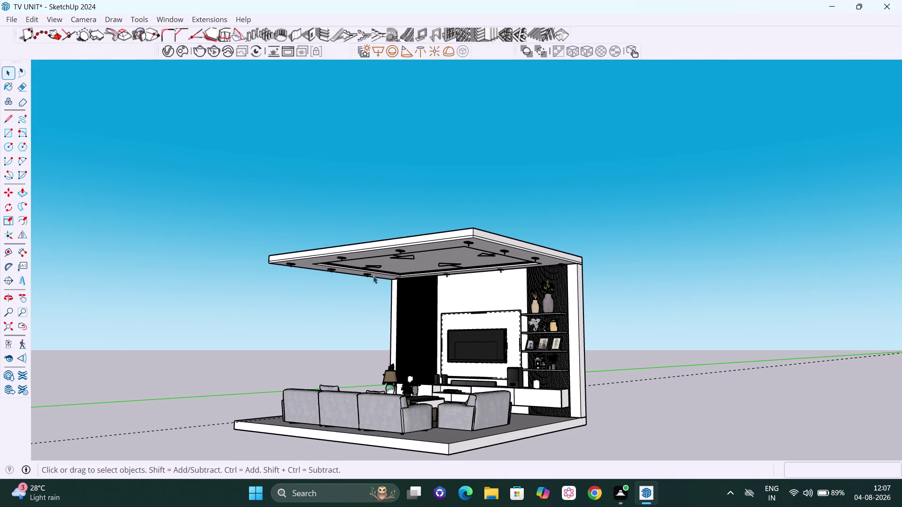
middle_drag(373, 276, 296, 259)
middle_drag(349, 277, 281, 291)
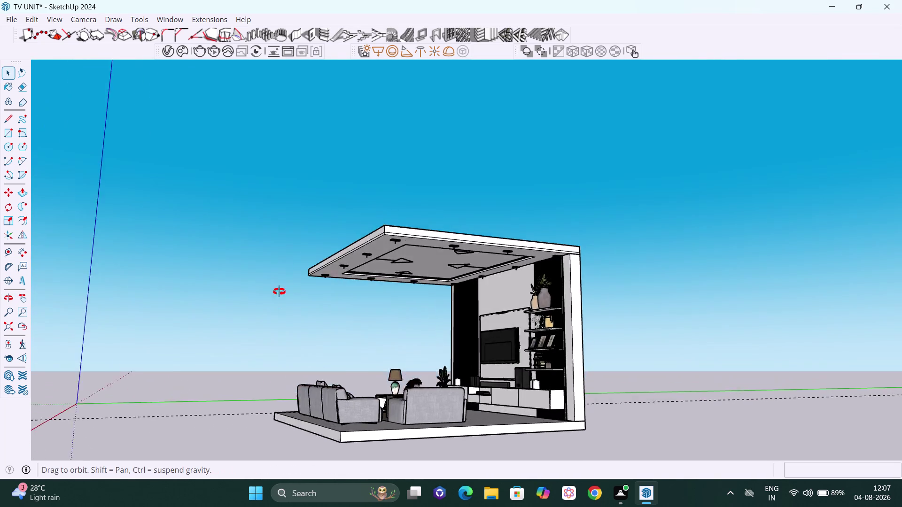
middle_drag(282, 291, 614, 291)
middle_click(614, 292)
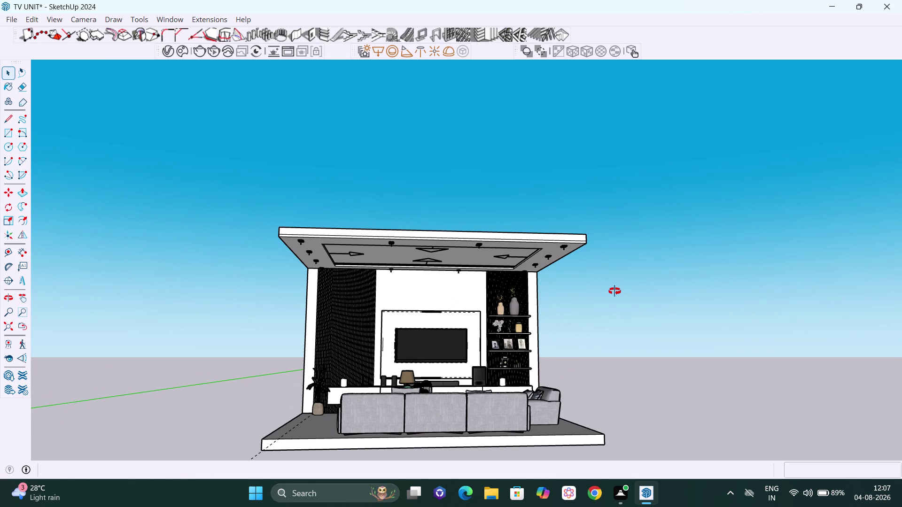
middle_drag(553, 299, 323, 302)
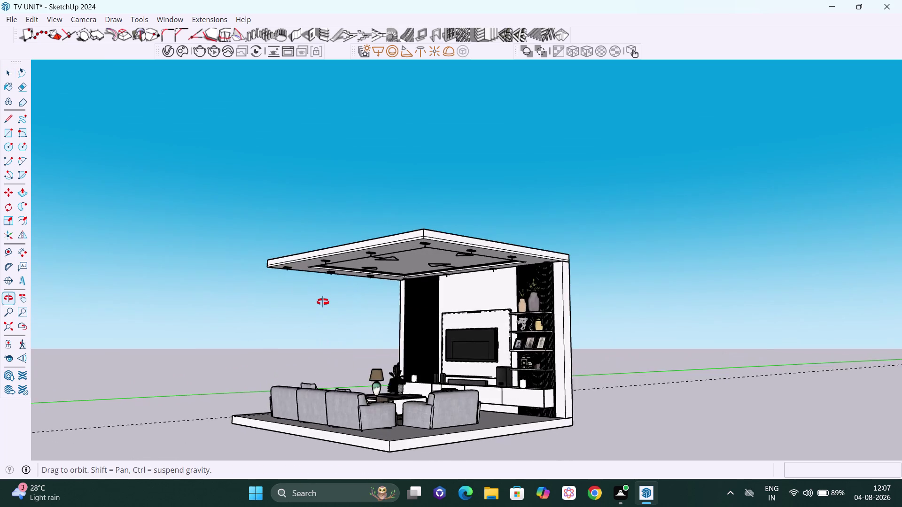
middle_drag(323, 302, 338, 311)
scroll(down, 3)
middle_drag(346, 304, 678, 334)
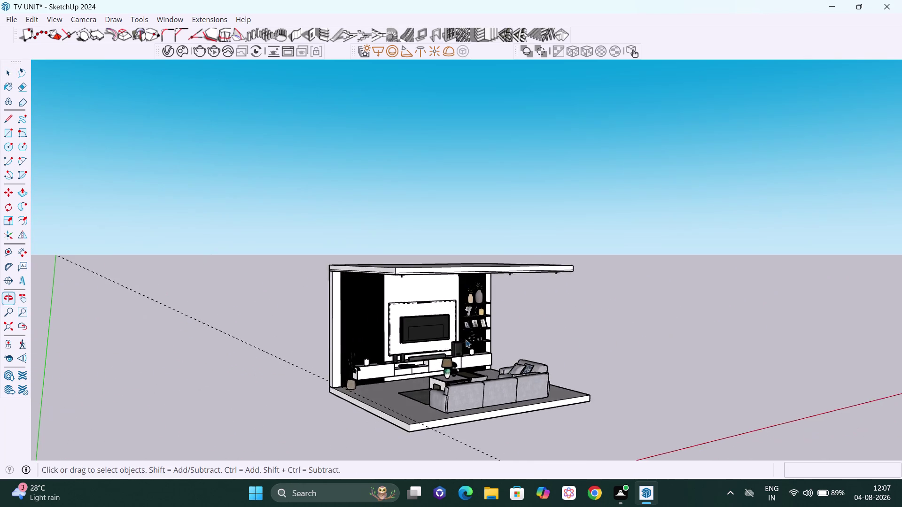
scroll(down, 3)
middle_drag(410, 352, 651, 367)
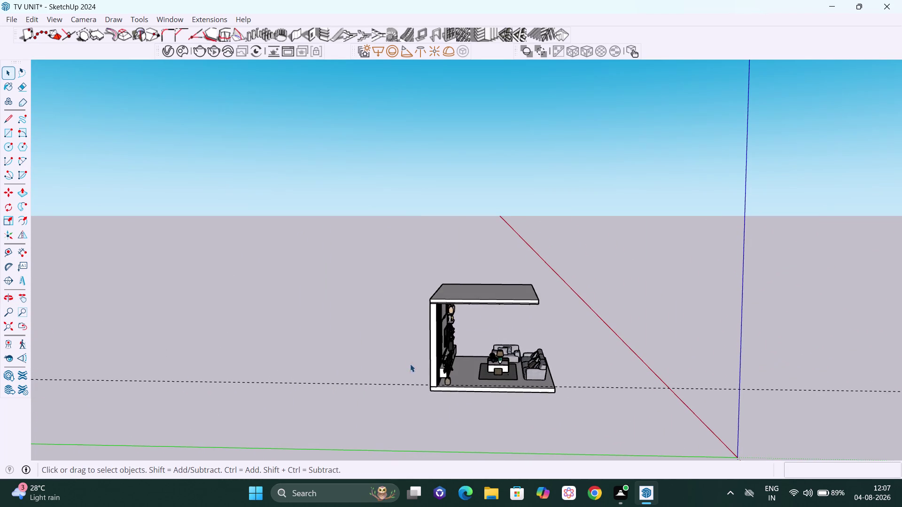
middle_drag(413, 381, 576, 394)
scroll(up, 3)
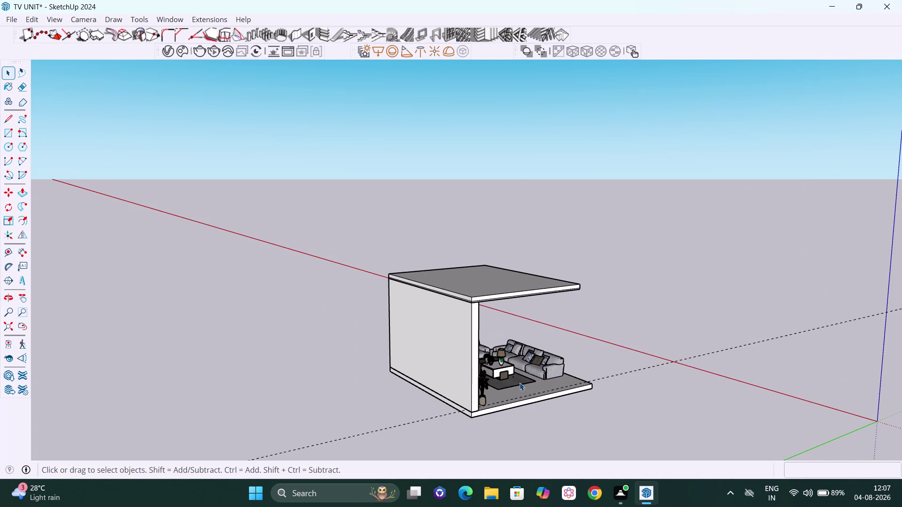
middle_drag(509, 383, 426, 375)
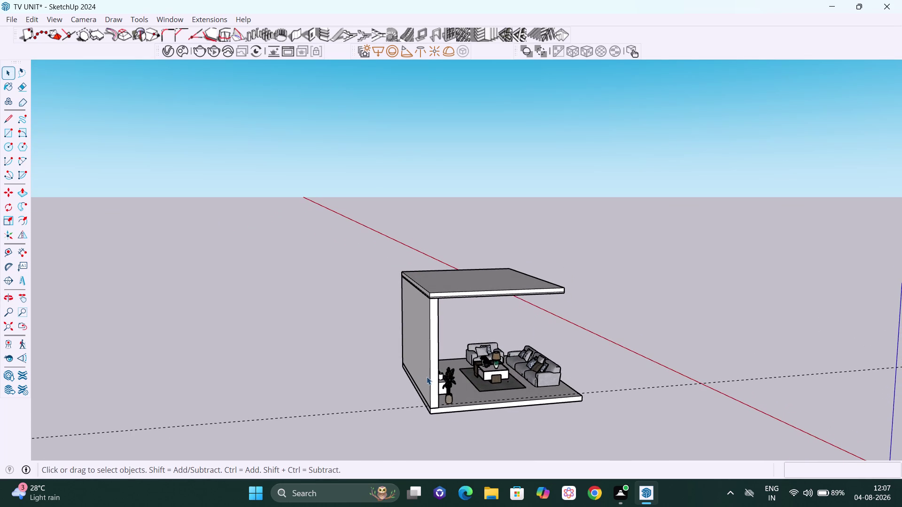
right_click(349, 268)
click(365, 310)
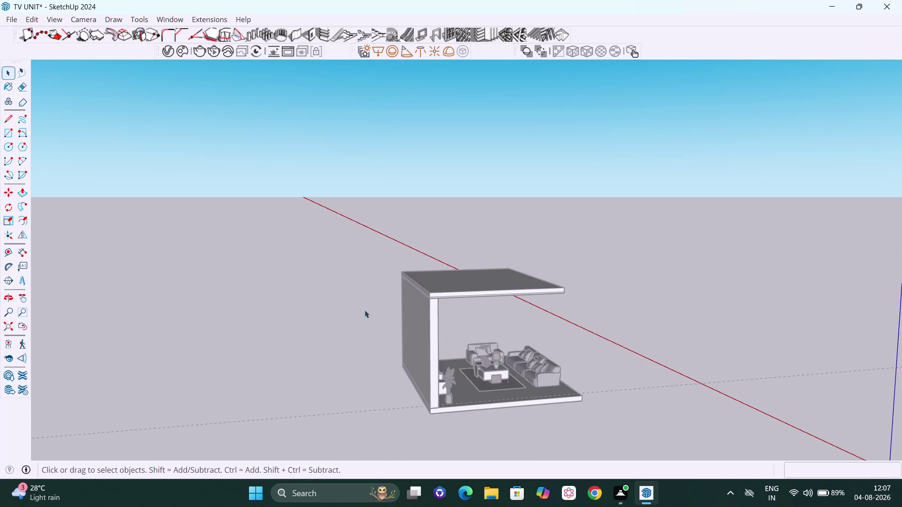
scroll(up, 3)
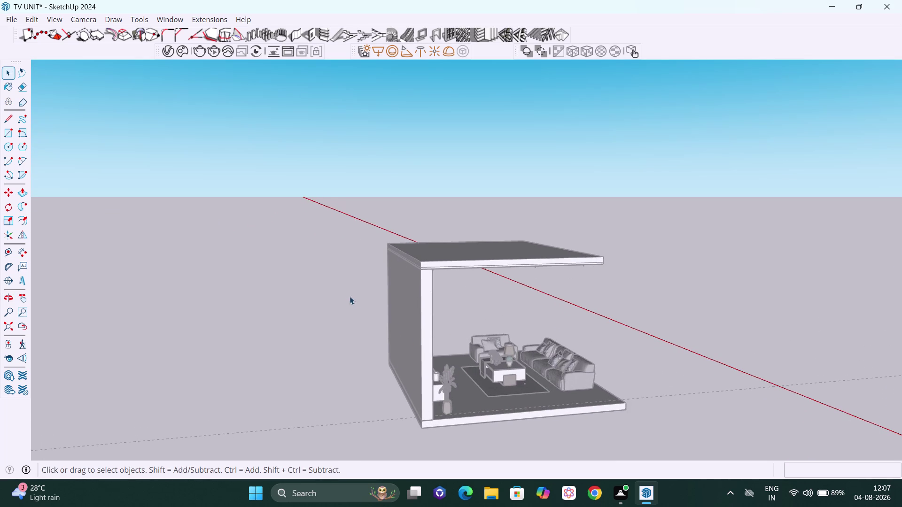
key(space)
click(312, 257)
scroll(down, 3)
middle_drag(382, 342, 336, 324)
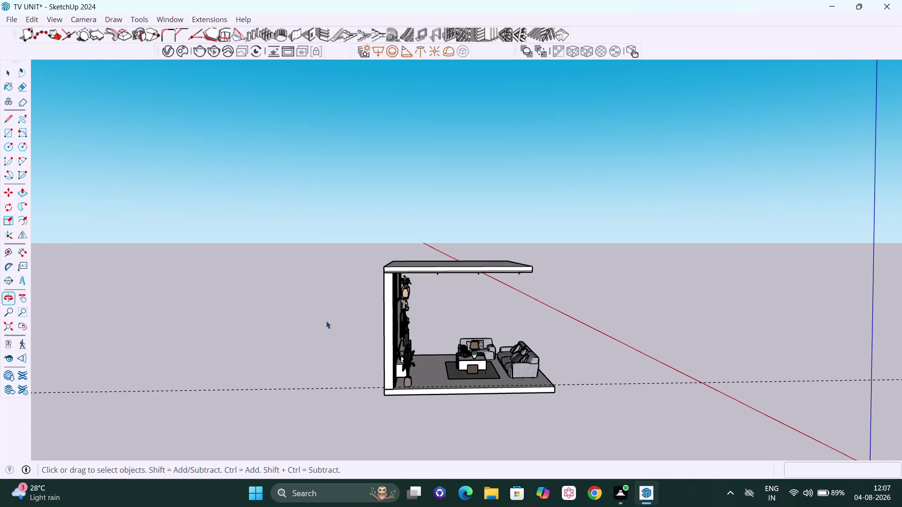
click(33, 19)
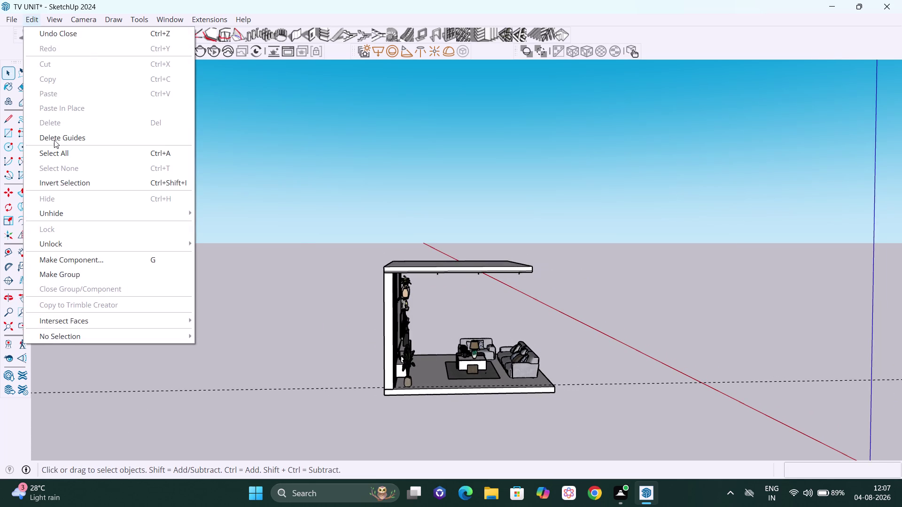
Unhide all hidden objects in the room, including the TV unit wall.
click(67, 215)
click(228, 239)
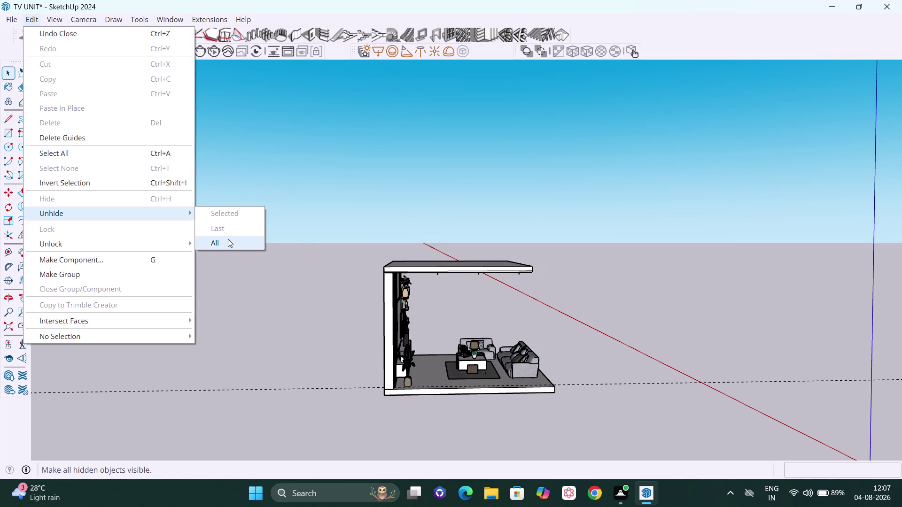
scroll(down, 3)
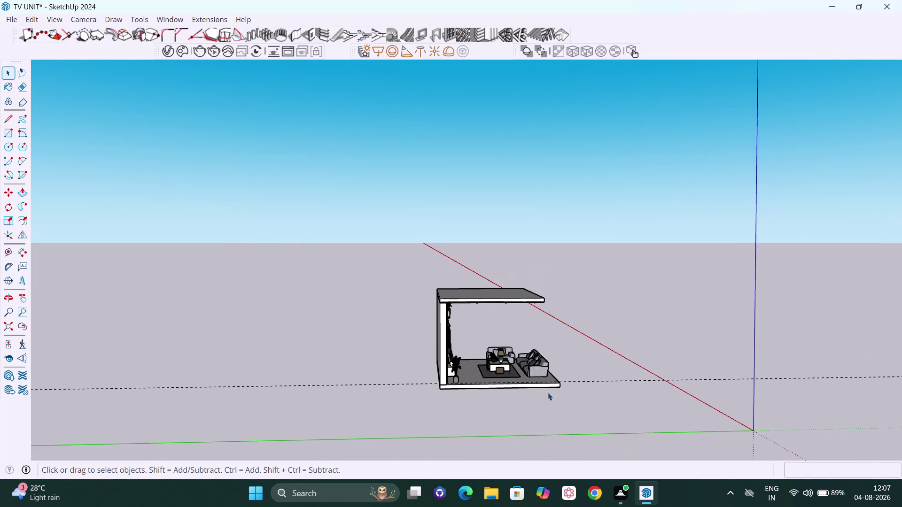
middle_drag(548, 394, 592, 408)
scroll(up, 3)
scroll(down, 3)
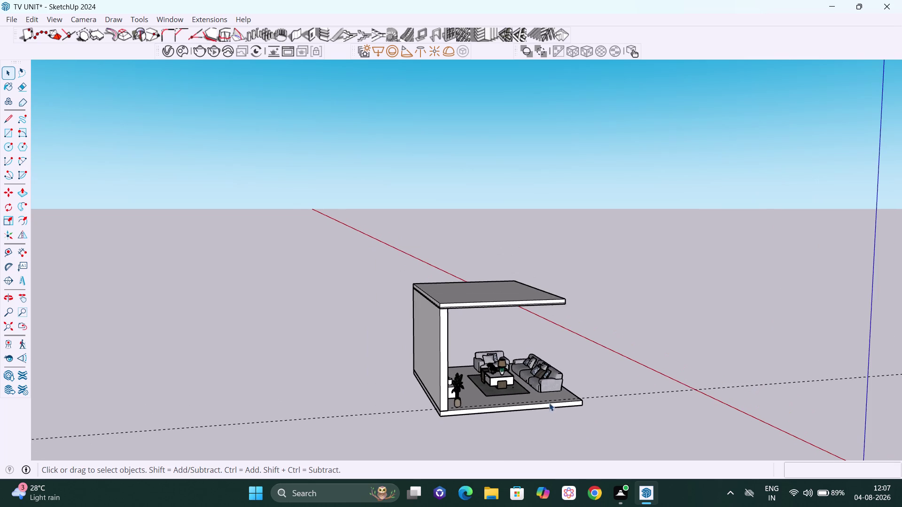
Pan and orbit around the room to bring its open side into view.
key(h)
drag(549, 401, 518, 312)
middle_drag(495, 339, 486, 377)
scroll(up, 3)
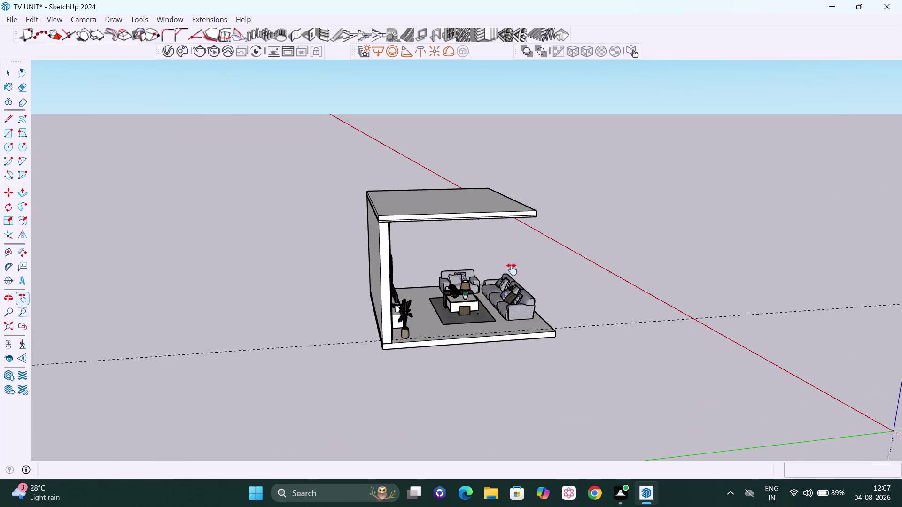
key(space)
right_click(582, 271)
click(596, 315)
scroll(up, 3)
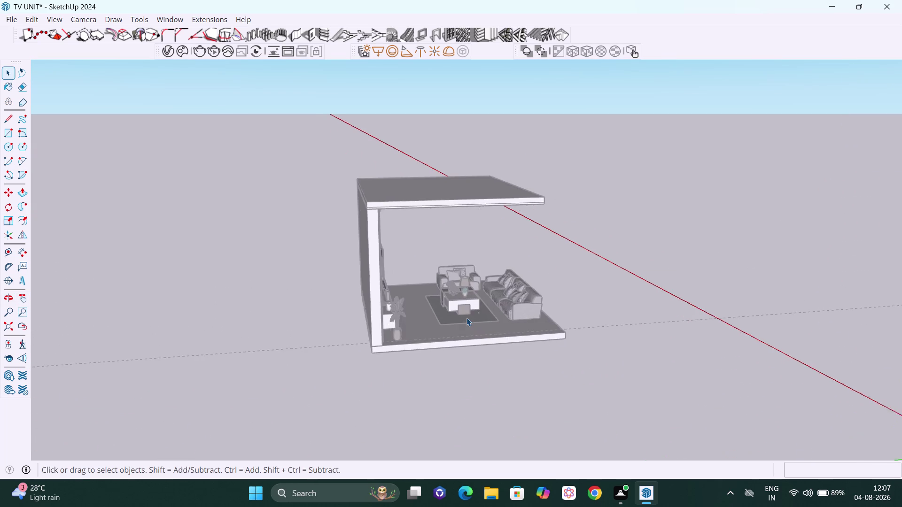
scroll(up, 3)
middle_drag(468, 329, 428, 326)
key(r)
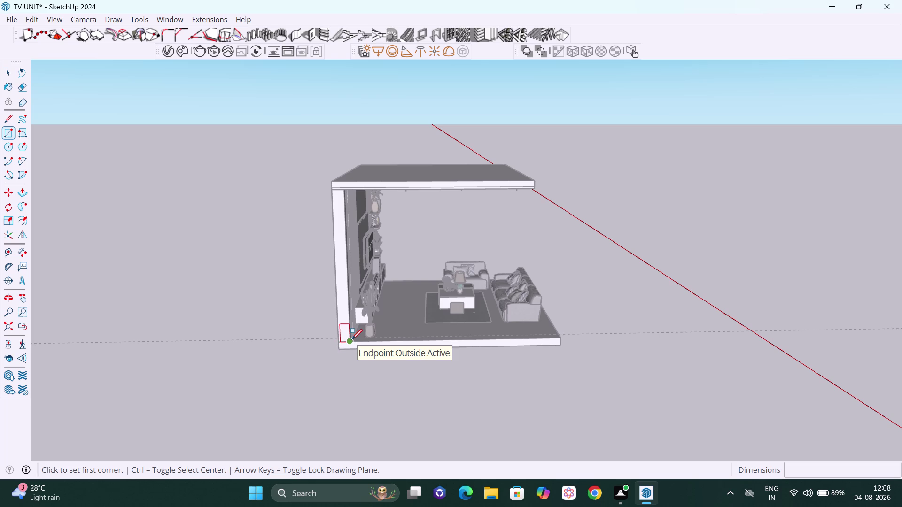
Draw a 120 by 144 inch rectangle from the floor corner up to the ceiling corner.
drag(356, 339, 361, 338)
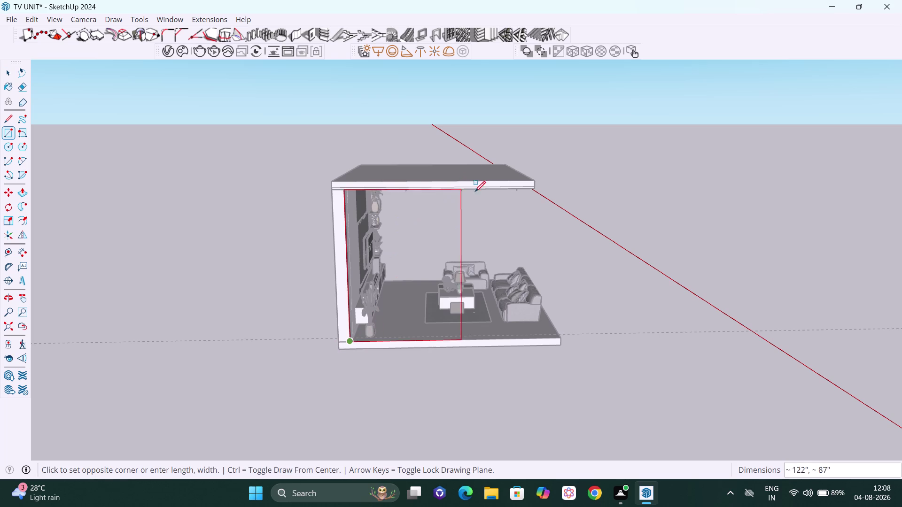
scroll(up, 3)
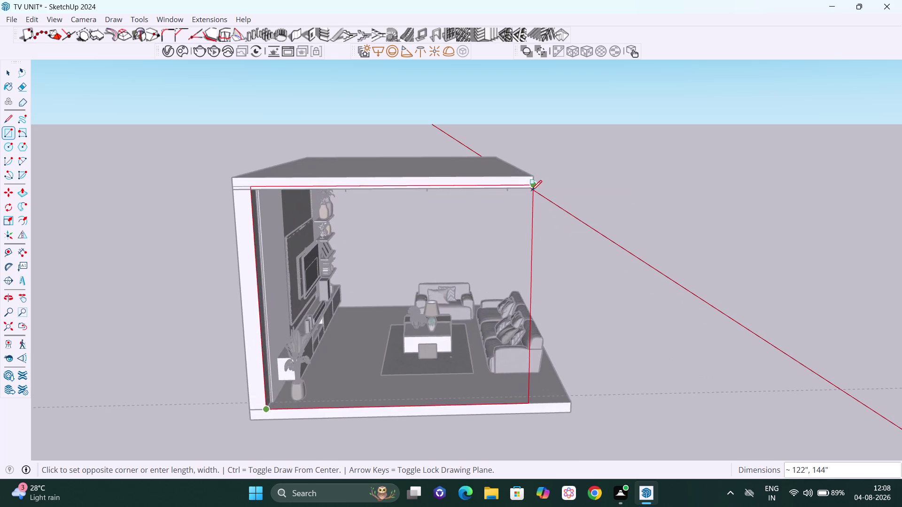
scroll(up, 3)
middle_drag(522, 198, 527, 163)
scroll(up, 3)
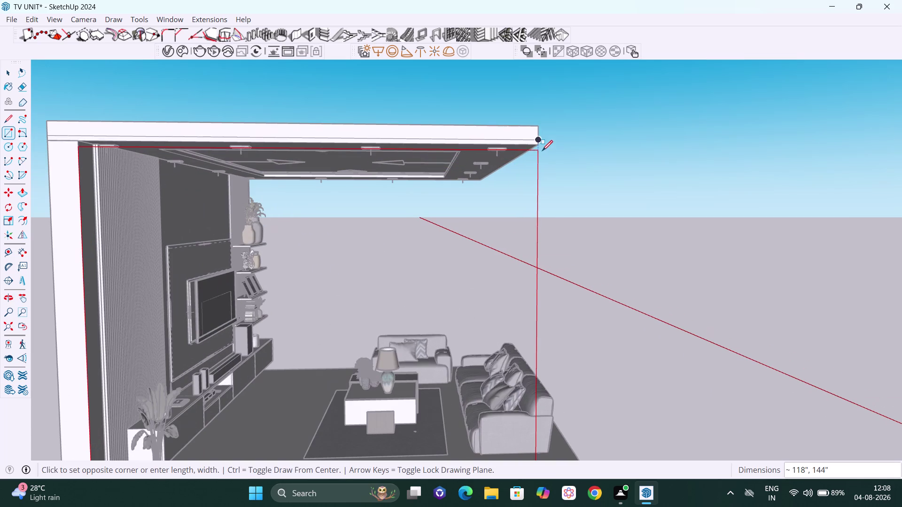
scroll(up, 3)
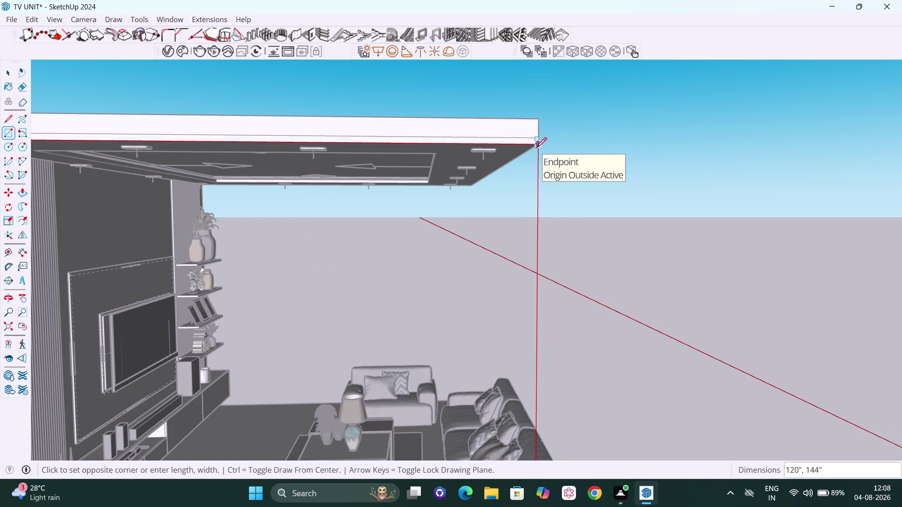
click(535, 148)
key(space)
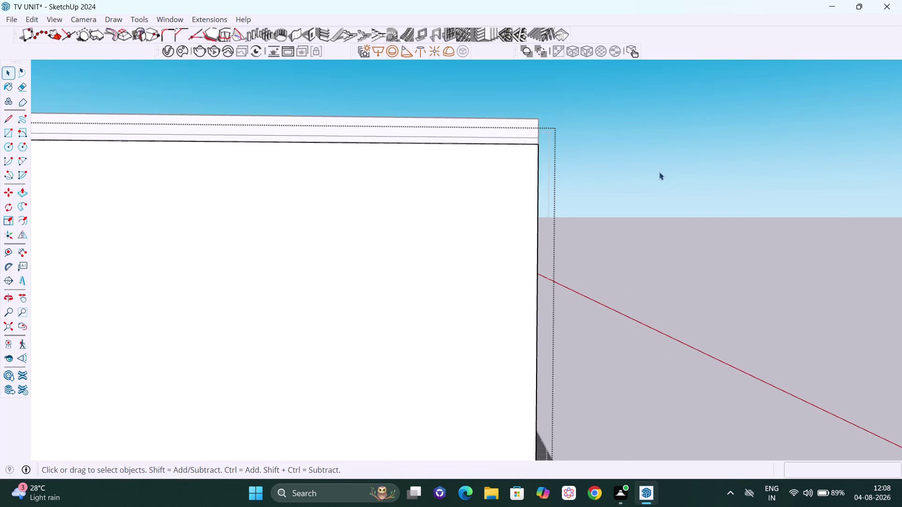
scroll(down, 3)
middle_drag(646, 205, 362, 206)
scroll(down, 3)
middle_drag(350, 181, 326, 179)
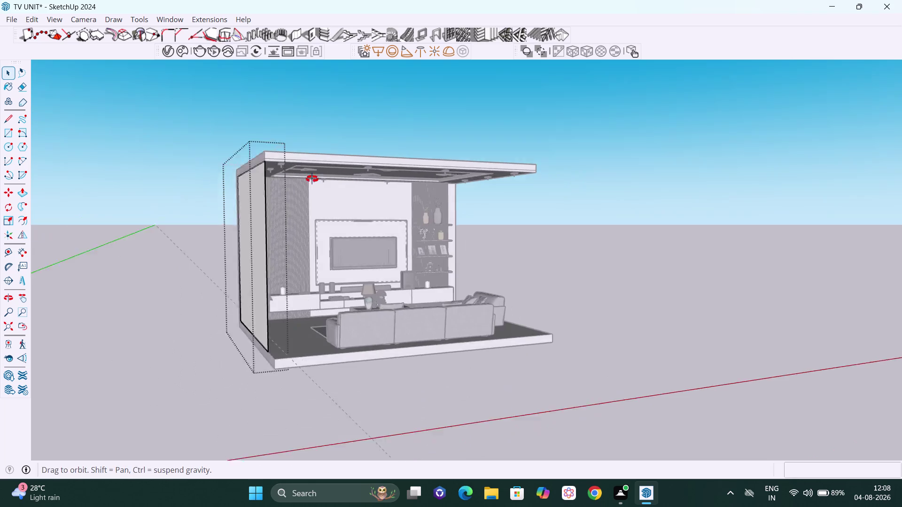
Push/pull the new side face 9" outward into a solid wall.
middle_drag(325, 179, 207, 201)
scroll(up, 3)
middle_drag(259, 211, 262, 190)
scroll(up, 3)
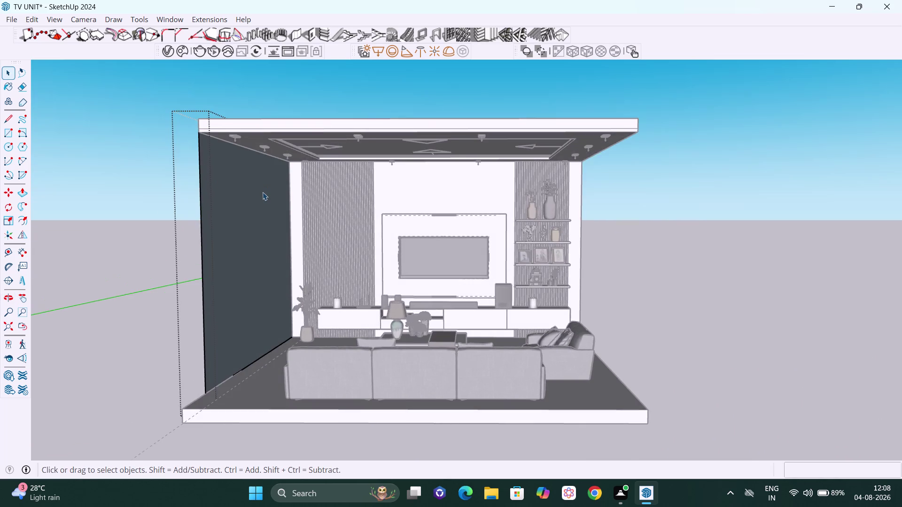
scroll(up, 3)
key(p)
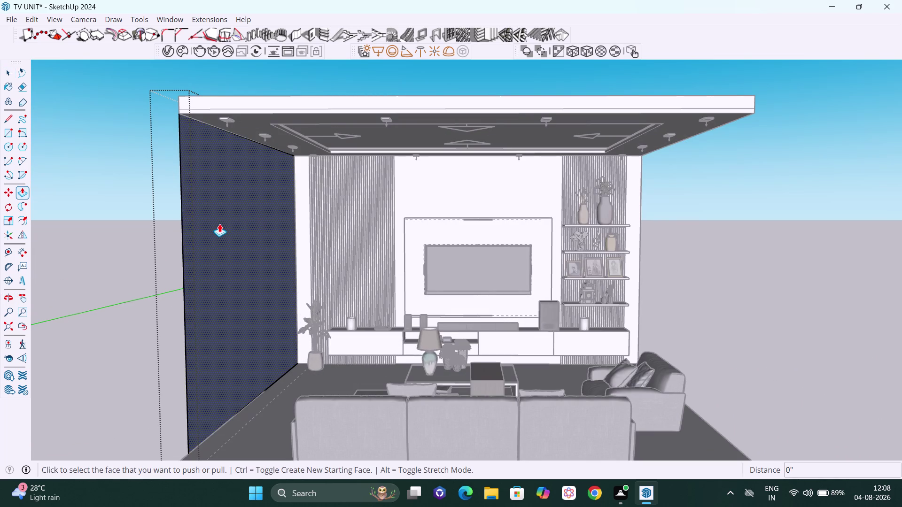
click(220, 224)
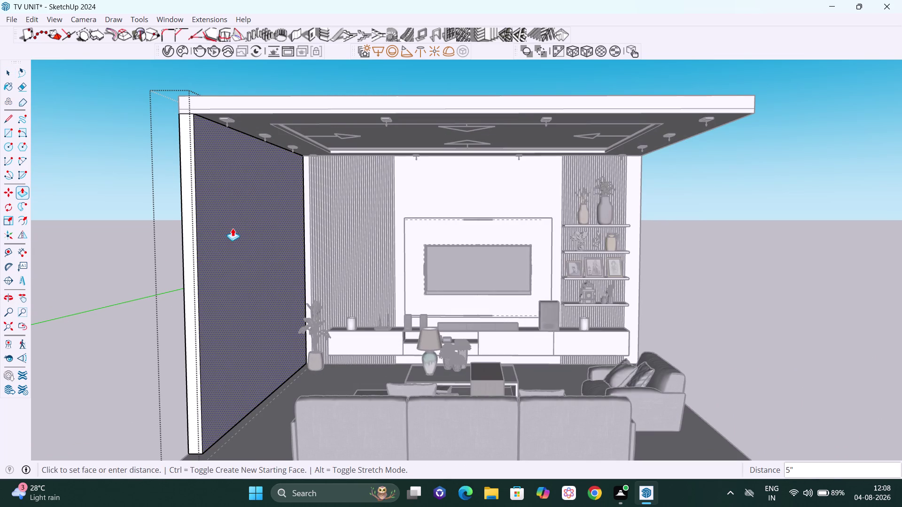
key(9)
key(shift+quotedbl)
key(Return)
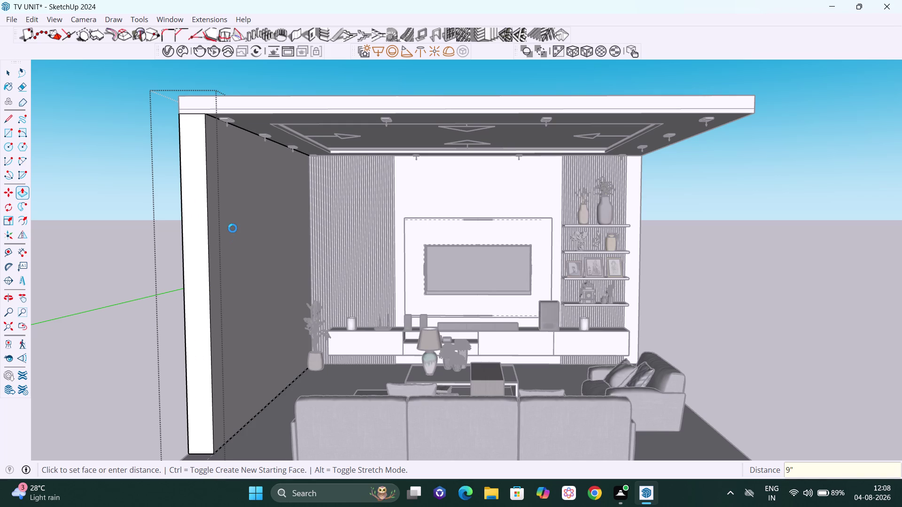
key(space)
scroll(down, 3)
scroll(down, 3)
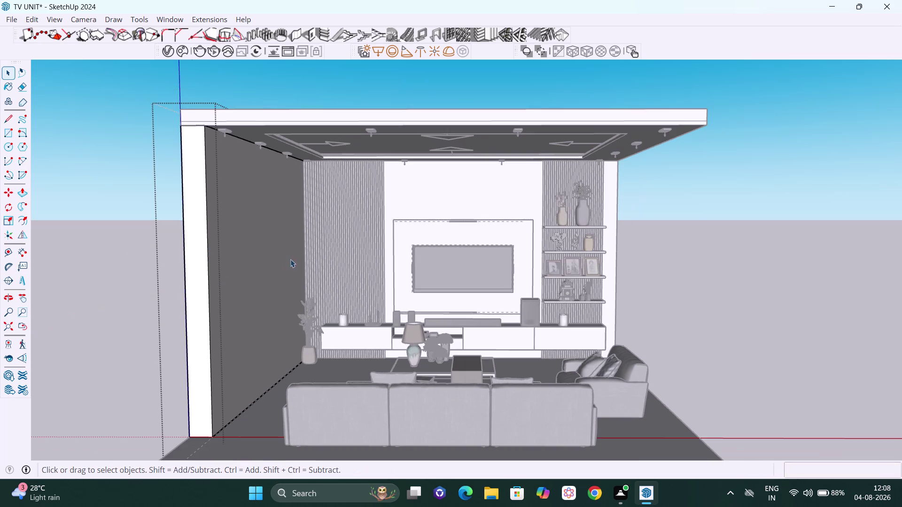
scroll(down, 3)
click(659, 253)
middle_drag(557, 265, 784, 289)
scroll(down, 3)
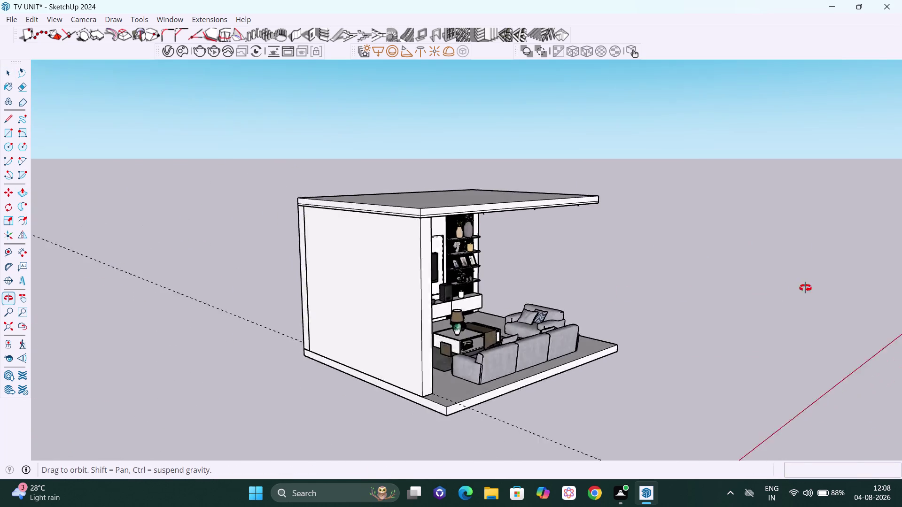
middle_drag(784, 289, 818, 285)
middle_drag(534, 269, 499, 316)
scroll(up, 3)
scroll(up, 3)
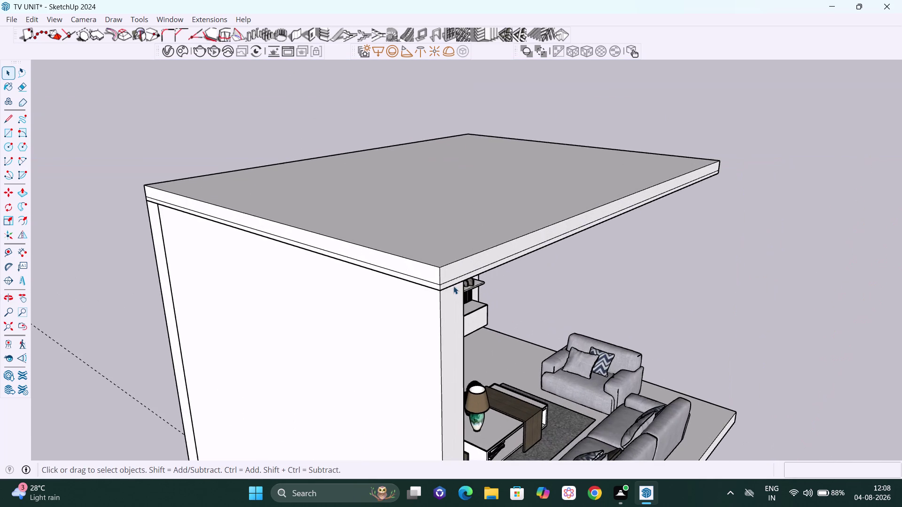
middle_click(432, 297)
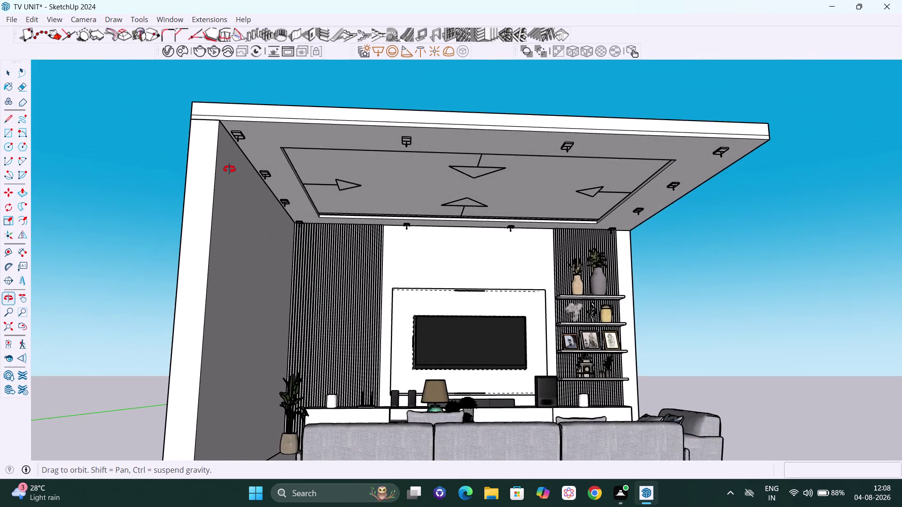
scroll(up, 3)
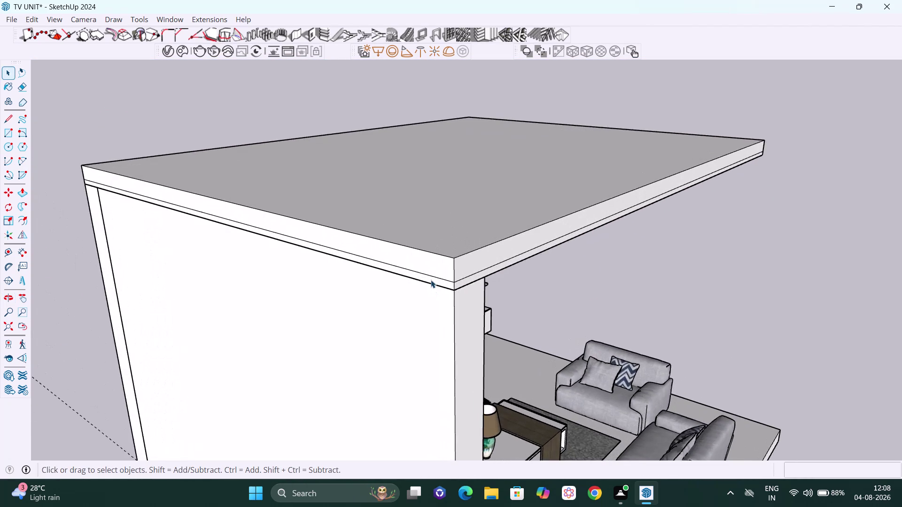
scroll(up, 3)
scroll(up, 3)
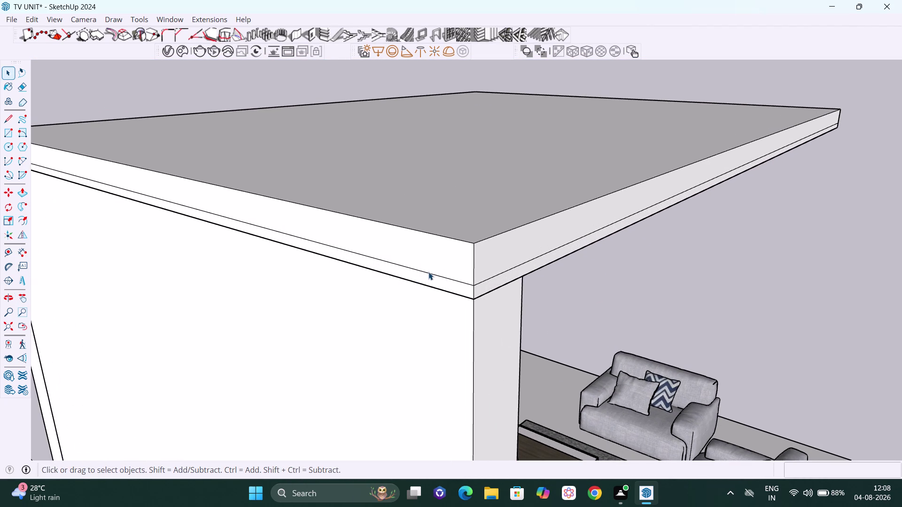
click(428, 272)
double_click(428, 272)
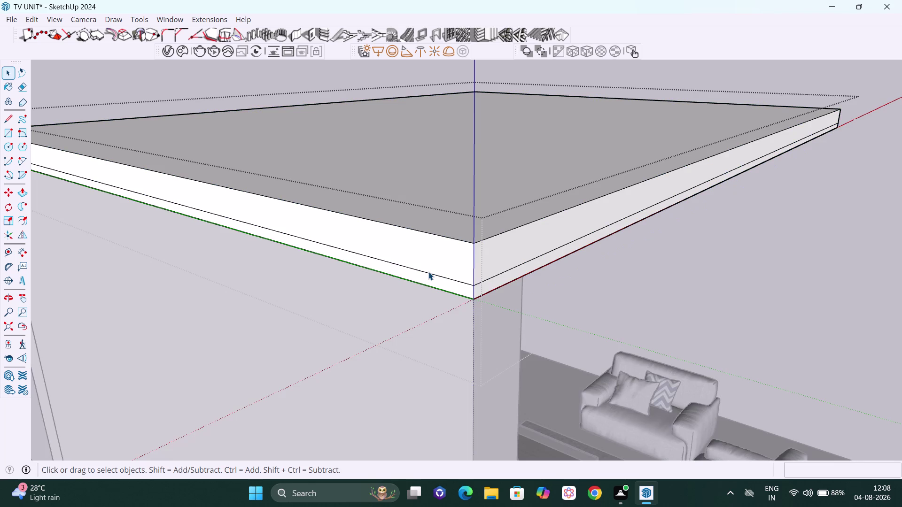
click(428, 272)
double_click(429, 270)
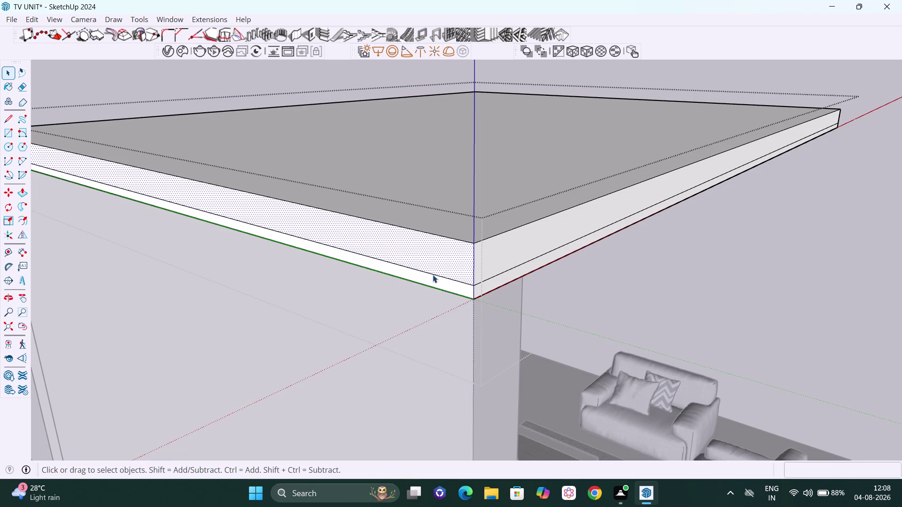
click(432, 275)
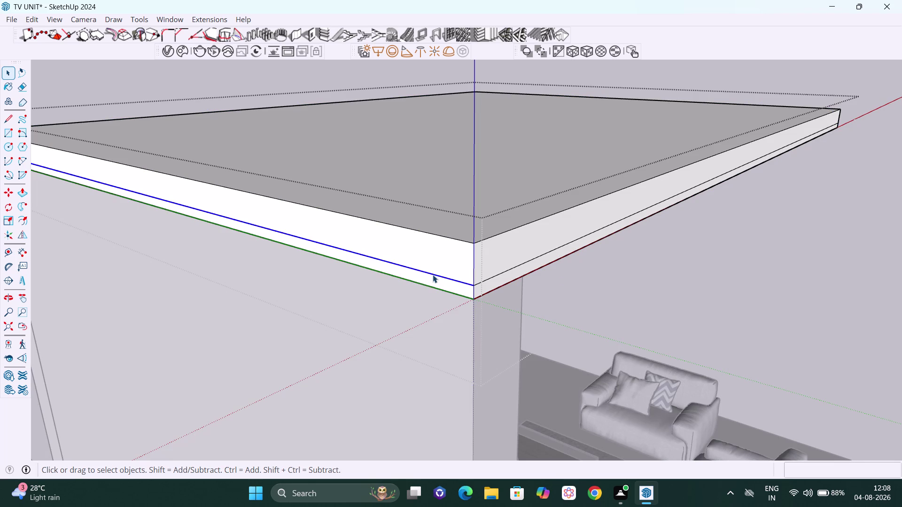
key(Delete)
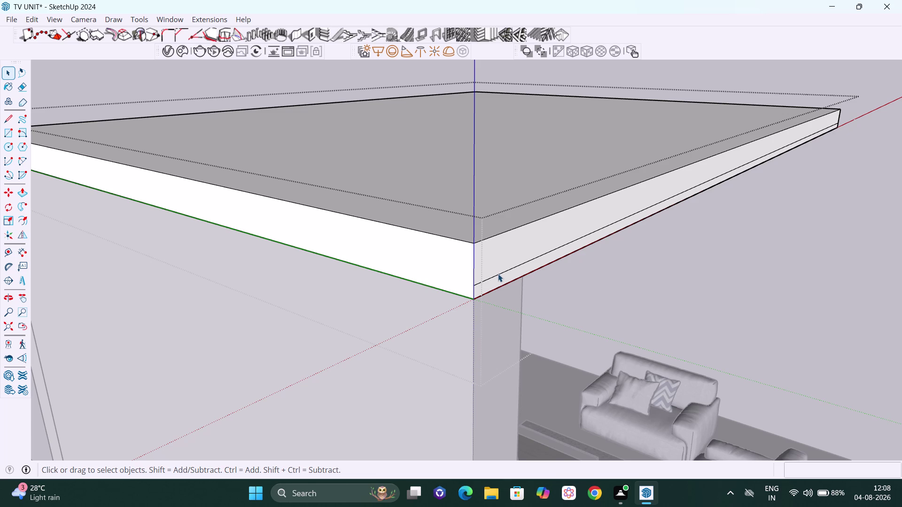
click(498, 274)
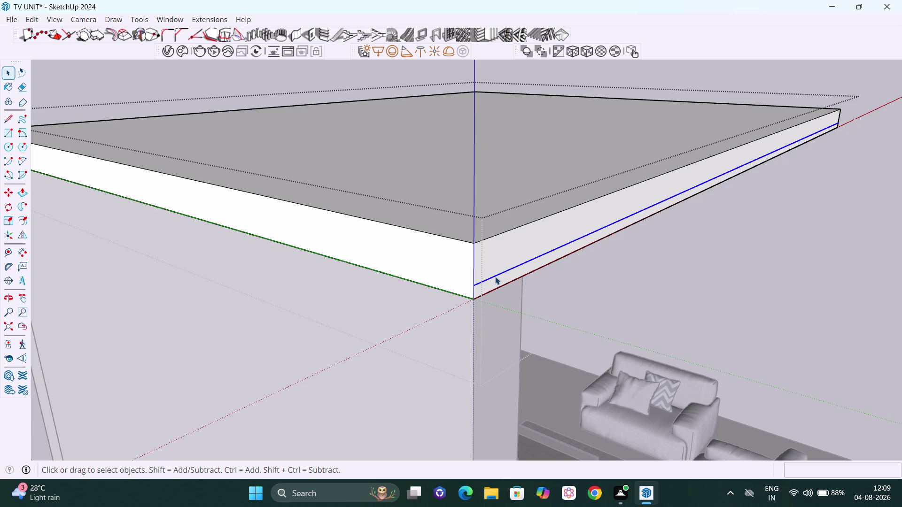
key(Delete)
middle_drag(570, 269, 469, 158)
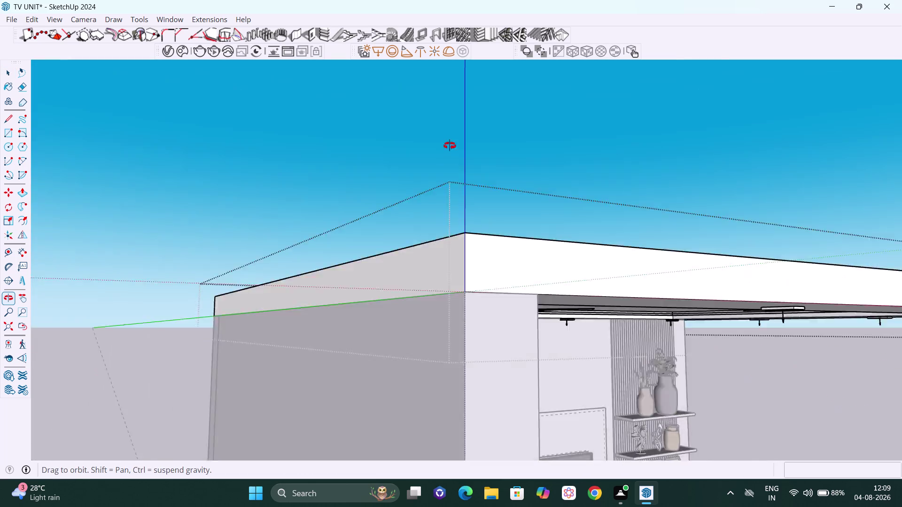
middle_drag(469, 158, 391, 72)
scroll(down, 3)
middle_drag(673, 395, 432, 315)
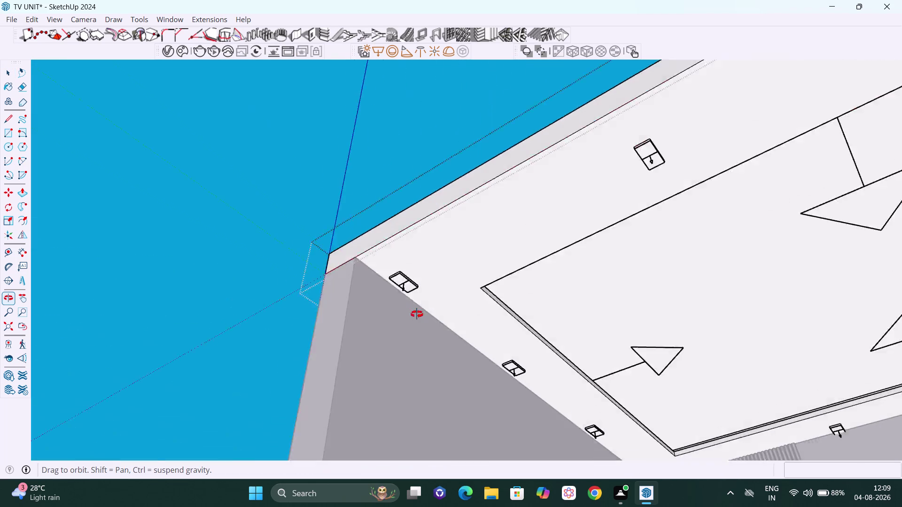
middle_drag(432, 316, 270, 392)
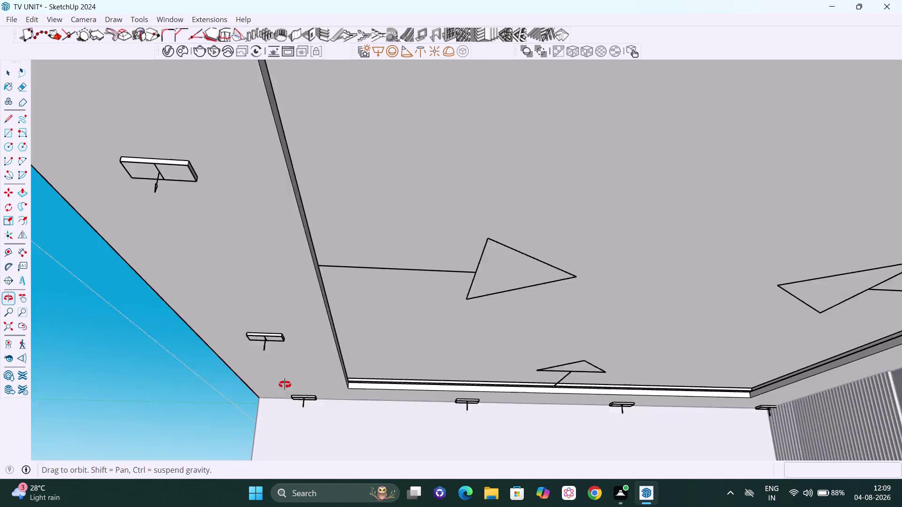
middle_drag(271, 392, 311, 379)
scroll(down, 3)
middle_drag(506, 303, 512, 356)
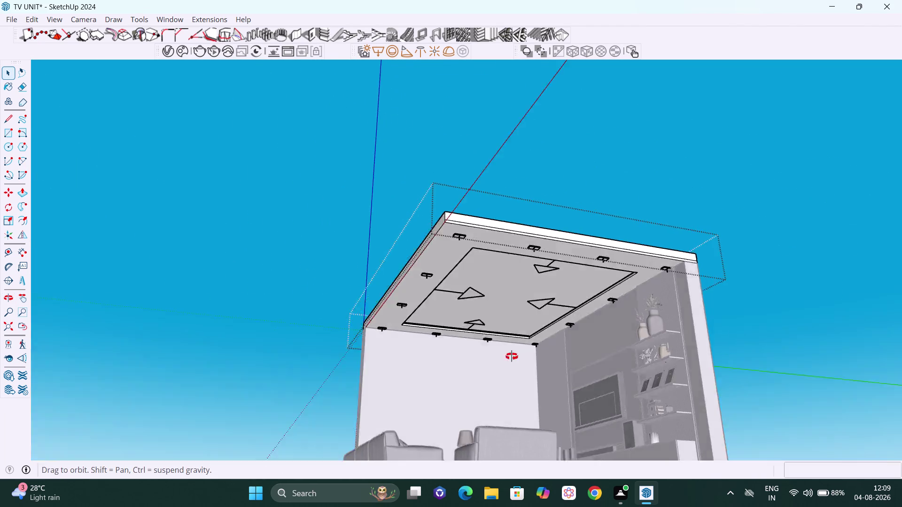
middle_drag(512, 356, 536, 455)
scroll(up, 3)
scroll(up, 3)
middle_drag(462, 298, 451, 322)
scroll(up, 3)
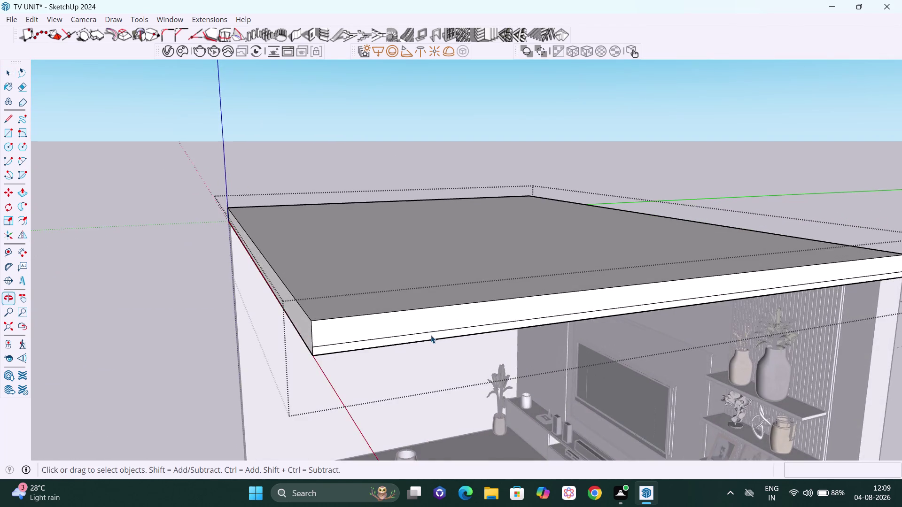
scroll(up, 3)
click(432, 330)
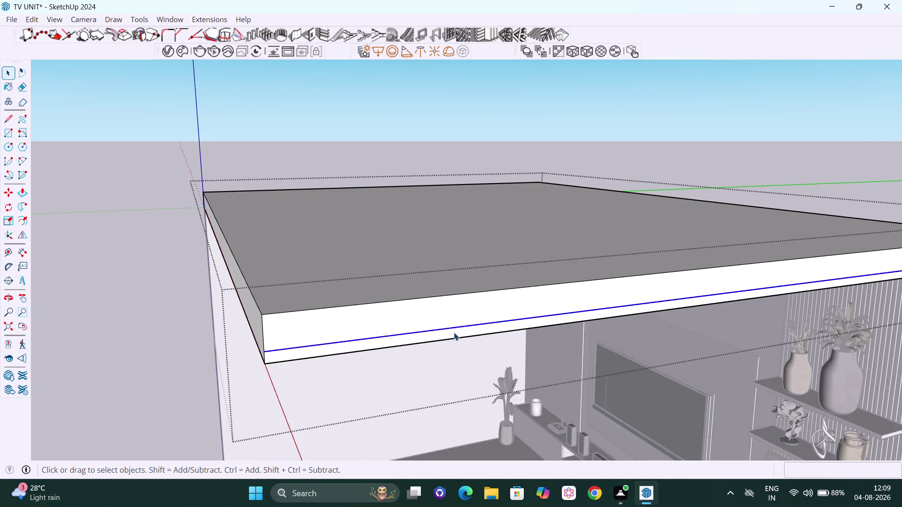
key(Delete)
scroll(down, 3)
middle_drag(848, 339, 703, 324)
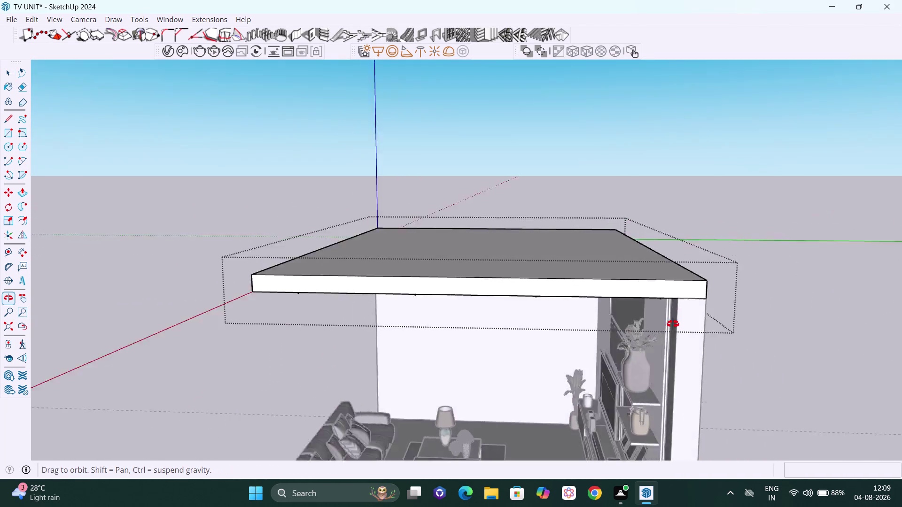
middle_drag(703, 324, 417, 321)
scroll(up, 3)
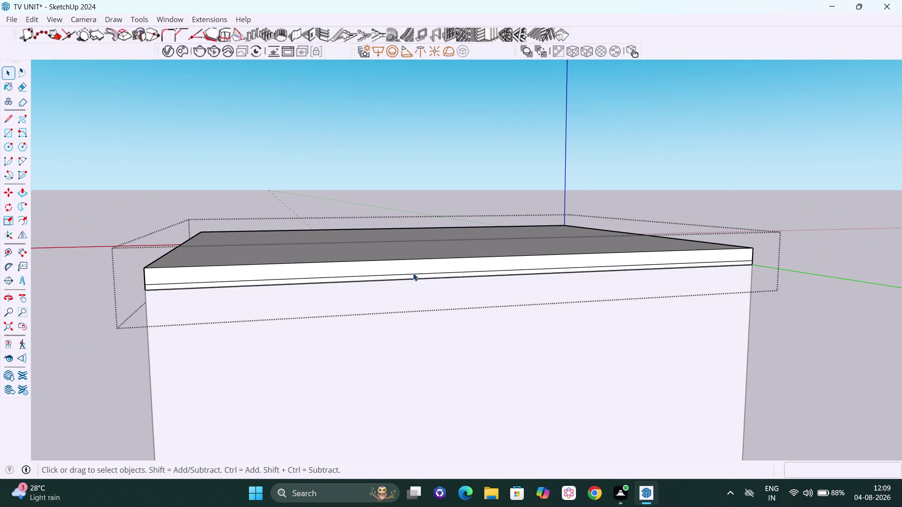
click(413, 273)
click(415, 272)
scroll(up, 3)
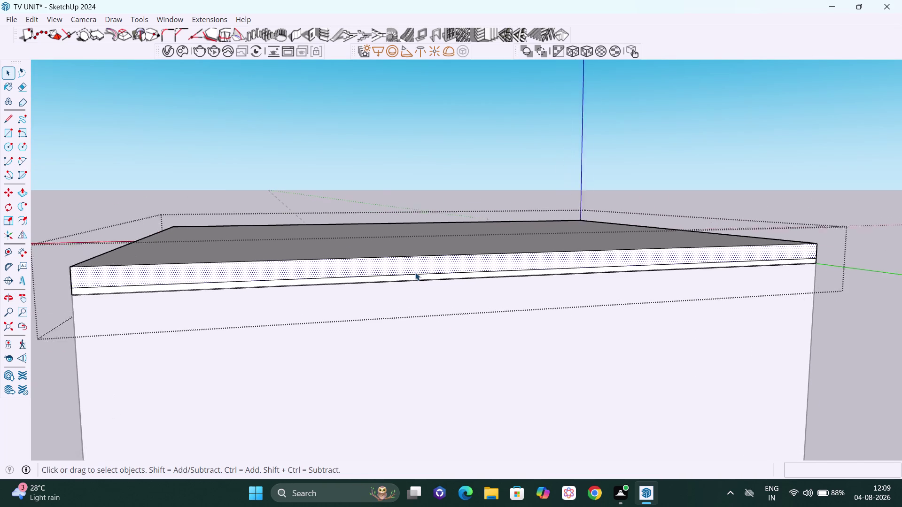
scroll(up, 3)
scroll(up, 3)
click(418, 276)
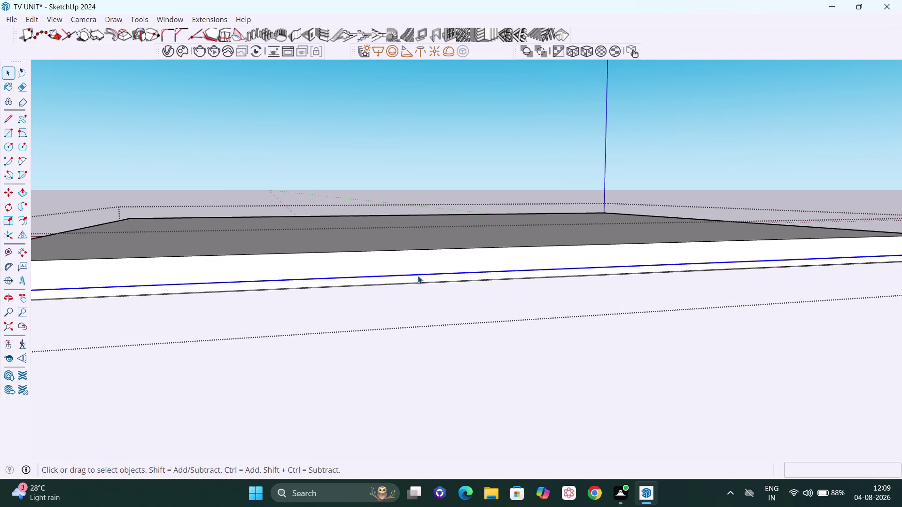
key(Delete)
scroll(down, 3)
scroll(down, 3)
scroll(down, 3)
middle_drag(352, 297, 430, 277)
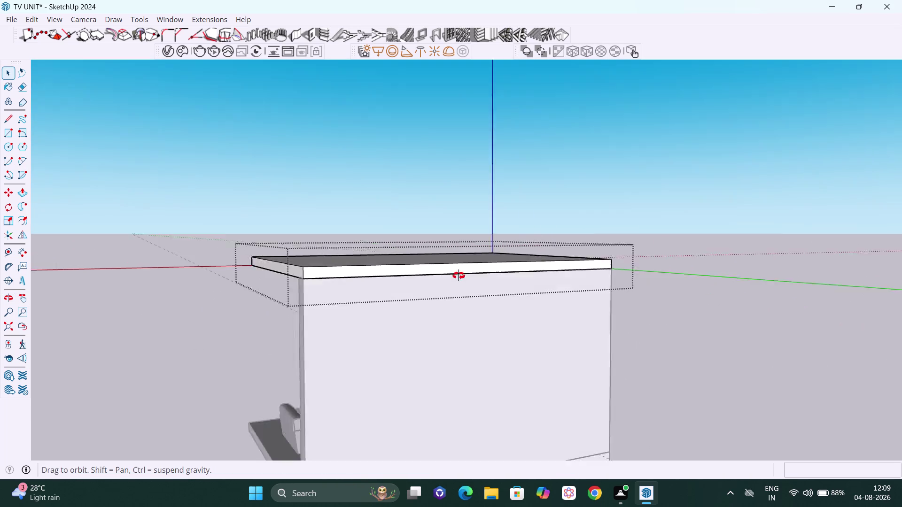
middle_drag(429, 277, 774, 218)
scroll(up, 3)
middle_drag(481, 275, 532, 202)
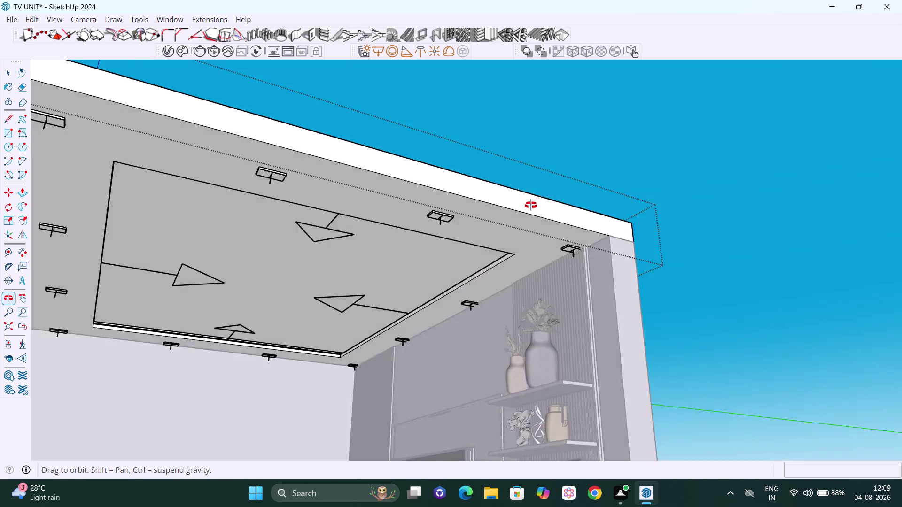
middle_drag(532, 203, 731, 272)
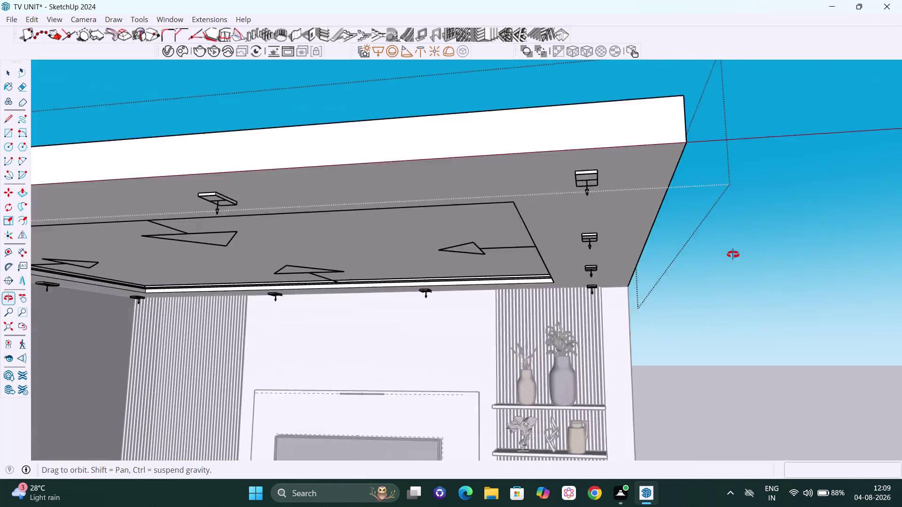
middle_drag(732, 272, 716, 202)
scroll(up, 3)
scroll(up, 3)
middle_drag(549, 299, 645, 331)
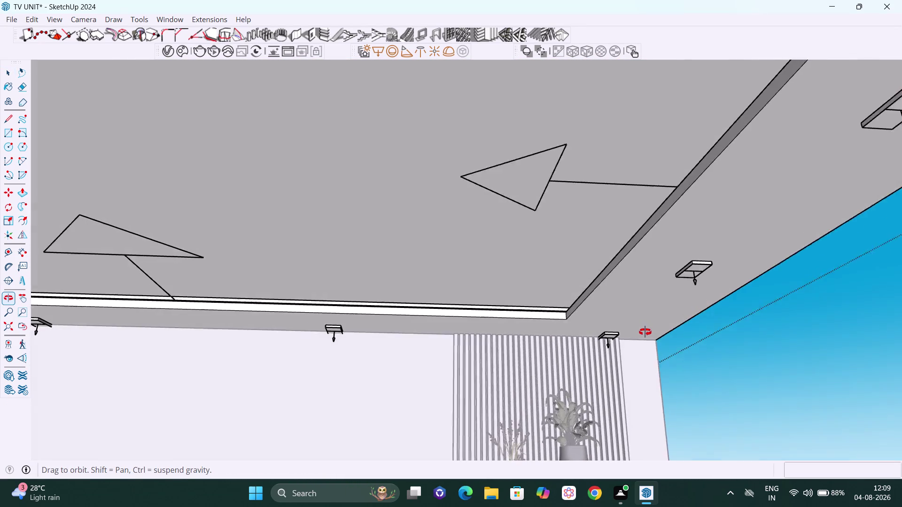
middle_drag(645, 332, 554, 301)
scroll(down, 3)
scroll(down, 3)
middle_drag(588, 315, 453, 296)
scroll(down, 3)
scroll(down, 3)
middle_drag(485, 315, 463, 355)
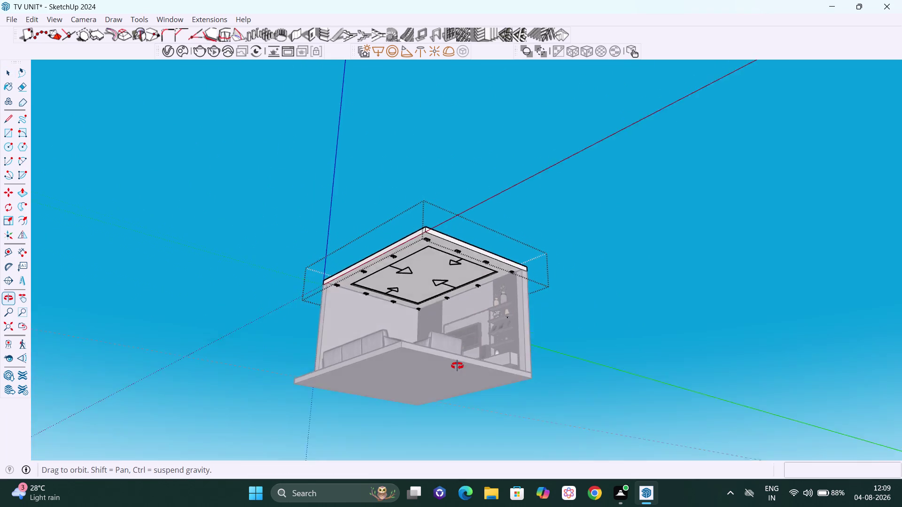
middle_drag(463, 354, 445, 408)
key(space)
Clear the selection, then orbit and pan to view the side wall's end.
click(654, 260)
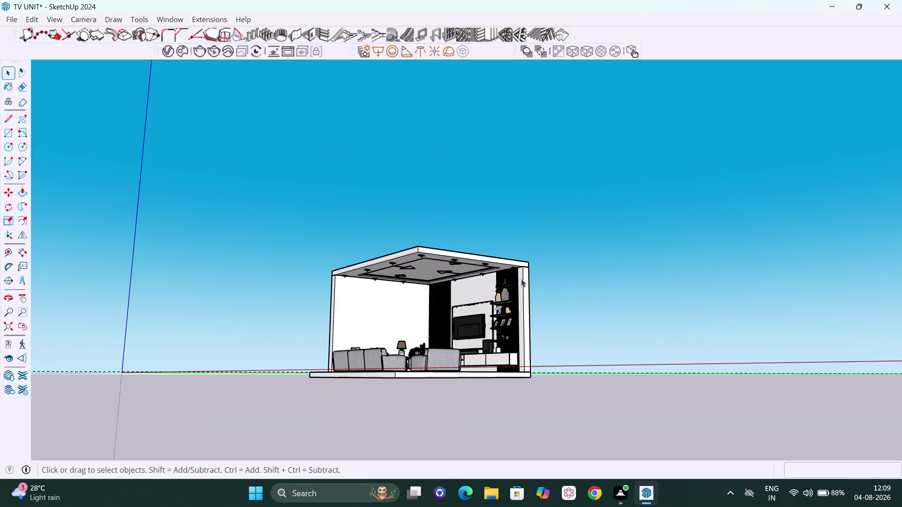
middle_drag(521, 279, 773, 358)
middle_drag(423, 341, 670, 321)
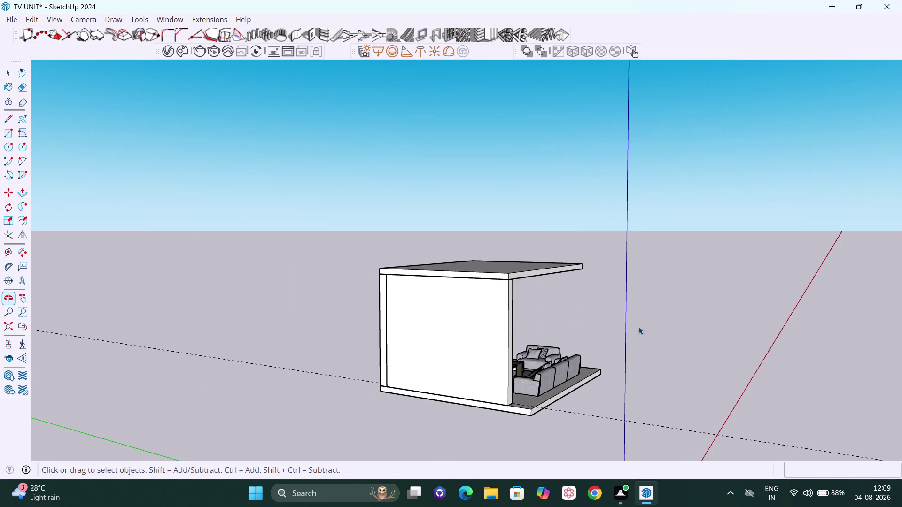
scroll(up, 3)
middle_drag(500, 418, 542, 440)
scroll(up, 3)
scroll(down, 3)
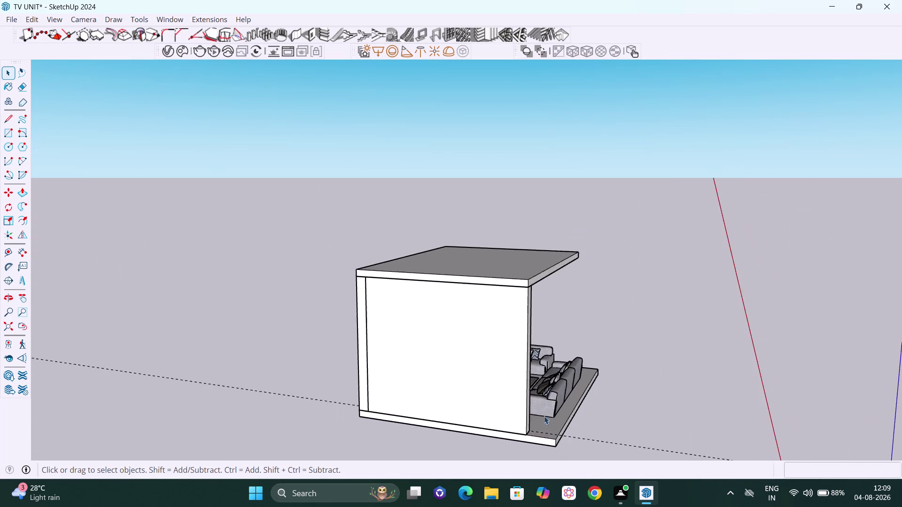
scroll(down, 3)
middle_drag(543, 430, 486, 402)
key(h)
drag(522, 356, 518, 284)
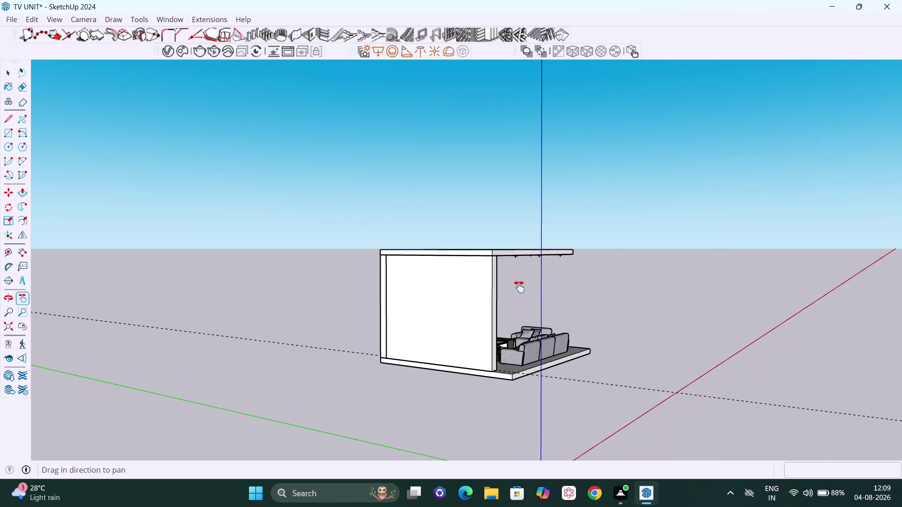
middle_drag(518, 303, 520, 376)
scroll(up, 3)
key(space)
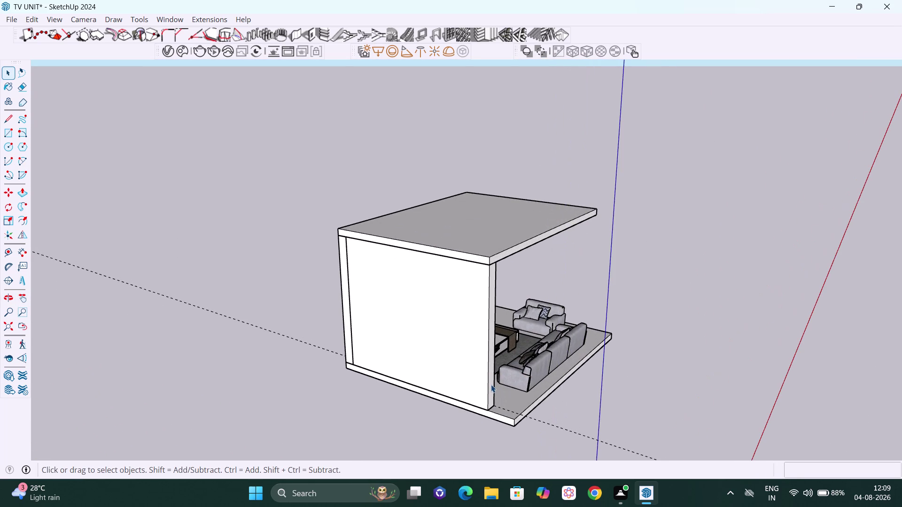
Open the side wall group and pull its end face out about 24 inches.
click(491, 385)
double_click(491, 384)
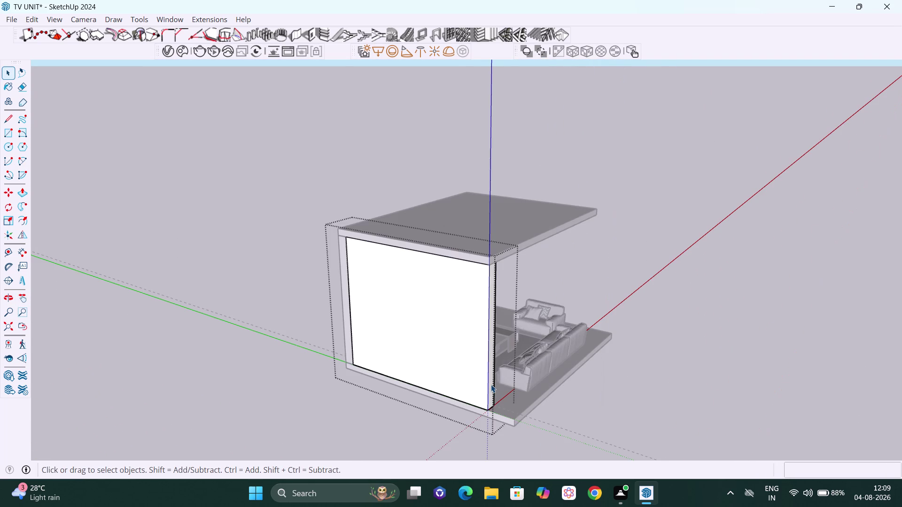
click(491, 380)
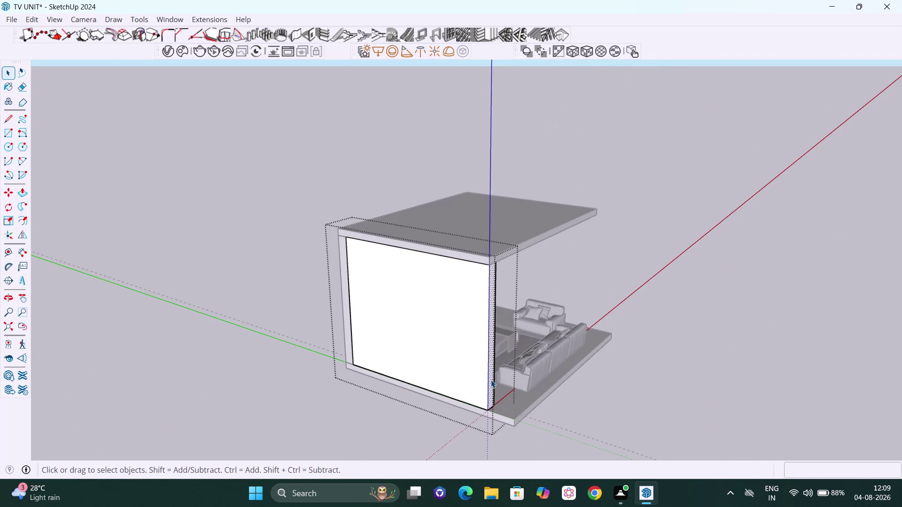
key(p)
click(491, 373)
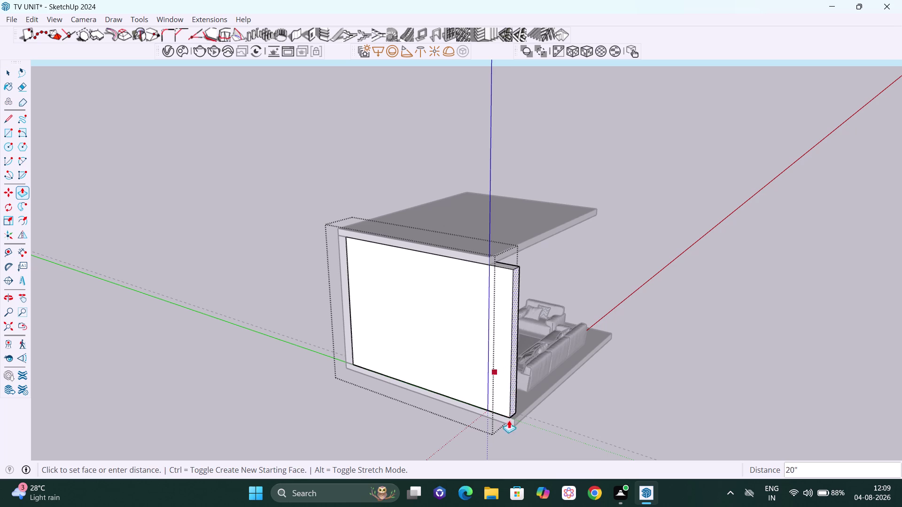
click(518, 425)
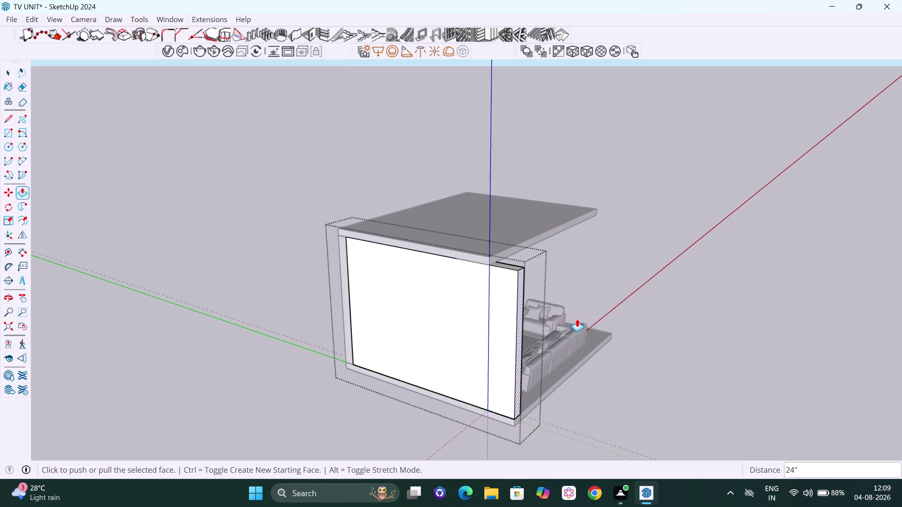
key(space)
click(595, 291)
middle_drag(489, 436, 521, 351)
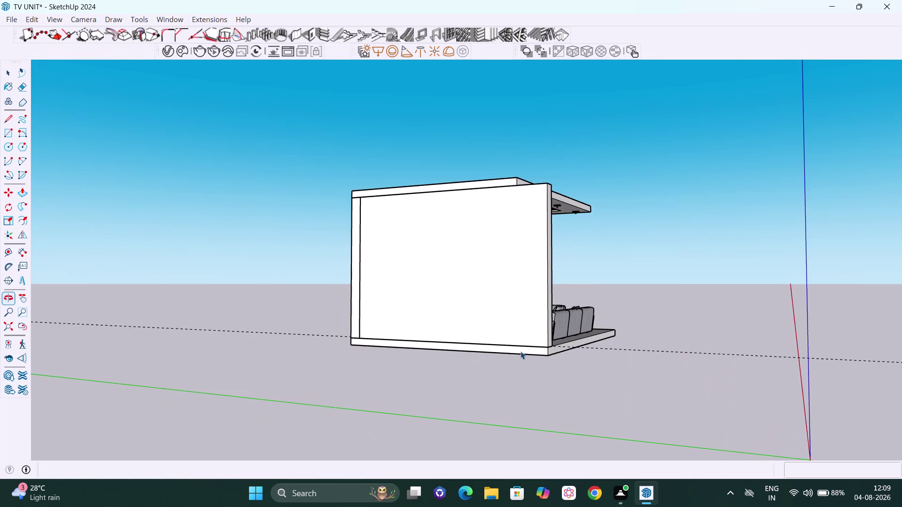
Orbit around the room to bring the ceiling slab into close view.
scroll(up, 3)
middle_drag(554, 348, 483, 336)
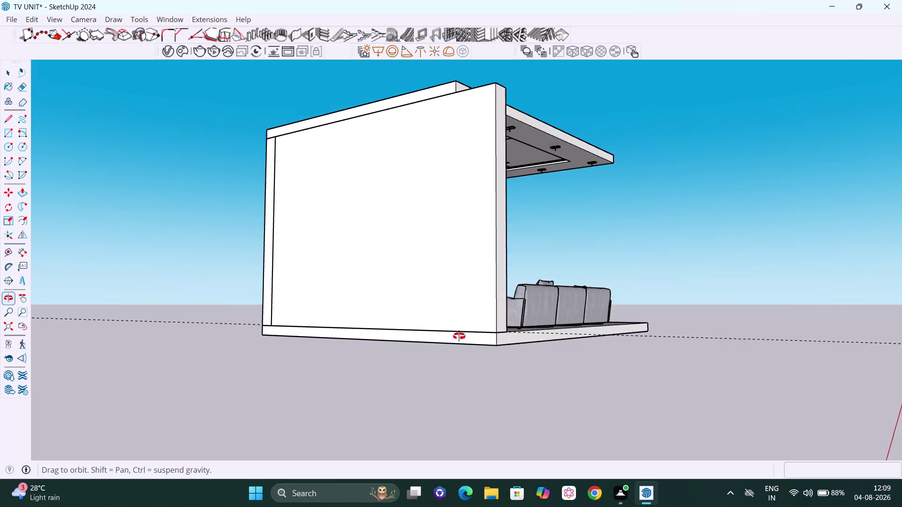
middle_drag(483, 336, 328, 431)
middle_drag(388, 245, 390, 272)
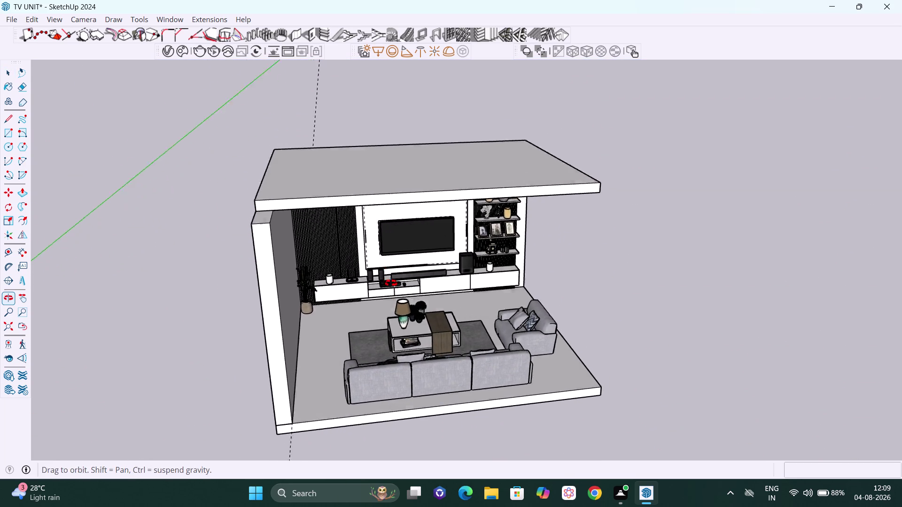
middle_drag(390, 272, 391, 293)
middle_drag(361, 226, 364, 249)
scroll(up, 3)
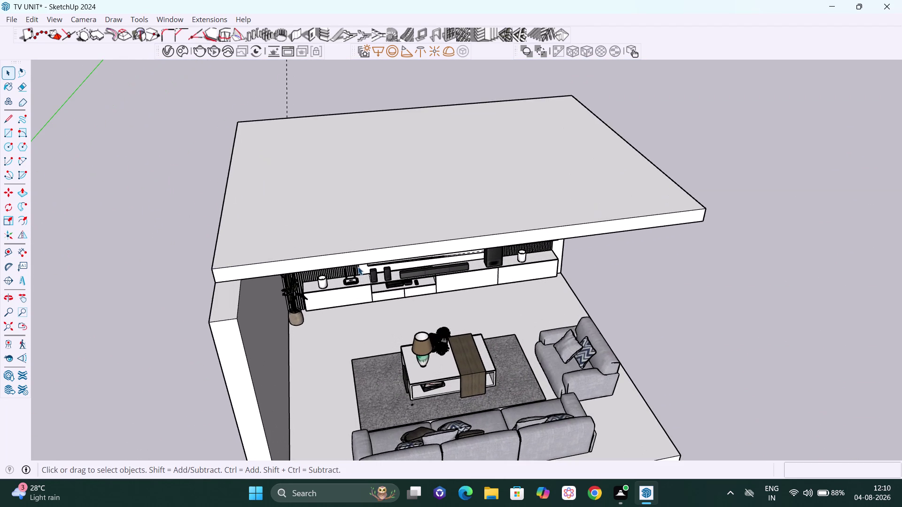
Open the ceiling slab group and push/pull its lower face about 24 inches further.
click(352, 260)
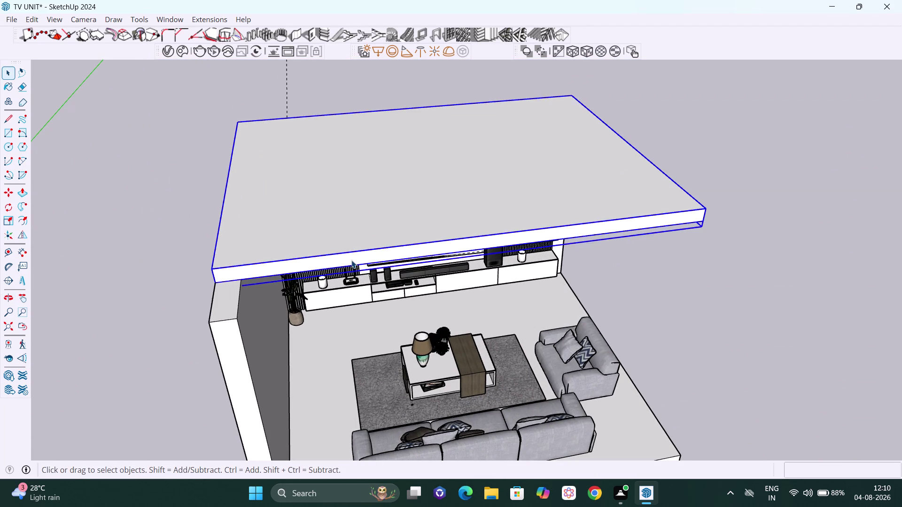
double_click(352, 260)
click(351, 260)
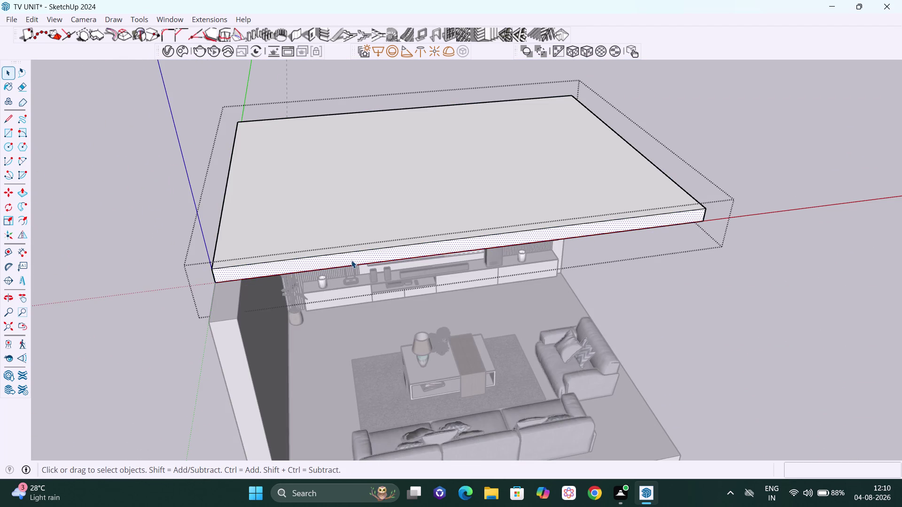
key(p)
click(351, 257)
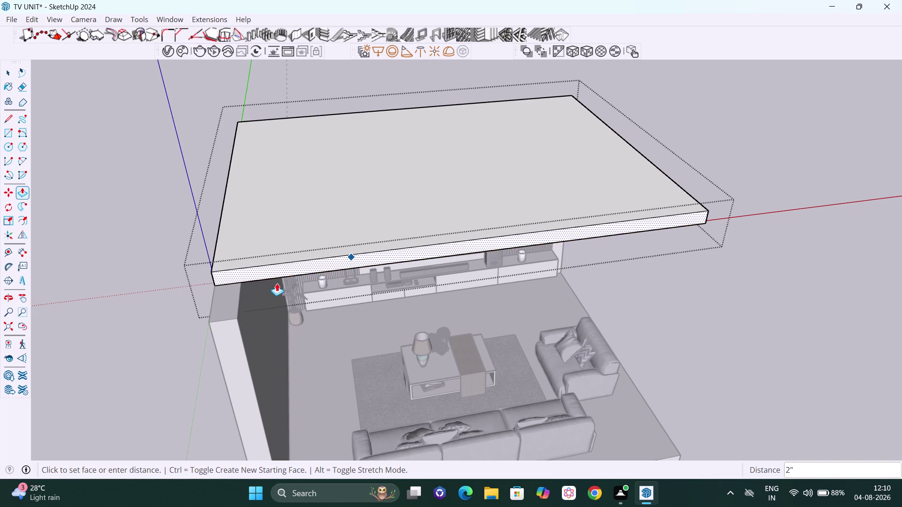
click(242, 349)
scroll(down, 3)
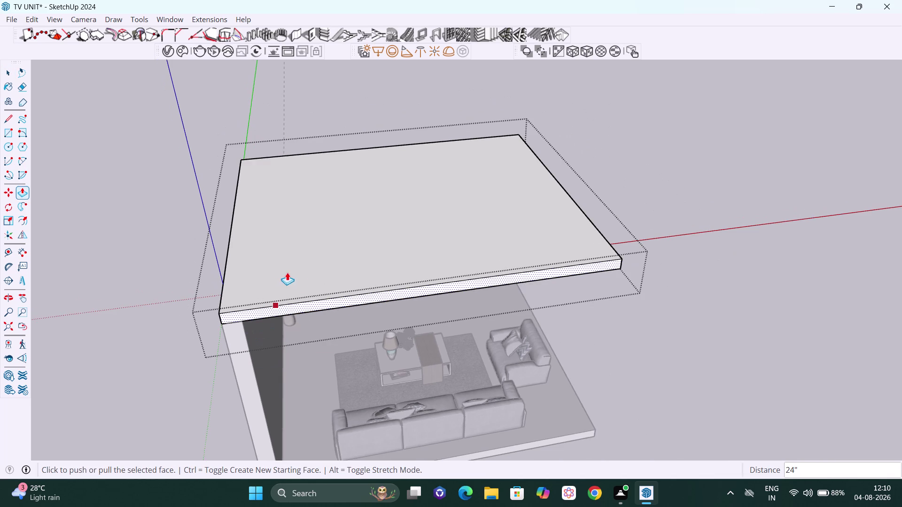
scroll(down, 3)
middle_drag(553, 358, 477, 295)
key(space)
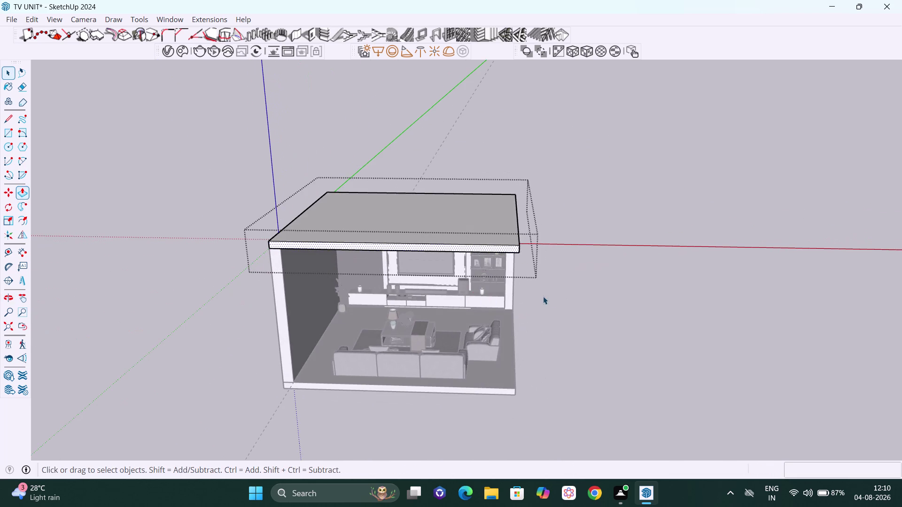
click(572, 300)
scroll(down, 3)
Orbit to a front view and select the left side wall.
middle_drag(581, 328, 472, 250)
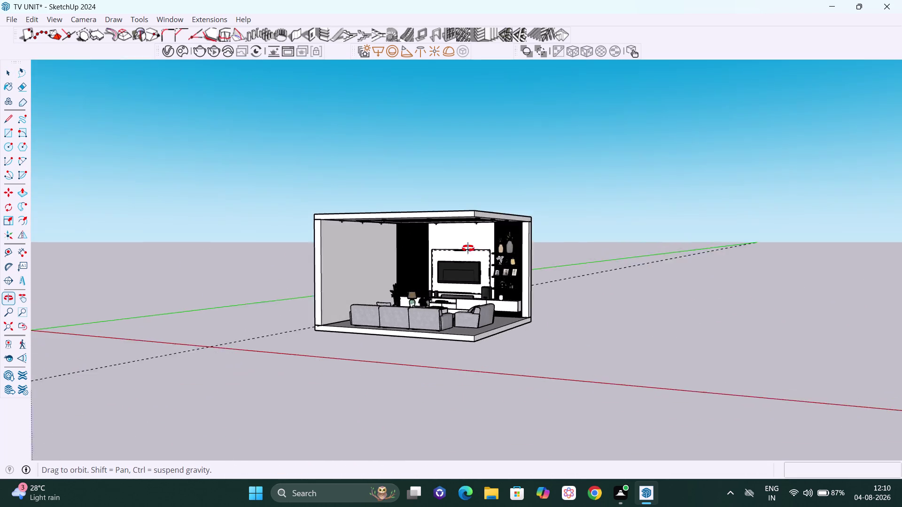
middle_drag(472, 249, 548, 295)
click(334, 265)
middle_drag(334, 266, 346, 281)
middle_drag(395, 301, 469, 260)
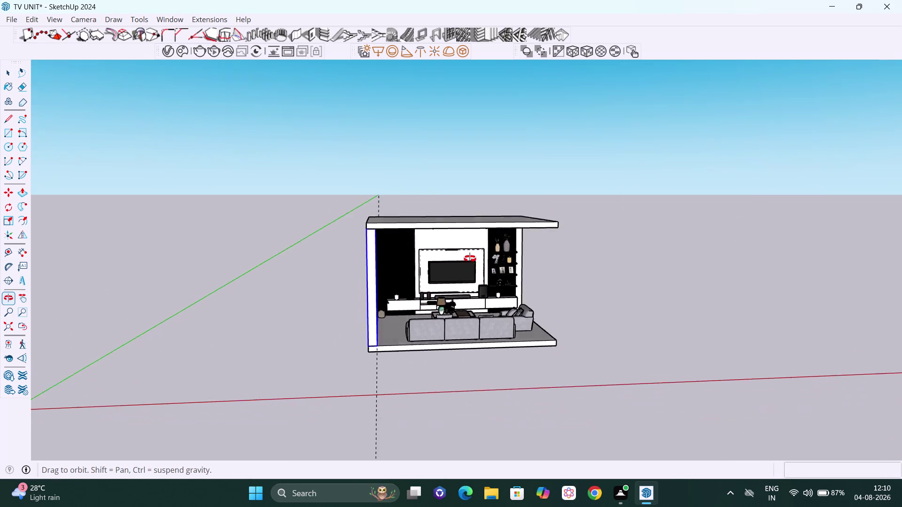
middle_drag(469, 260, 462, 258)
scroll(up, 3)
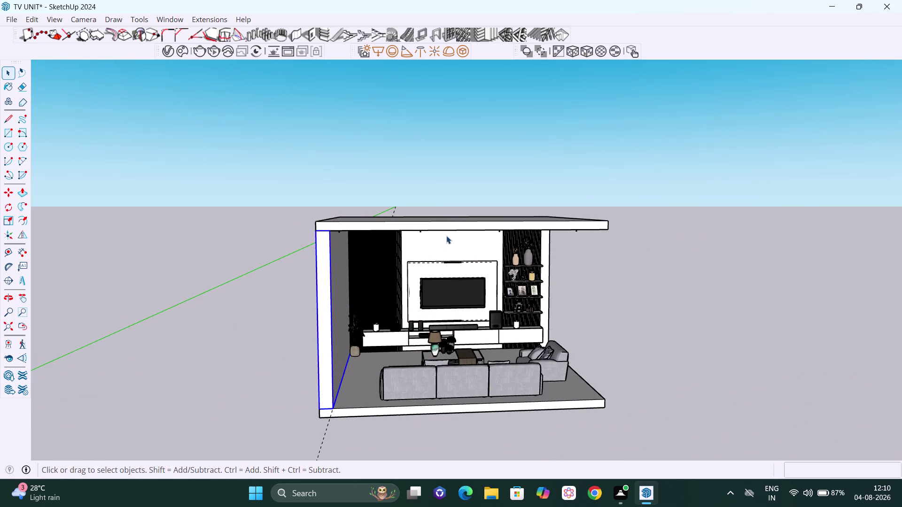
Mirror a copy of the left wall across the room centre to close the right side.
click(24, 238)
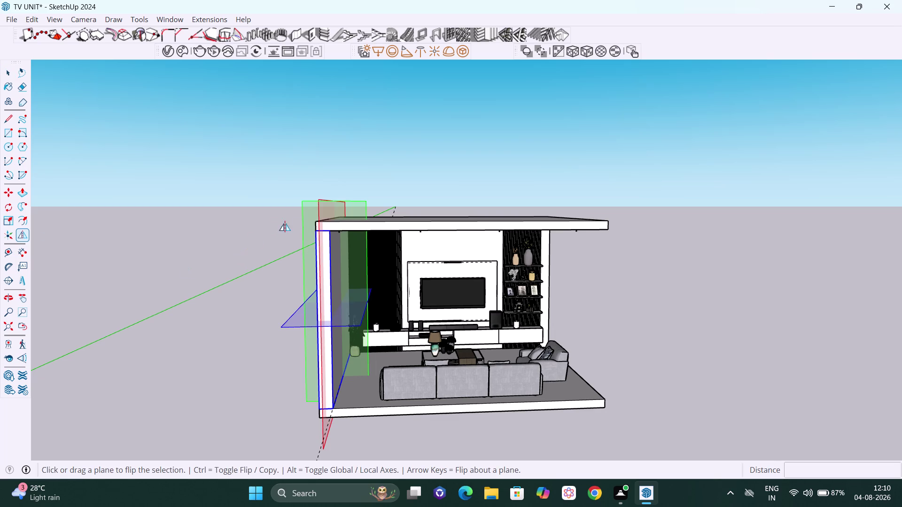
drag(318, 210, 326, 217)
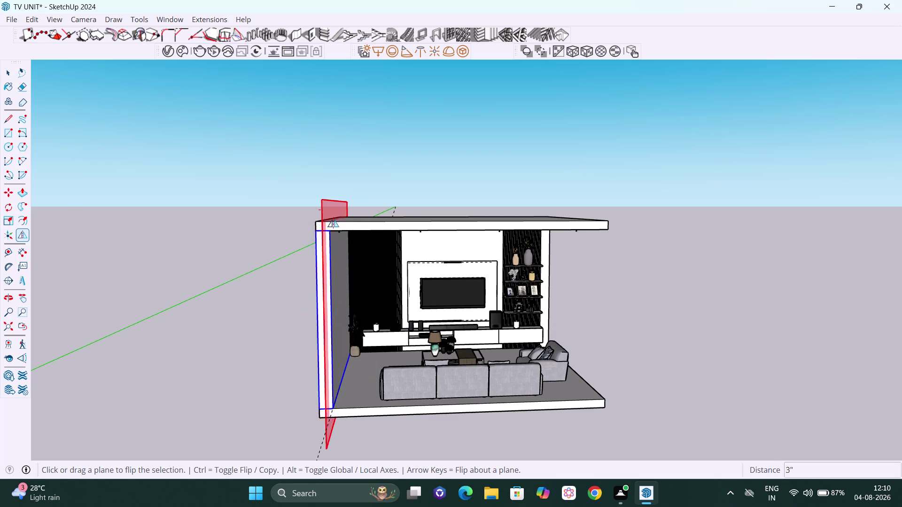
drag(326, 217, 476, 221)
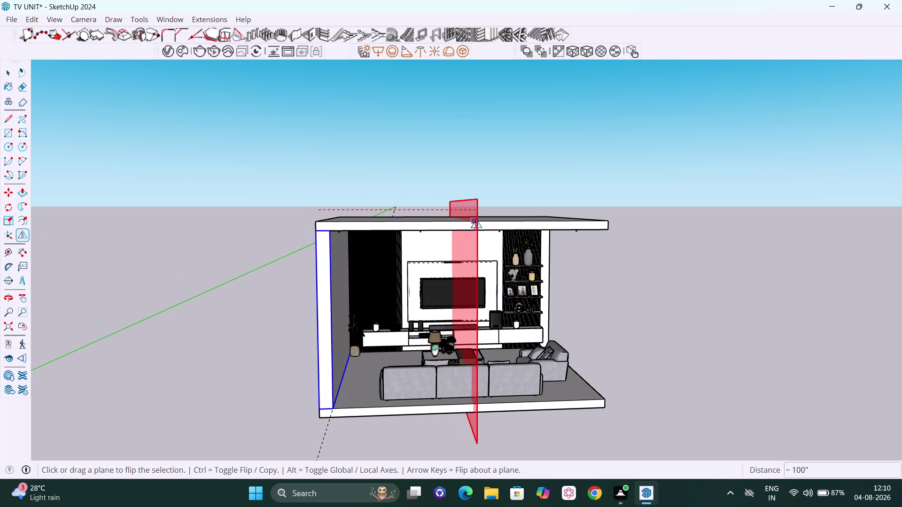
drag(477, 221, 469, 223)
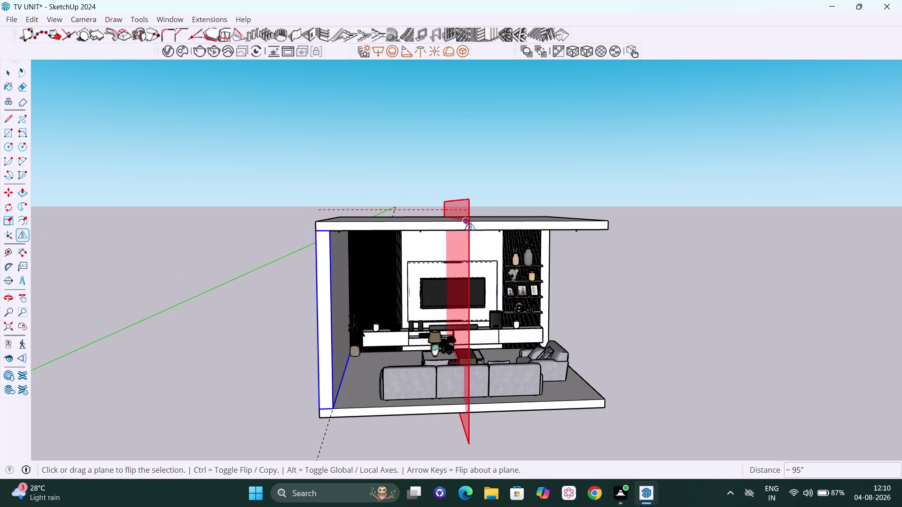
drag(469, 222, 454, 222)
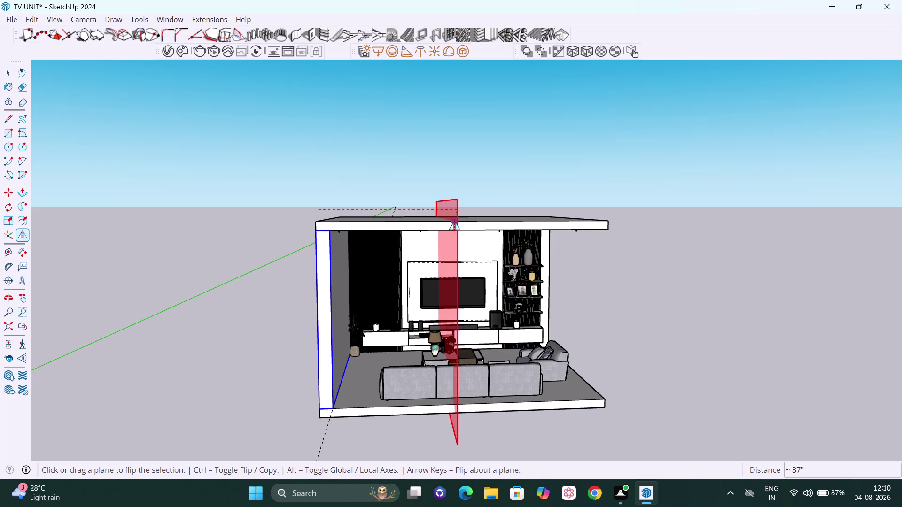
drag(454, 222, 481, 222)
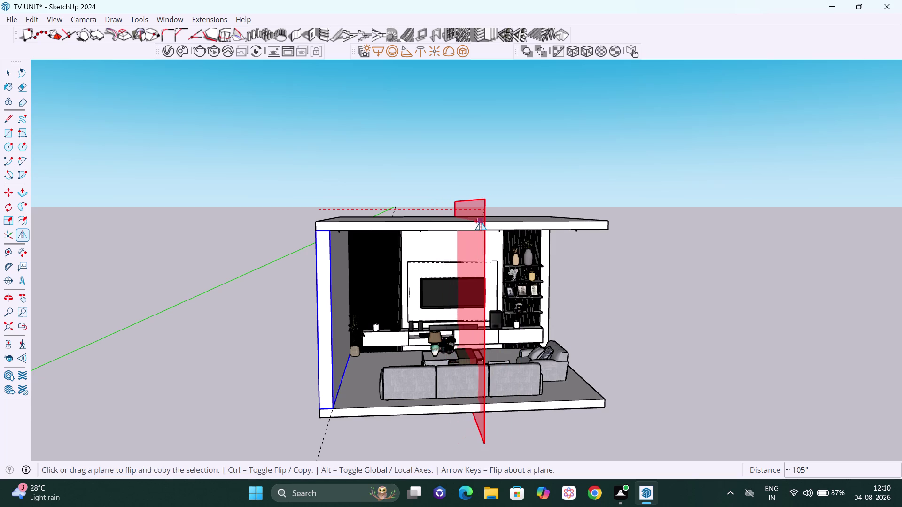
drag(481, 222, 521, 222)
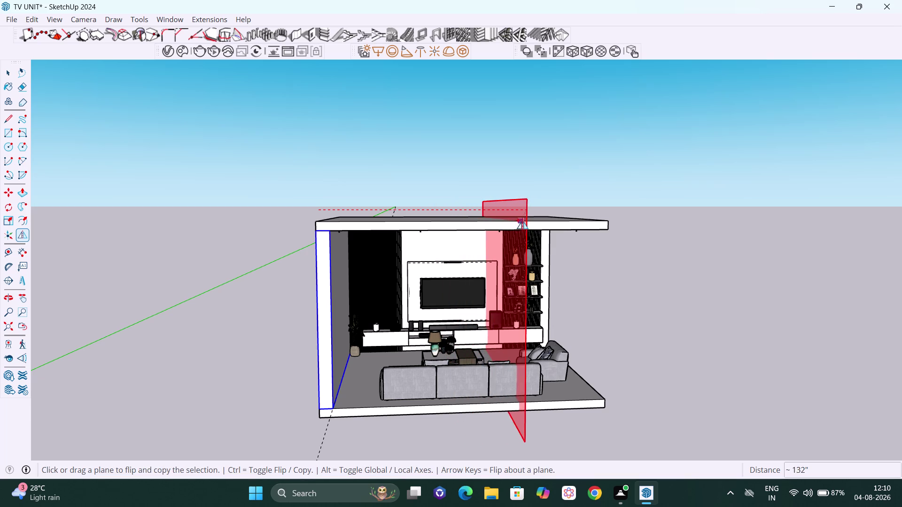
drag(522, 222, 506, 223)
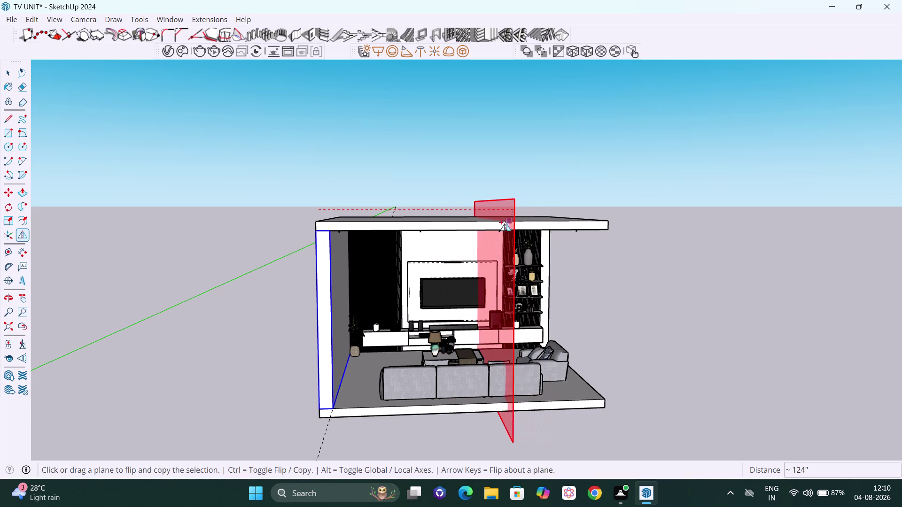
drag(506, 223, 463, 233)
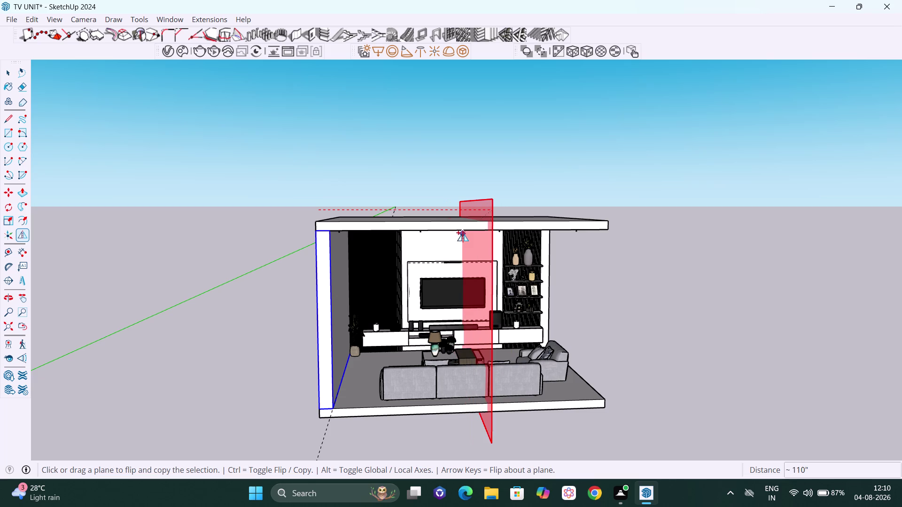
drag(463, 233, 470, 230)
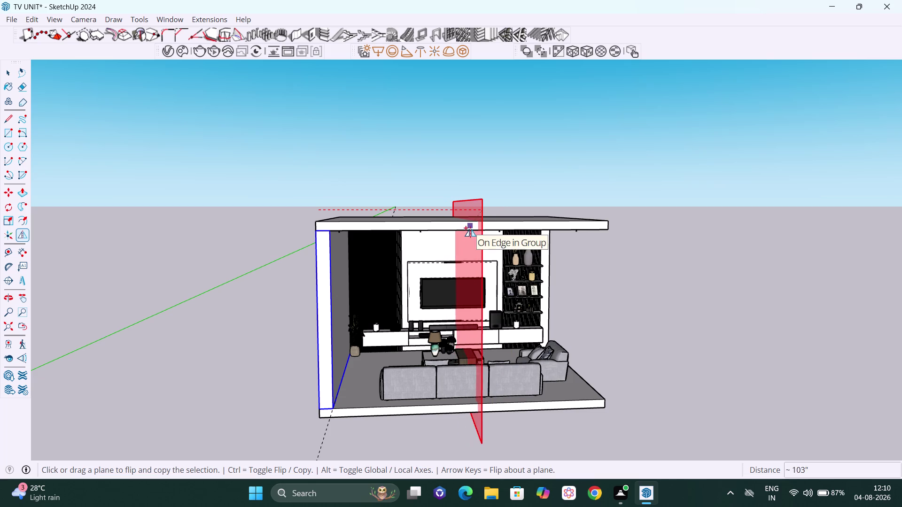
drag(470, 229, 459, 230)
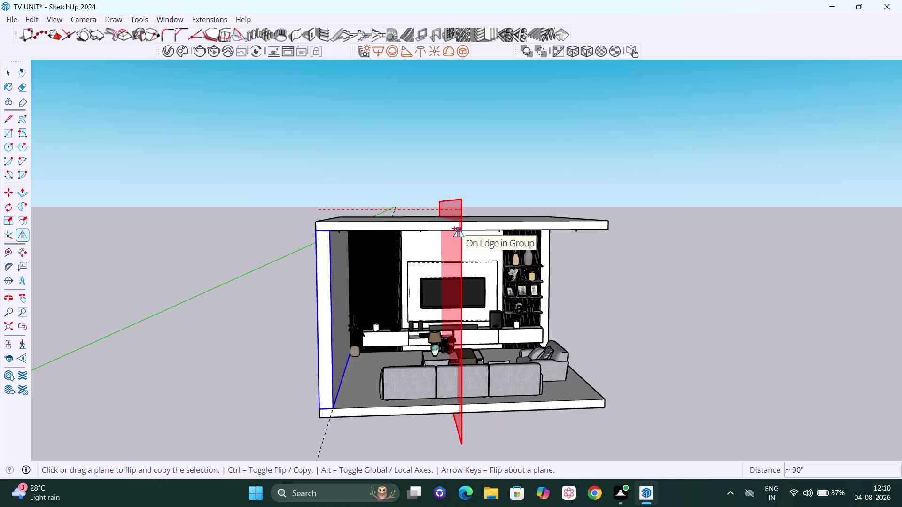
drag(459, 230, 462, 229)
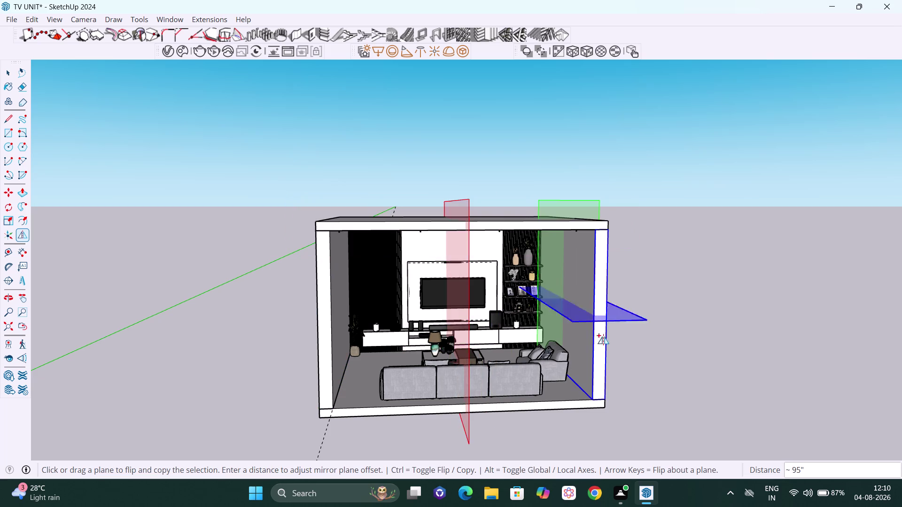
key(space)
click(705, 339)
scroll(down, 3)
middle_drag(666, 318, 384, 323)
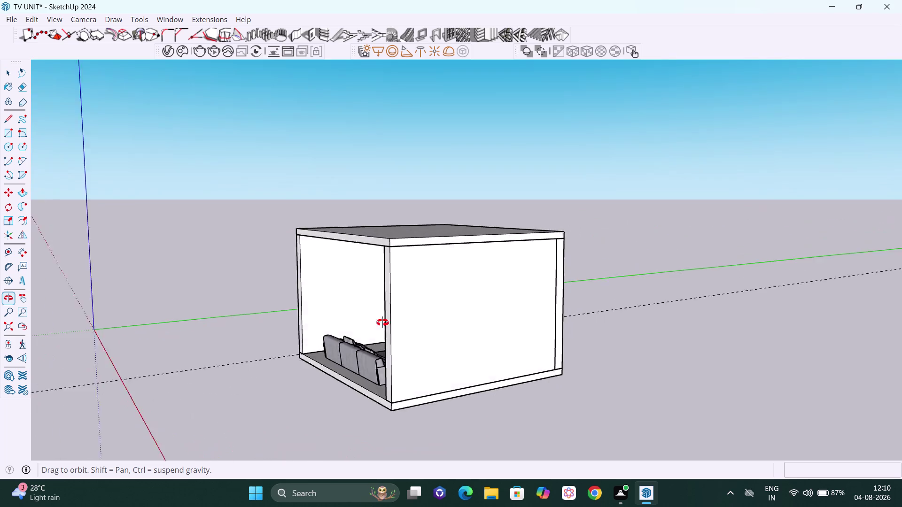
middle_drag(384, 322, 603, 280)
scroll(up, 3)
middle_drag(373, 288, 361, 212)
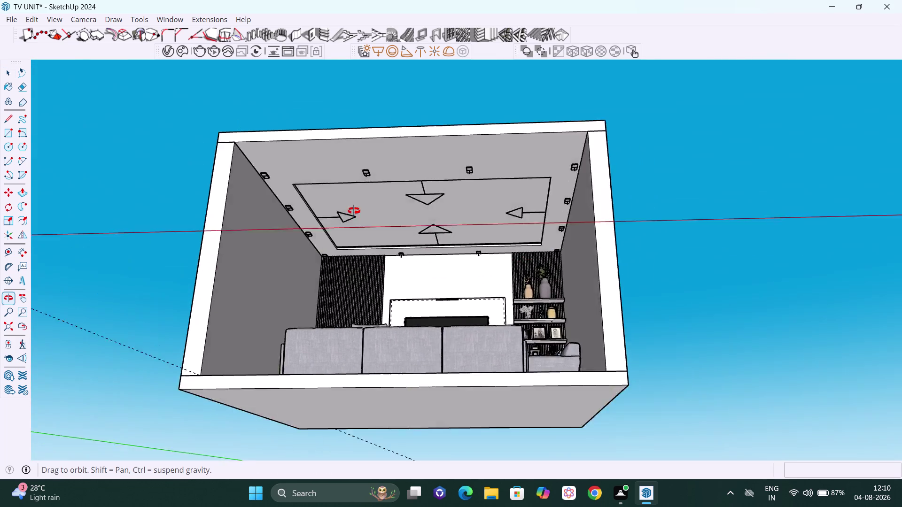
middle_drag(360, 212, 345, 234)
scroll(up, 3)
middle_drag(424, 240, 492, 186)
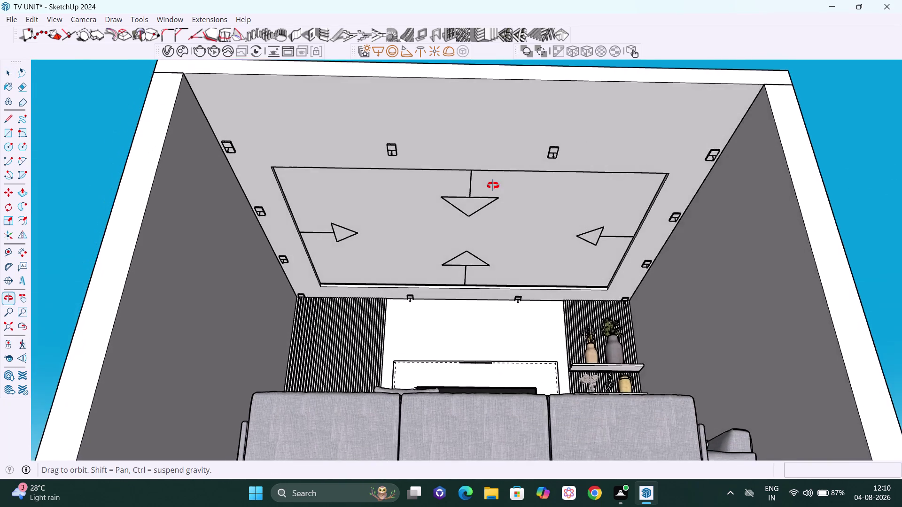
middle_drag(493, 186, 488, 189)
scroll(down, 3)
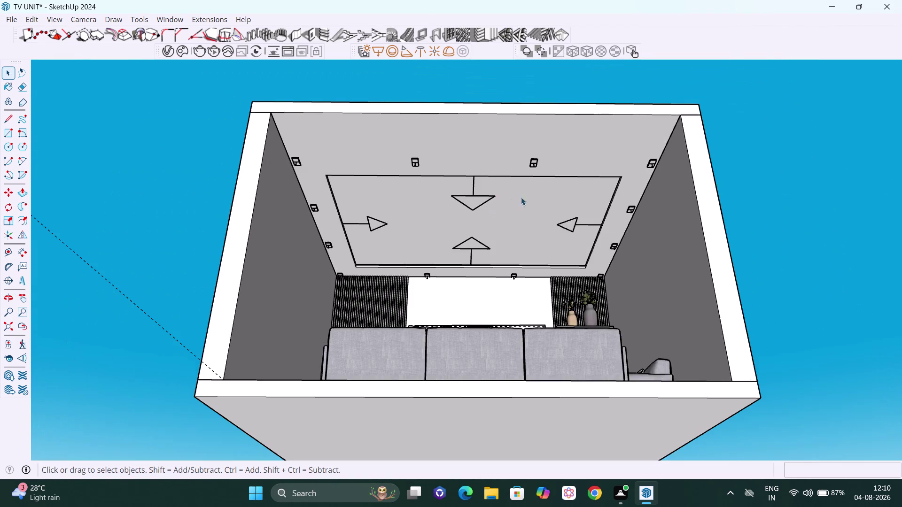
middle_drag(533, 192, 502, 193)
scroll(down, 3)
middle_drag(509, 153, 511, 165)
scroll(up, 3)
middle_drag(535, 173, 524, 172)
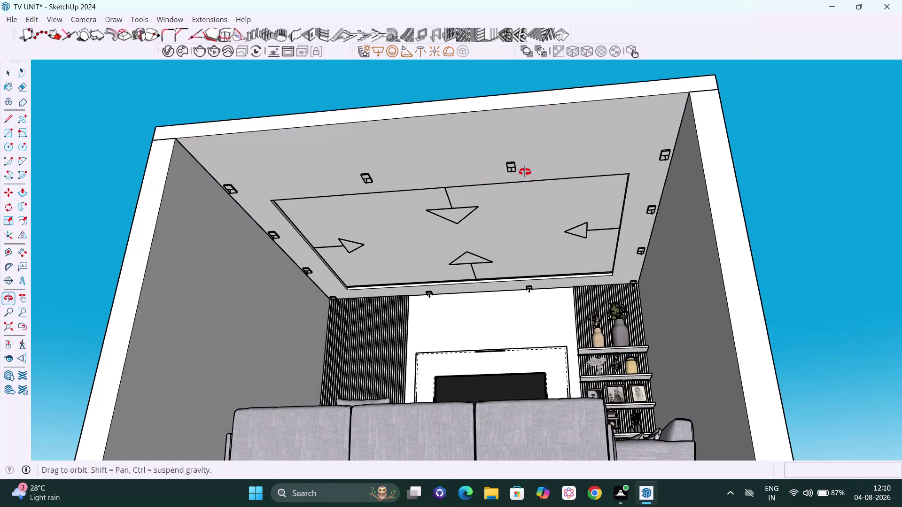
middle_drag(525, 172, 496, 190)
scroll(down, 3)
middle_drag(524, 215, 562, 180)
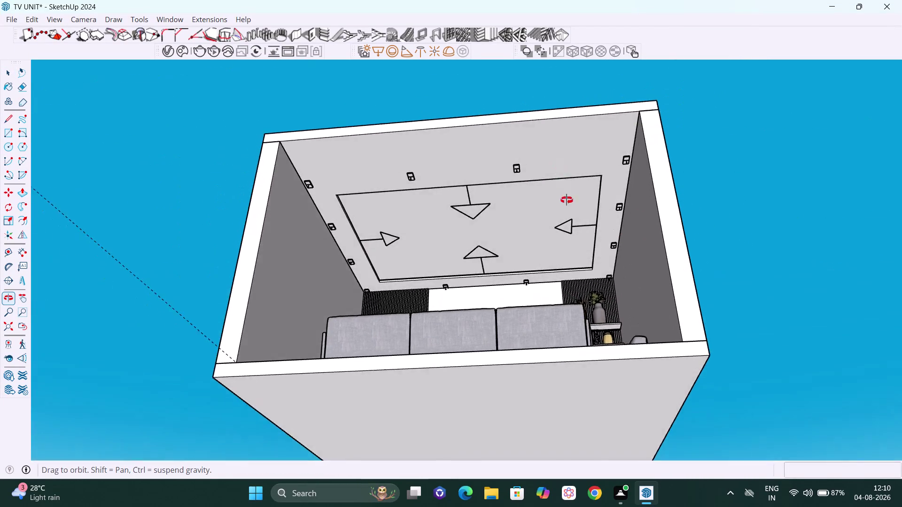
middle_drag(562, 181, 522, 257)
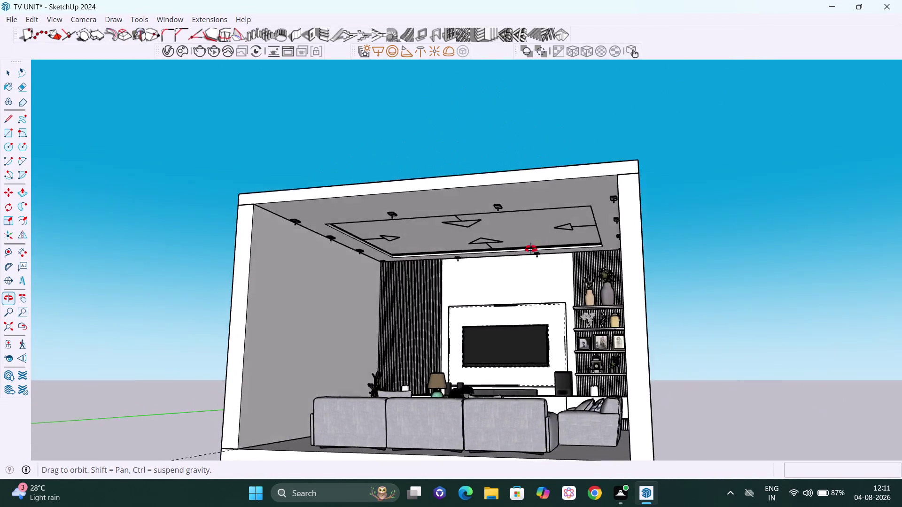
middle_drag(522, 257, 766, 220)
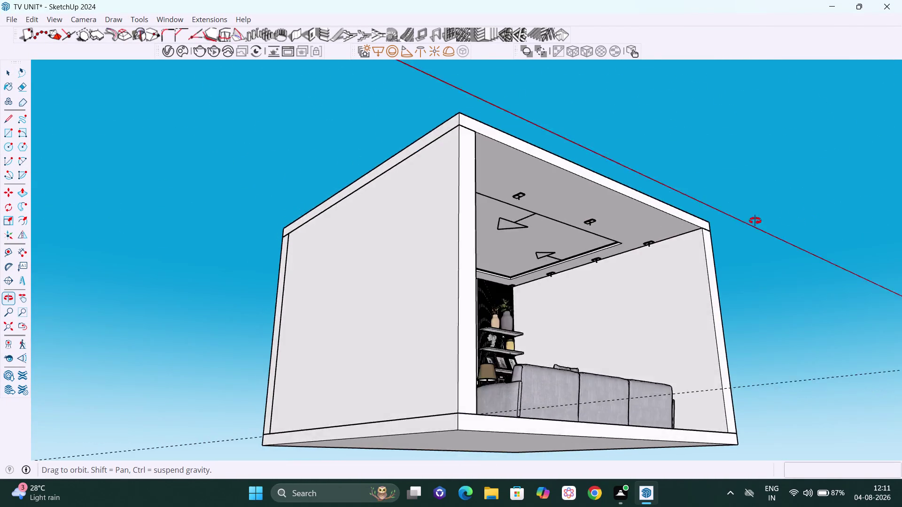
middle_drag(766, 220, 711, 227)
scroll(up, 3)
scroll(down, 3)
middle_drag(559, 220, 338, 225)
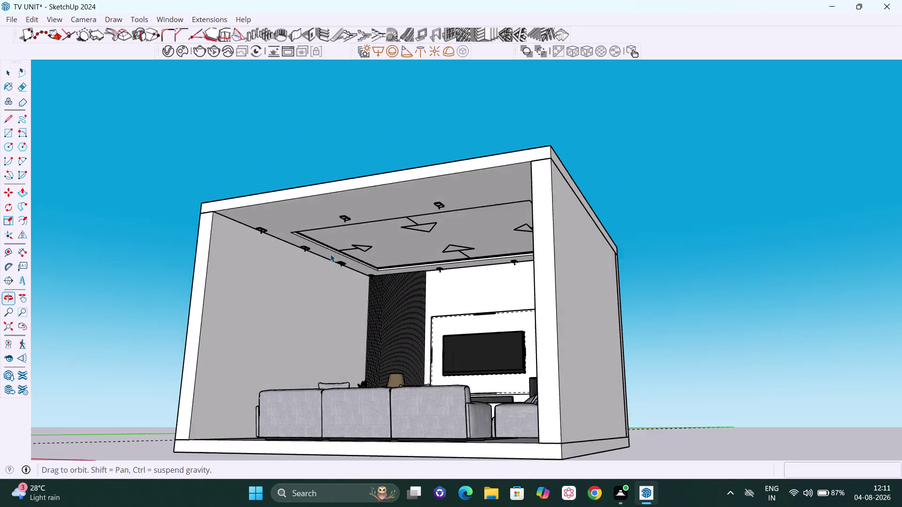
middle_drag(337, 225, 333, 241)
scroll(down, 3)
middle_drag(421, 254, 553, 249)
scroll(up, 3)
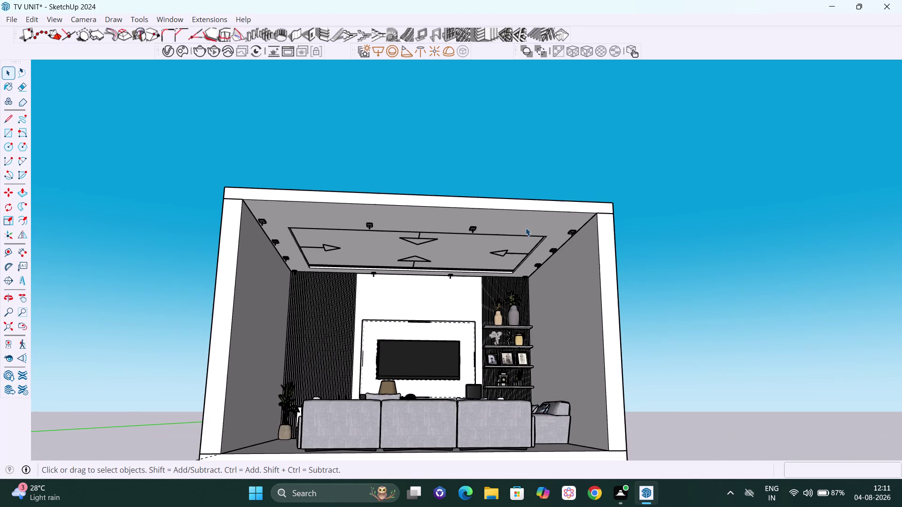
scroll(down, 3)
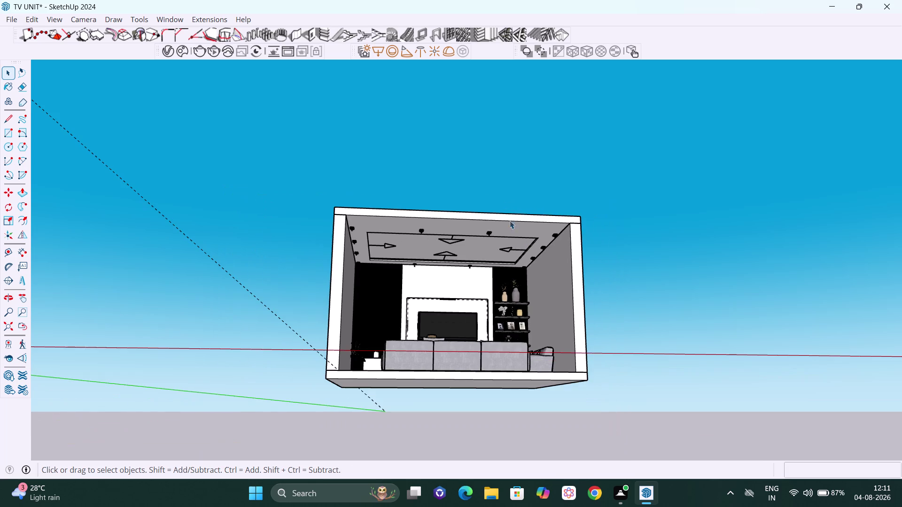
middle_drag(524, 238, 525, 271)
scroll(up, 3)
scroll(up, 3)
middle_drag(519, 286, 519, 285)
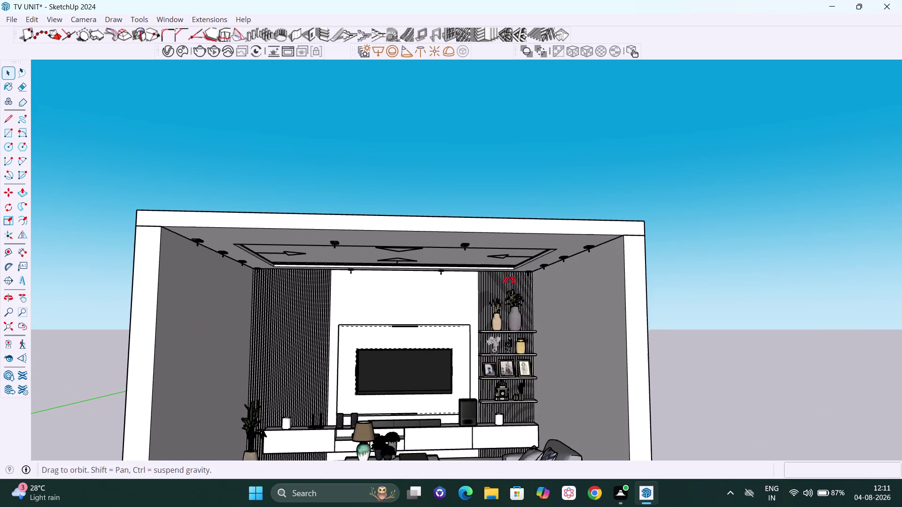
middle_drag(519, 286, 478, 253)
scroll(up, 3)
middle_drag(481, 223, 521, 172)
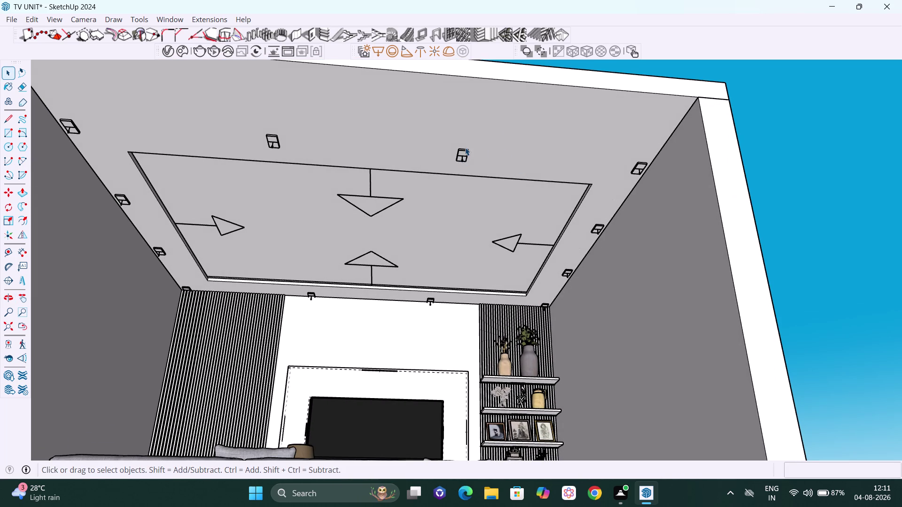
click(465, 148)
double_click(465, 152)
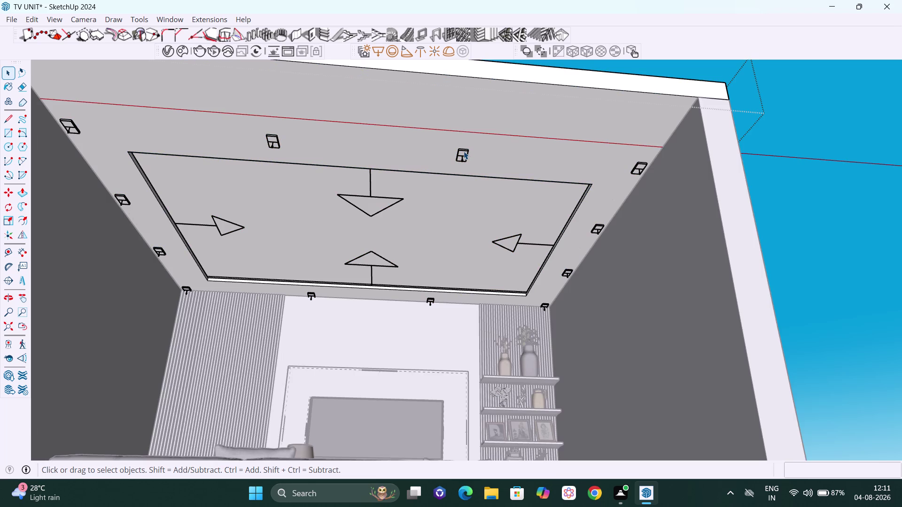
click(464, 151)
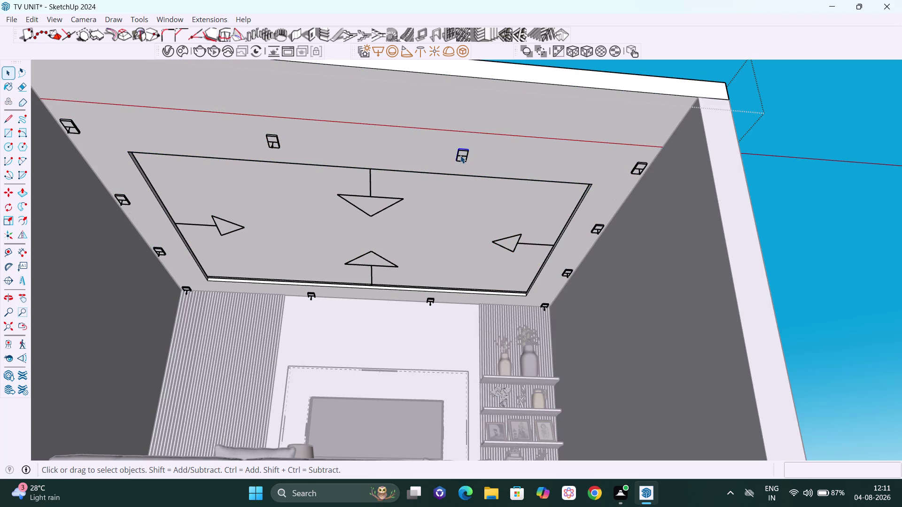
click(461, 156)
scroll(down, 3)
click(757, 153)
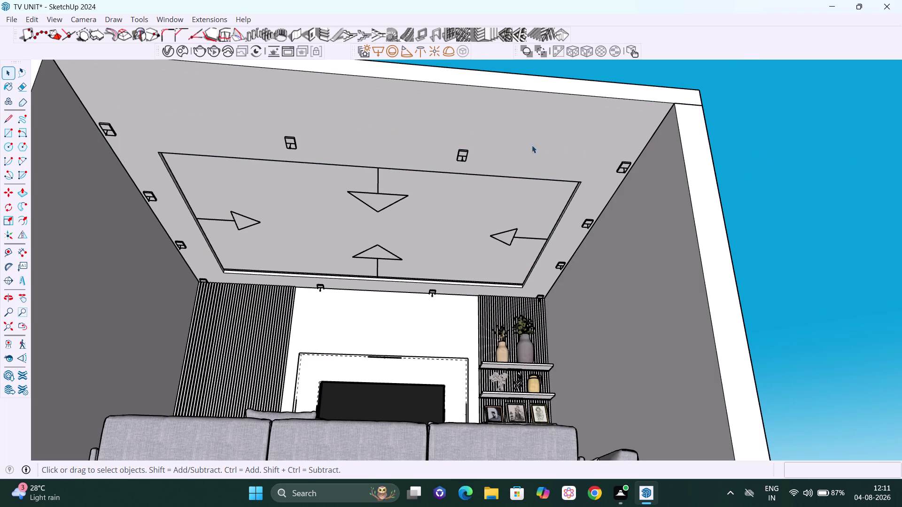
click(492, 90)
double_click(492, 91)
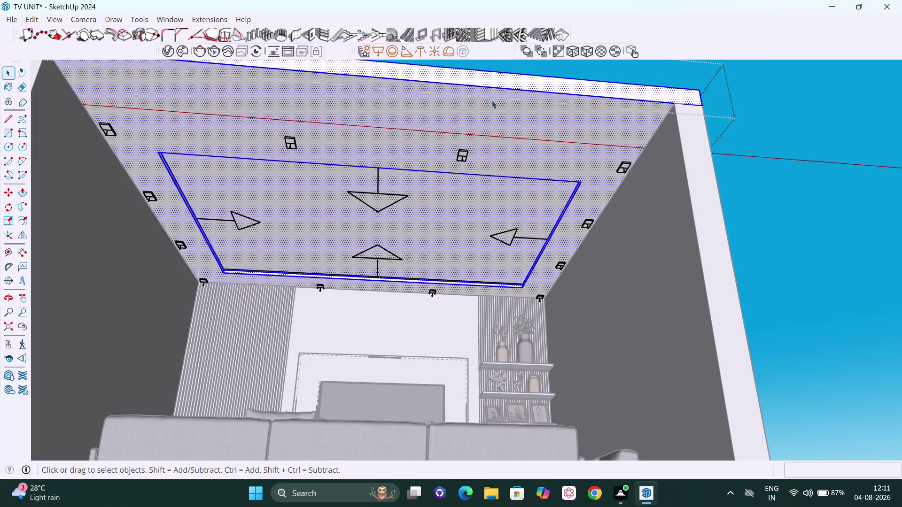
click(463, 153)
click(463, 156)
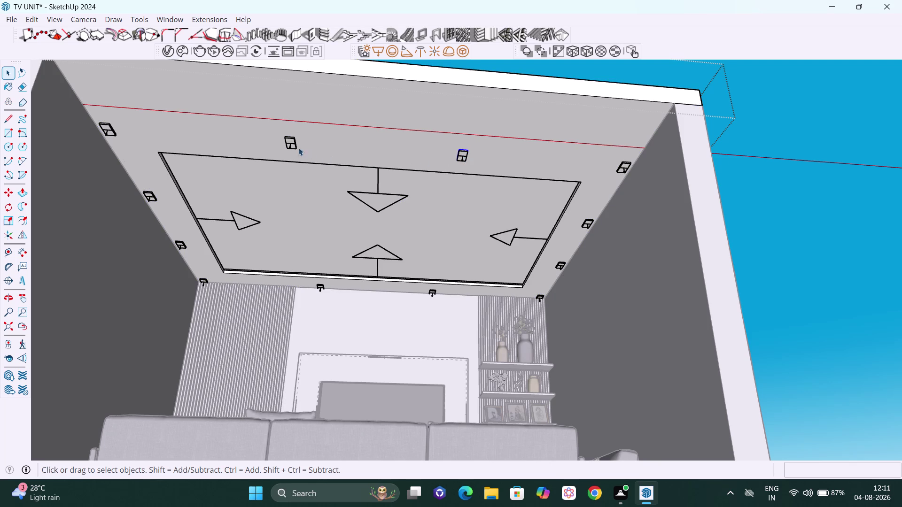
double_click(291, 144)
drag(888, 138, 867, 139)
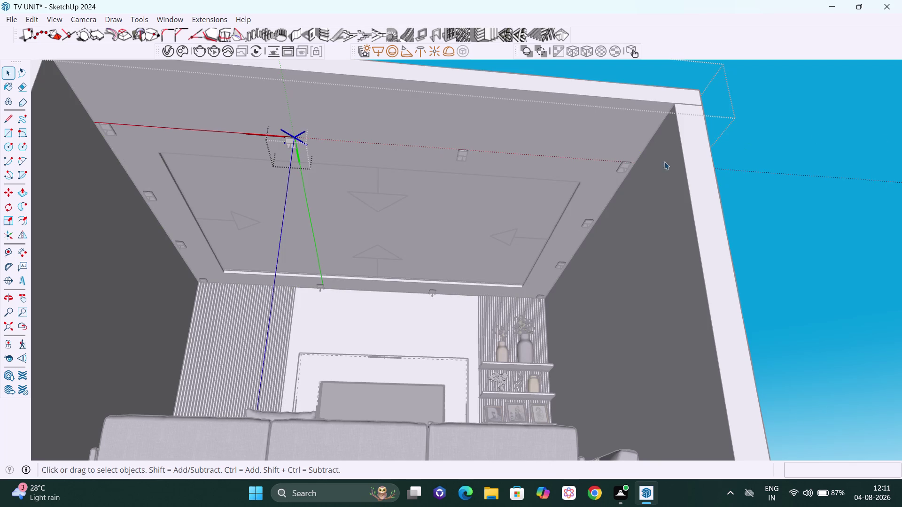
click(800, 186)
scroll(up, 3)
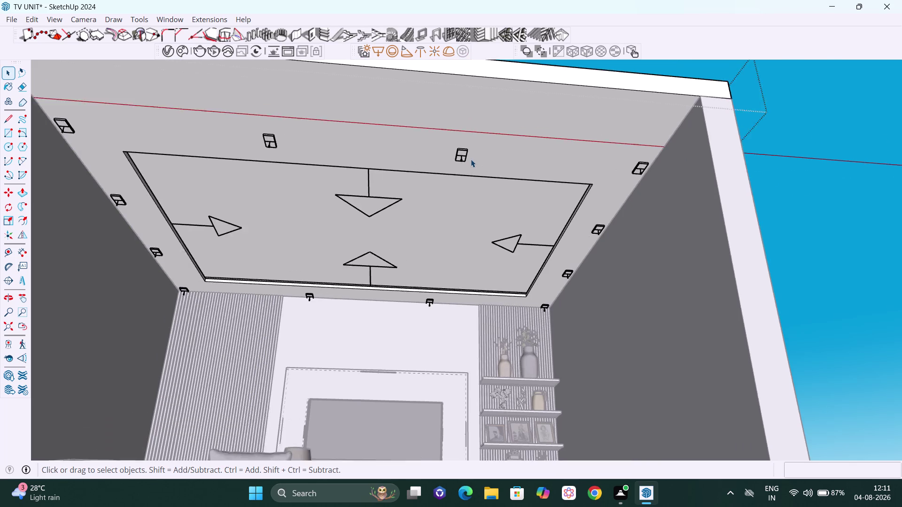
scroll(up, 3)
click(460, 157)
scroll(down, 3)
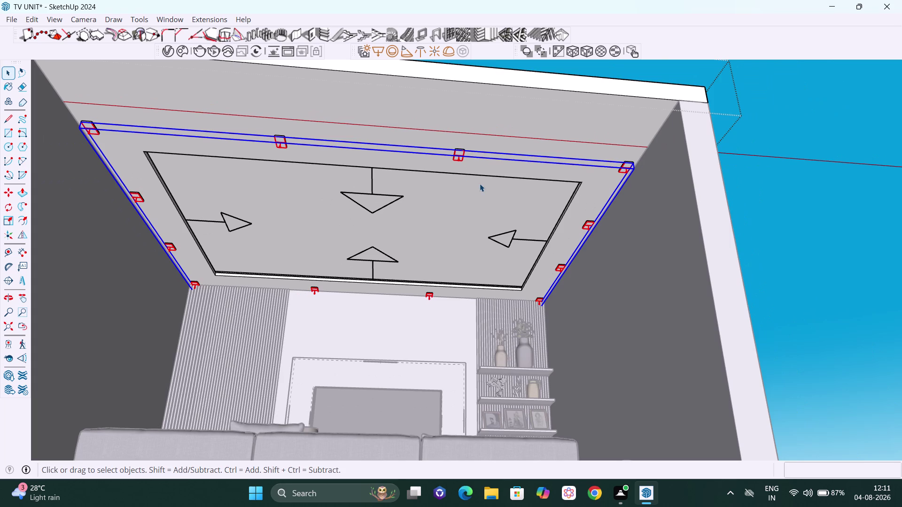
middle_drag(471, 180, 469, 172)
scroll(down, 3)
scroll(down, 3)
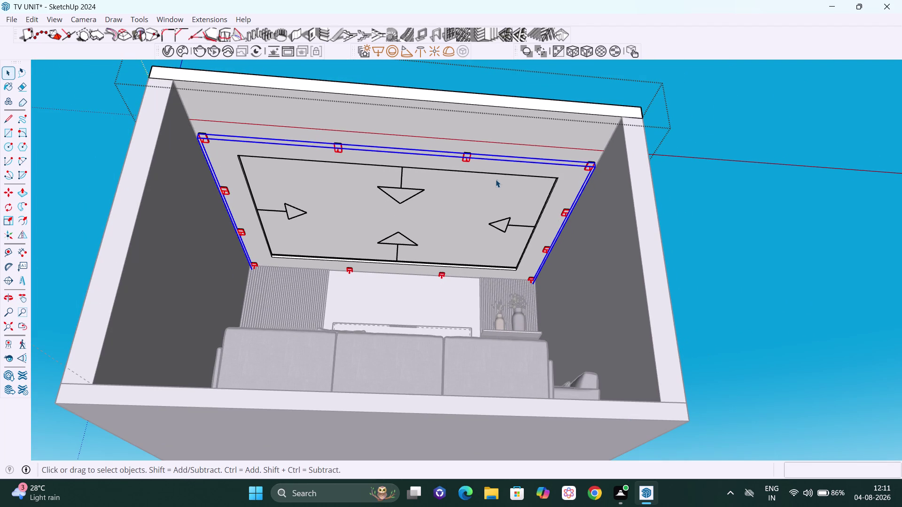
scroll(down, 3)
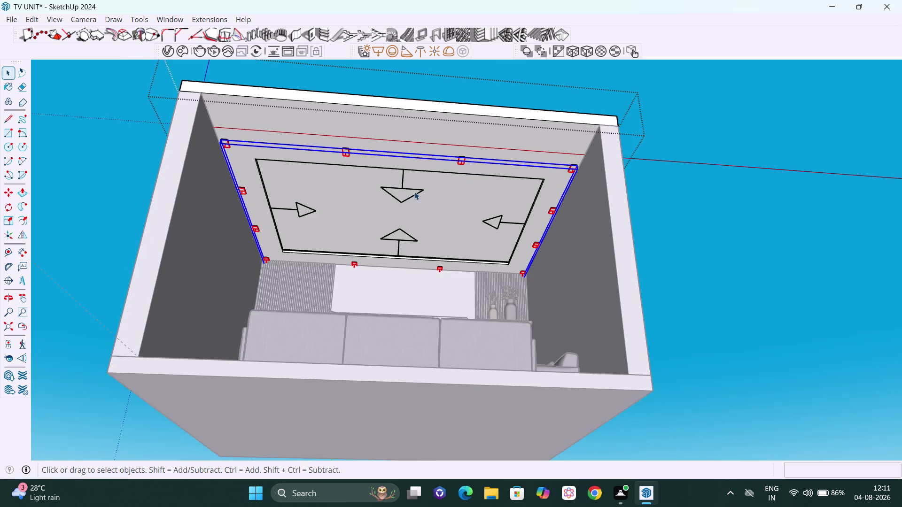
scroll(down, 3)
middle_drag(393, 194, 372, 220)
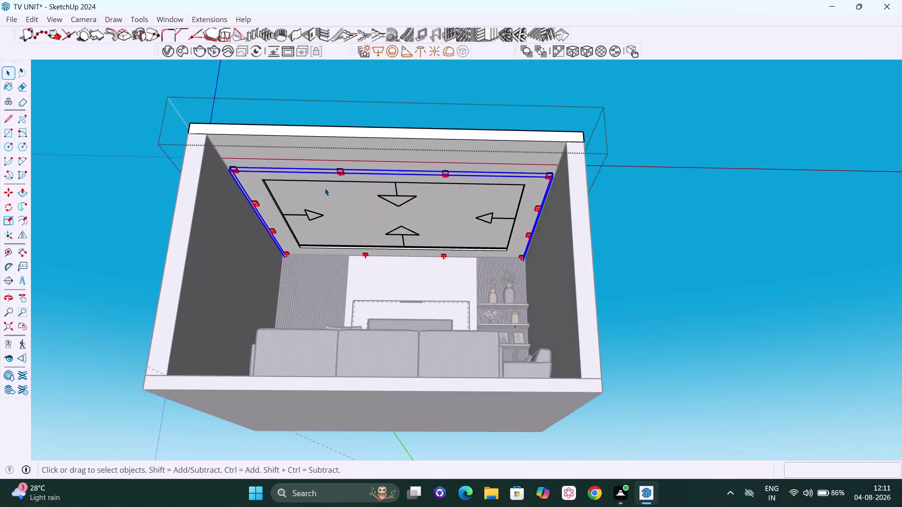
scroll(up, 3)
middle_drag(293, 214, 314, 223)
scroll(up, 3)
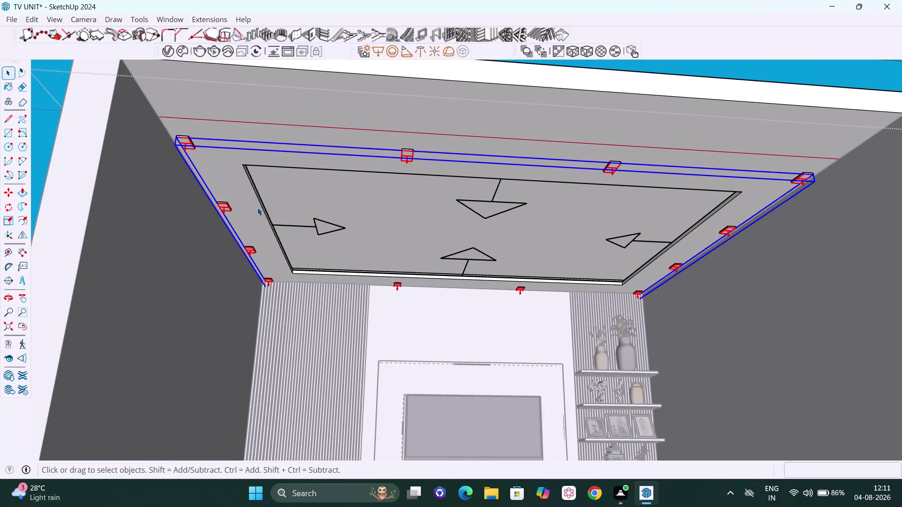
scroll(down, 3)
middle_drag(258, 214, 260, 184)
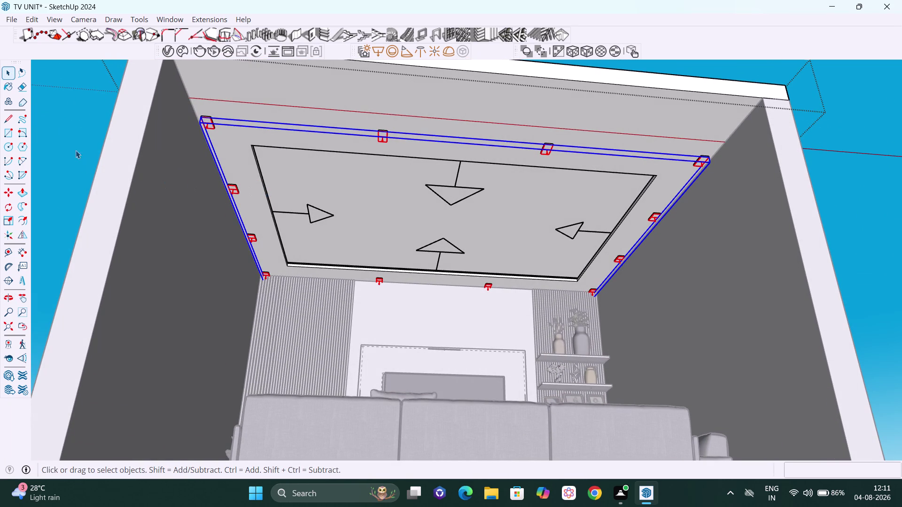
double_click(211, 129)
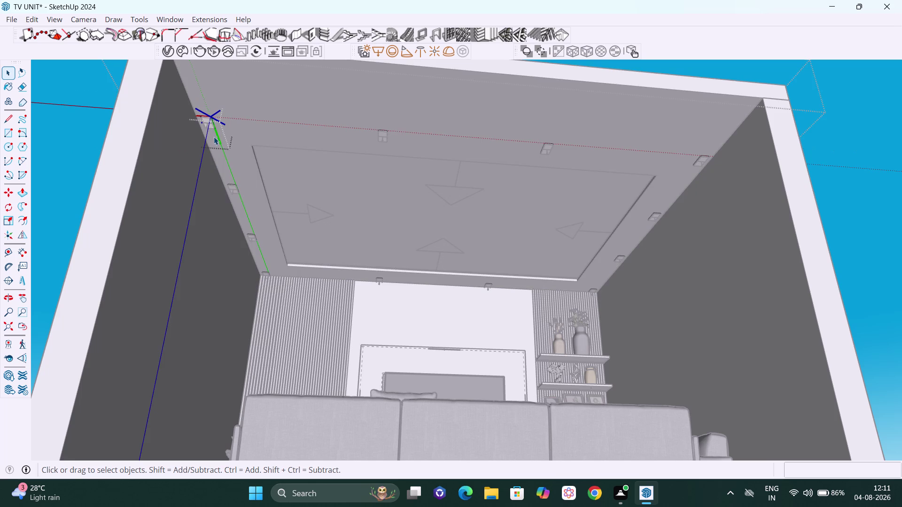
click(82, 151)
middle_drag(255, 156, 289, 141)
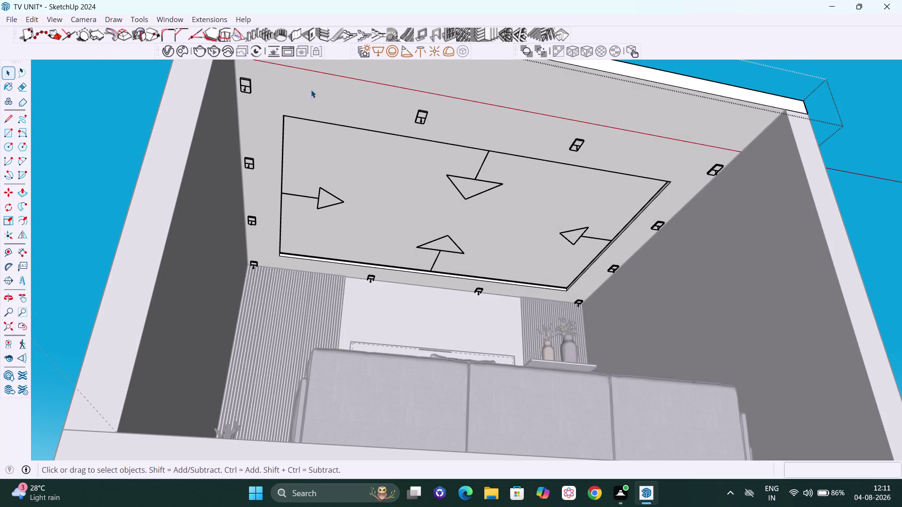
click(246, 85)
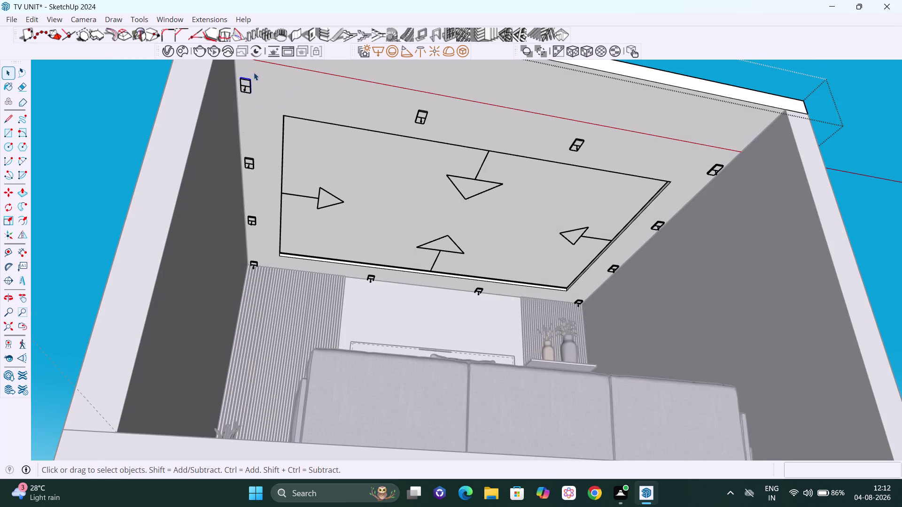
drag(255, 73, 251, 208)
drag(251, 207, 250, 266)
scroll(up, 3)
middle_drag(287, 253, 253, 230)
scroll(down, 3)
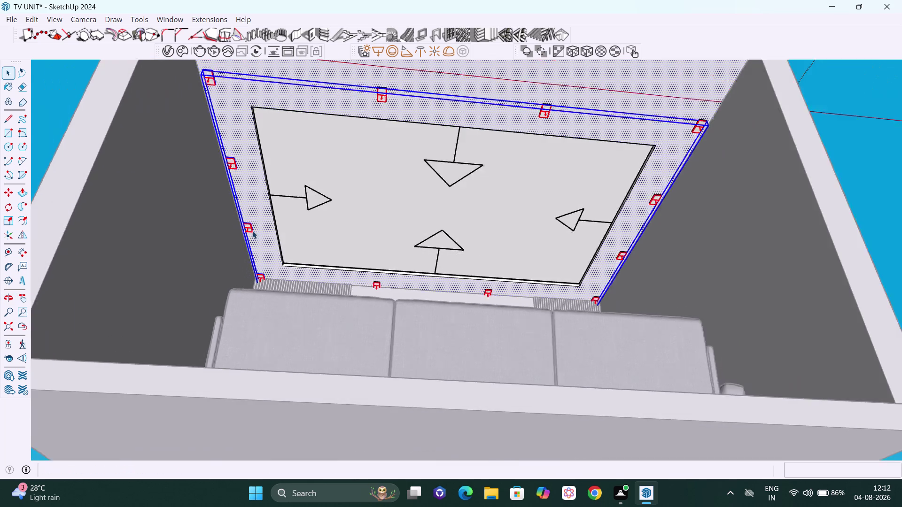
scroll(down, 3)
scroll(down, 3)
click(139, 148)
middle_drag(246, 164, 239, 189)
scroll(up, 3)
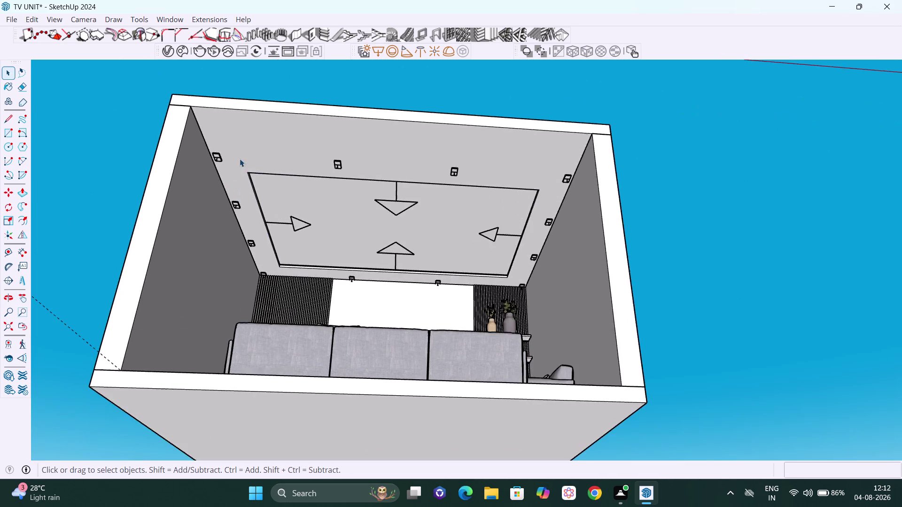
scroll(up, 3)
middle_drag(218, 158, 206, 149)
scroll(up, 3)
click(212, 142)
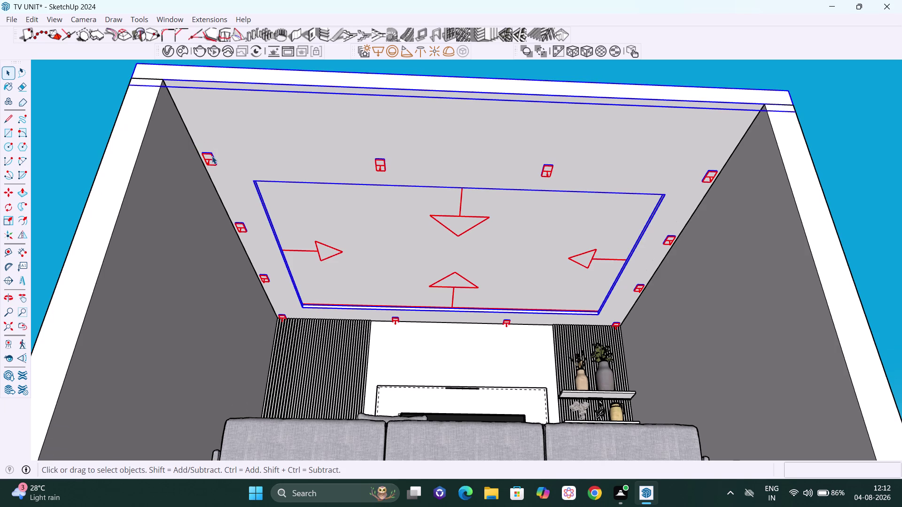
Draw a thin rectangle along the ceiling group's left edge beside the spotlights, then close the group.
double_click(210, 152)
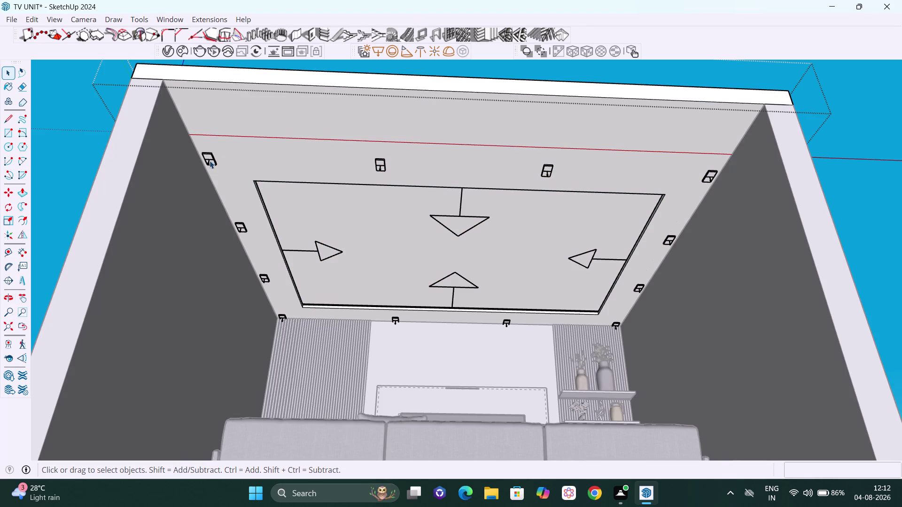
key(r)
drag(200, 148, 206, 151)
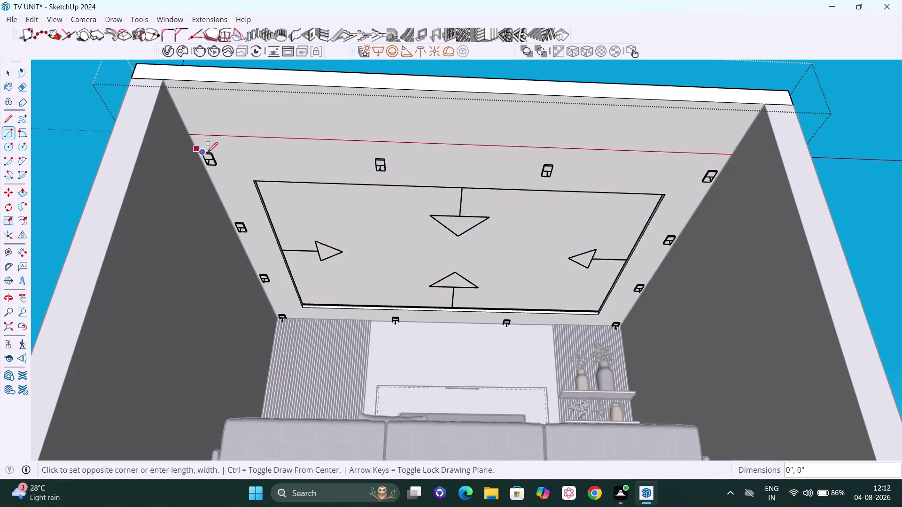
drag(206, 152, 282, 321)
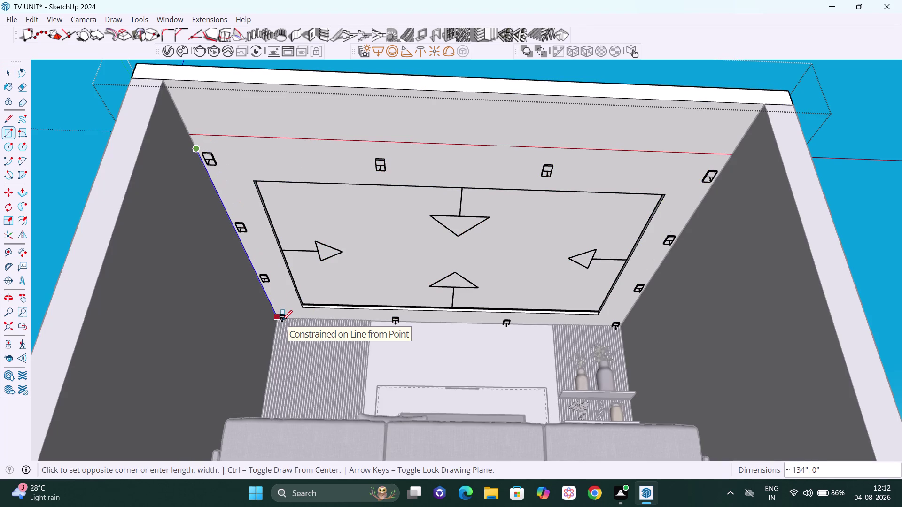
drag(282, 320, 290, 317)
scroll(down, 3)
middle_drag(290, 317, 286, 357)
scroll(up, 3)
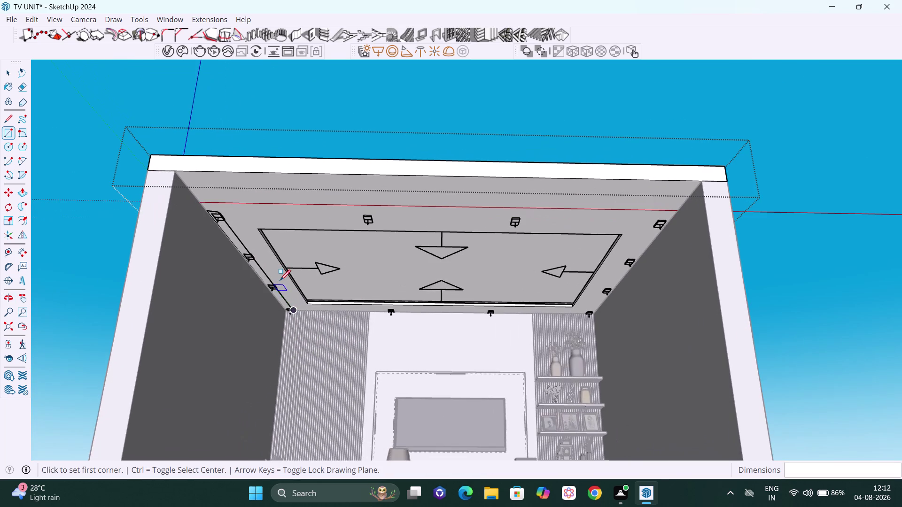
middle_click(276, 309)
key(space)
click(91, 250)
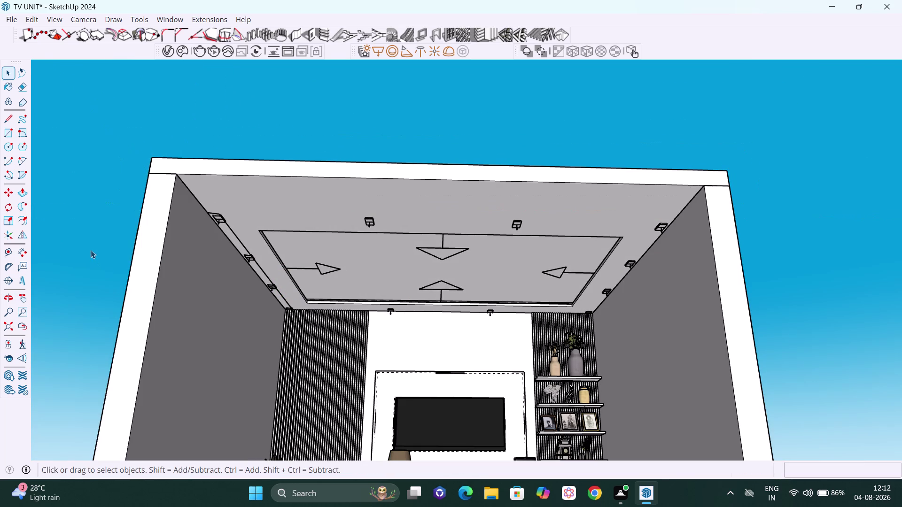
key(ctrl+z)
middle_drag(236, 212, 278, 195)
key(ctrl+z)
key(space)
click(104, 192)
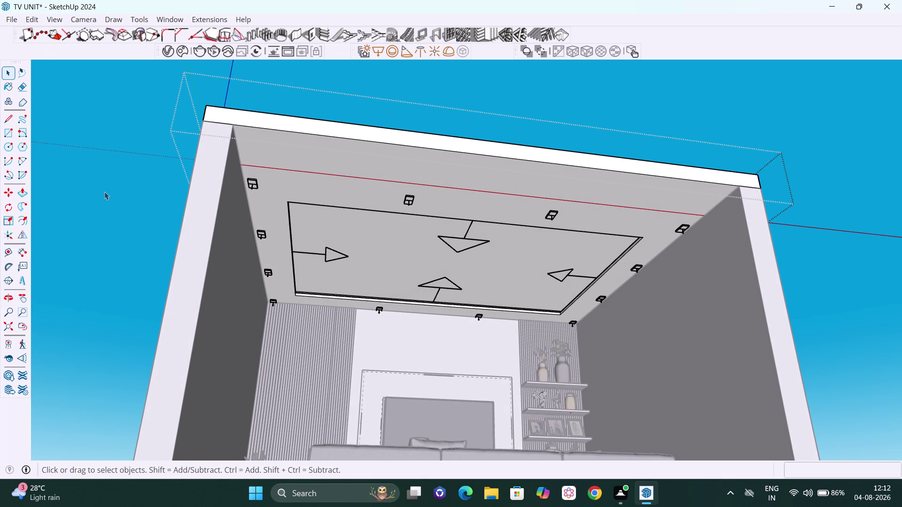
middle_drag(272, 183, 269, 177)
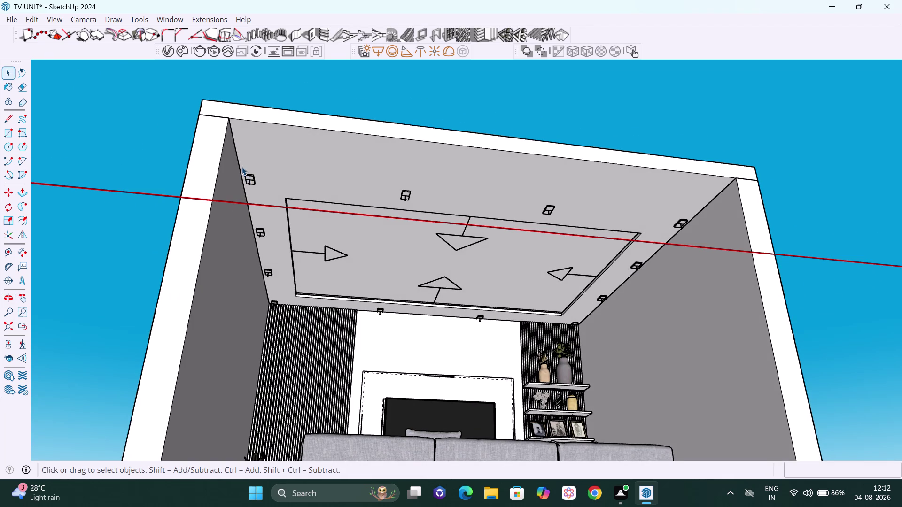
drag(244, 167, 261, 189)
drag(241, 170, 253, 171)
drag(254, 171, 264, 194)
middle_drag(247, 176, 246, 140)
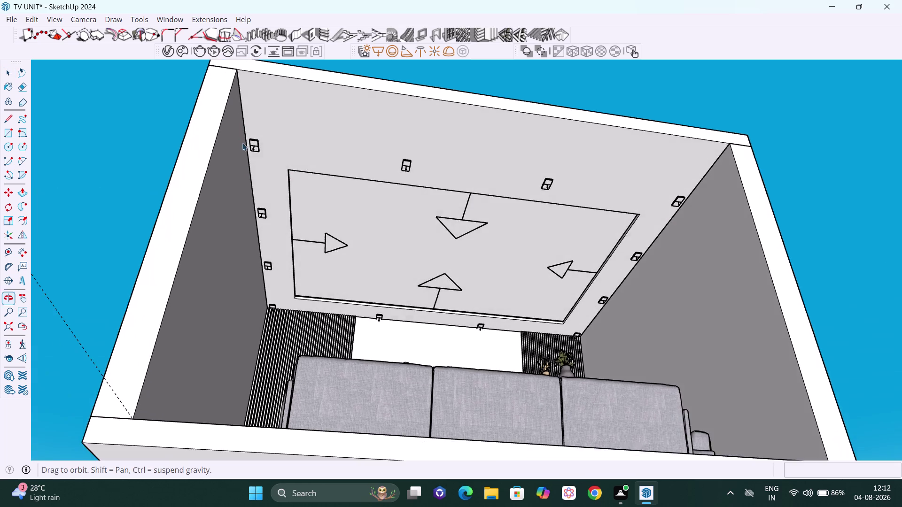
scroll(up, 3)
scroll(up, 3)
middle_drag(231, 181, 274, 149)
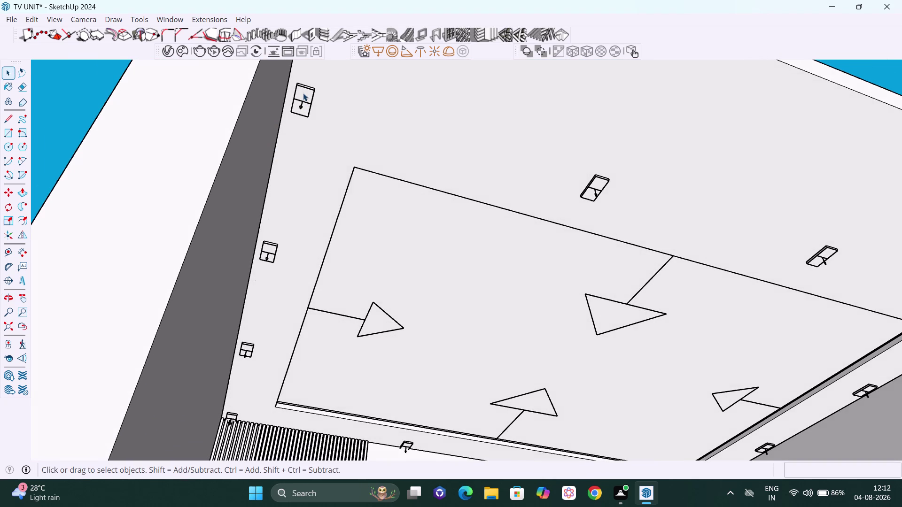
drag(295, 77, 319, 132)
drag(319, 132, 312, 131)
middle_drag(331, 96, 285, 81)
scroll(up, 3)
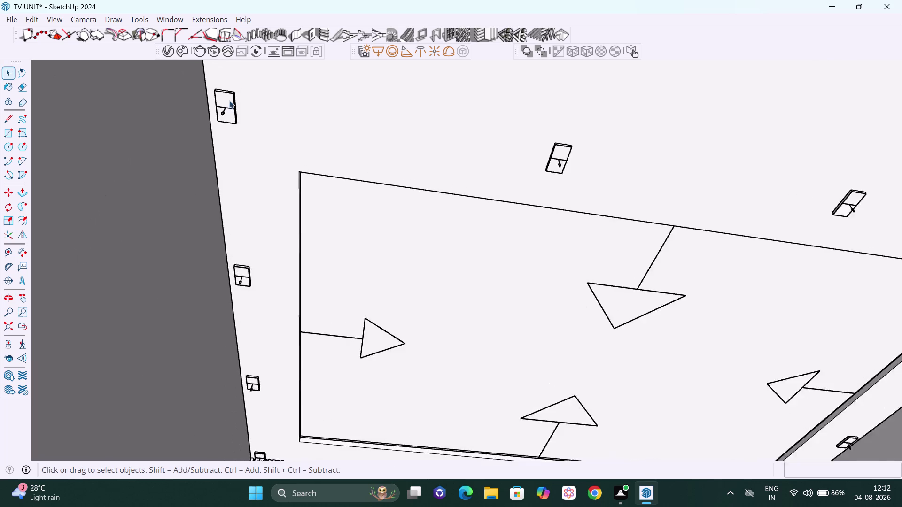
scroll(up, 3)
drag(186, 64, 233, 66)
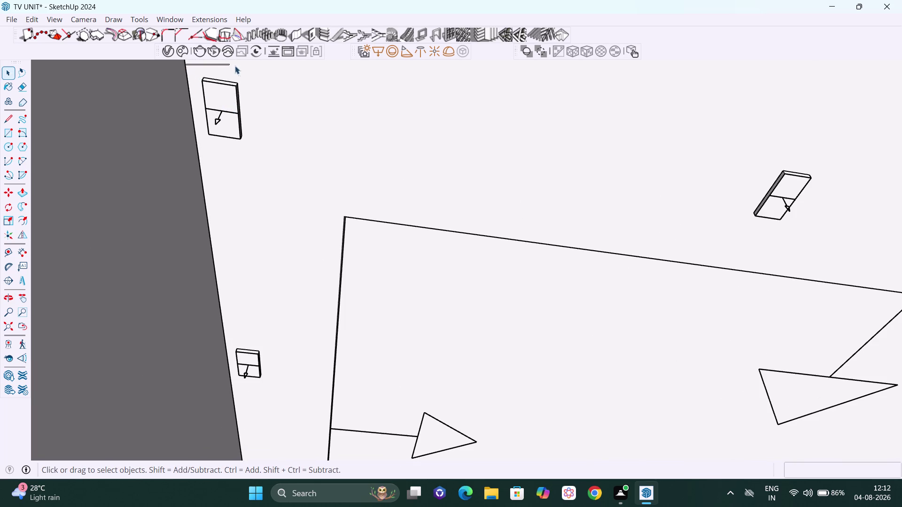
drag(234, 66, 269, 159)
scroll(down, 3)
middle_drag(285, 144, 323, 29)
middle_drag(323, 29, 306, 50)
scroll(down, 3)
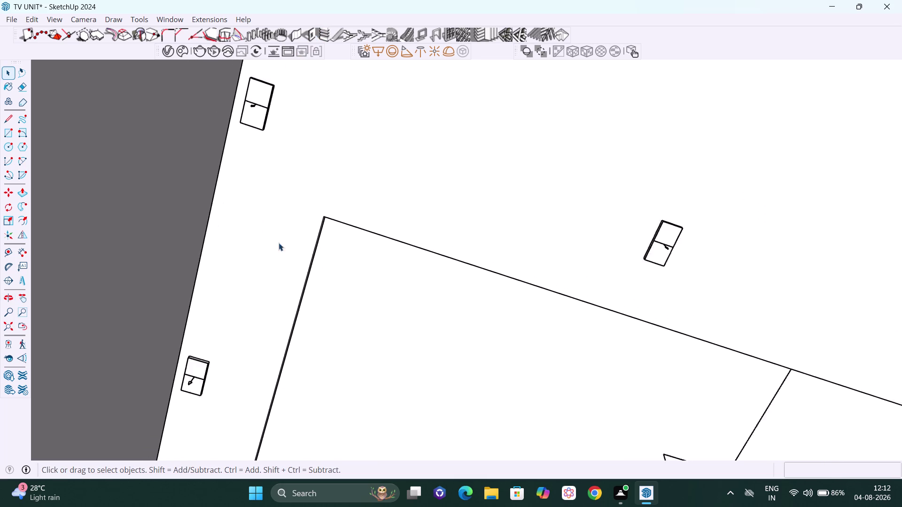
scroll(down, 3)
middle_drag(474, 315, 461, 314)
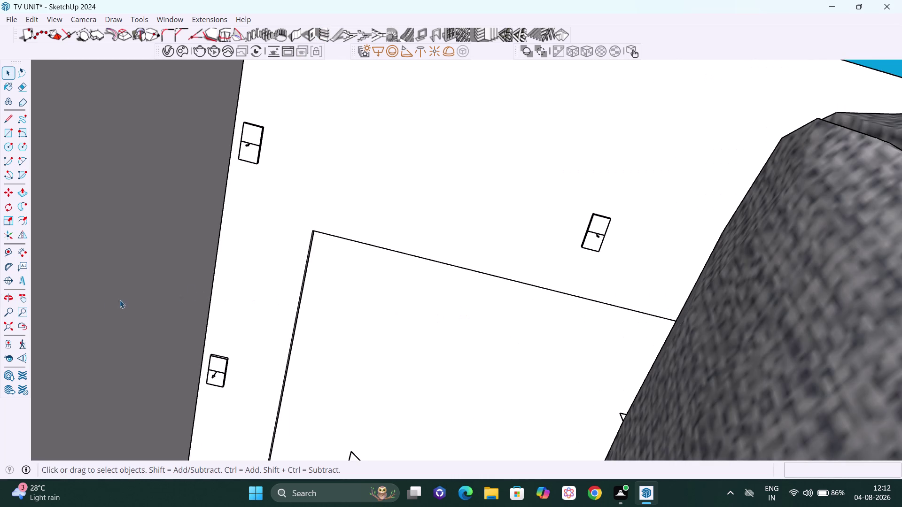
click(10, 325)
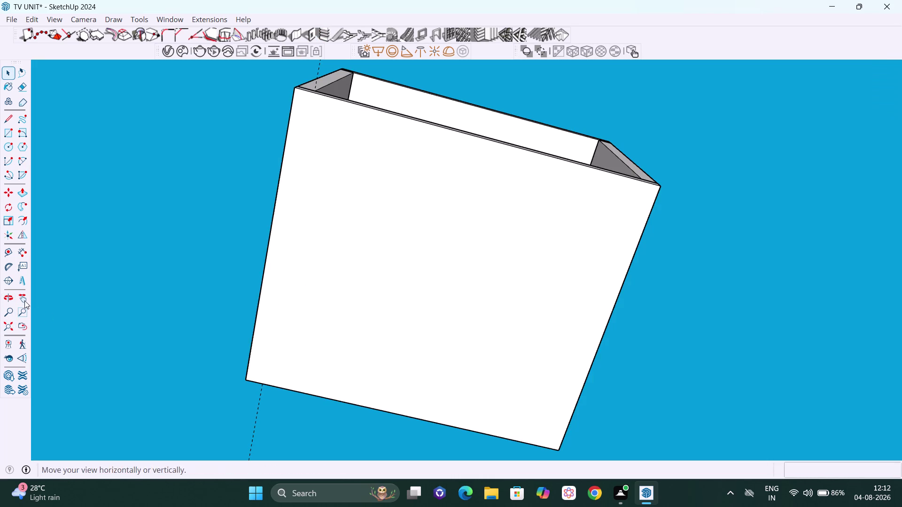
scroll(down, 3)
middle_drag(628, 185, 529, 469)
scroll(up, 3)
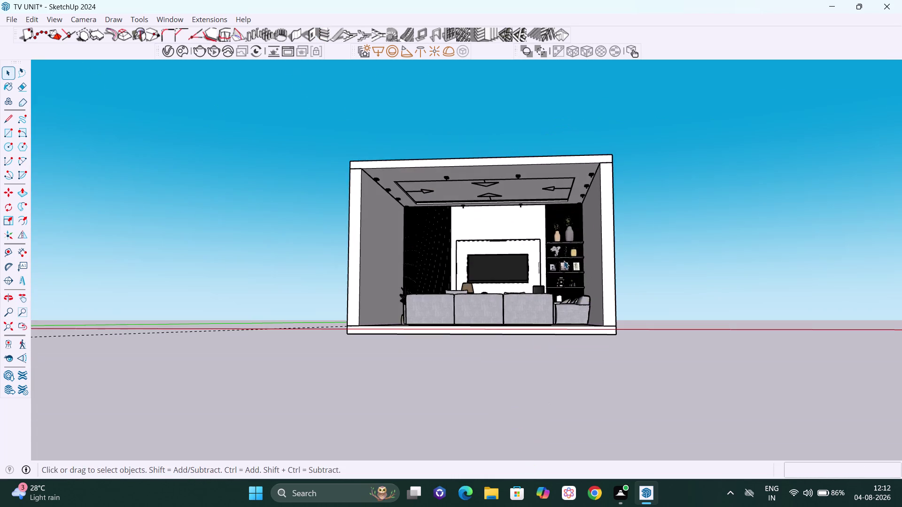
middle_click(524, 394)
scroll(up, 3)
scroll(up, 3)
middle_drag(559, 261, 555, 221)
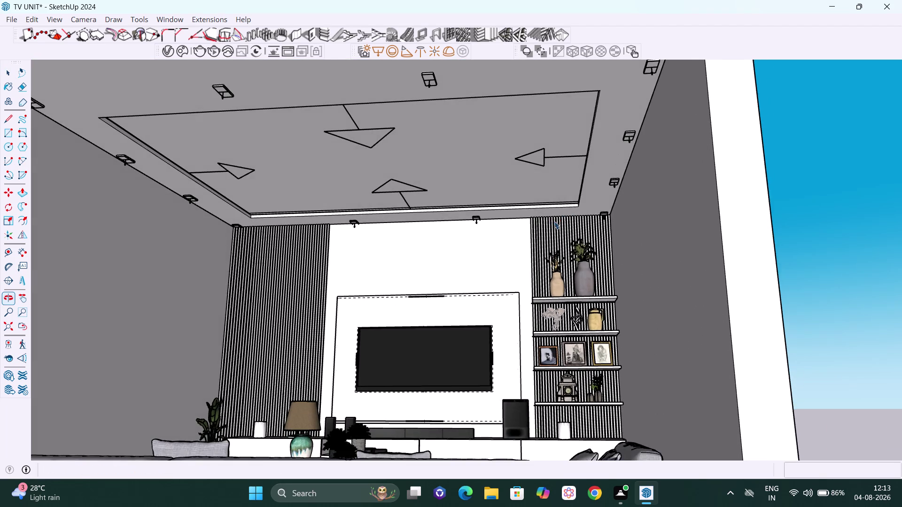
scroll(down, 3)
key(h)
drag(547, 249, 608, 359)
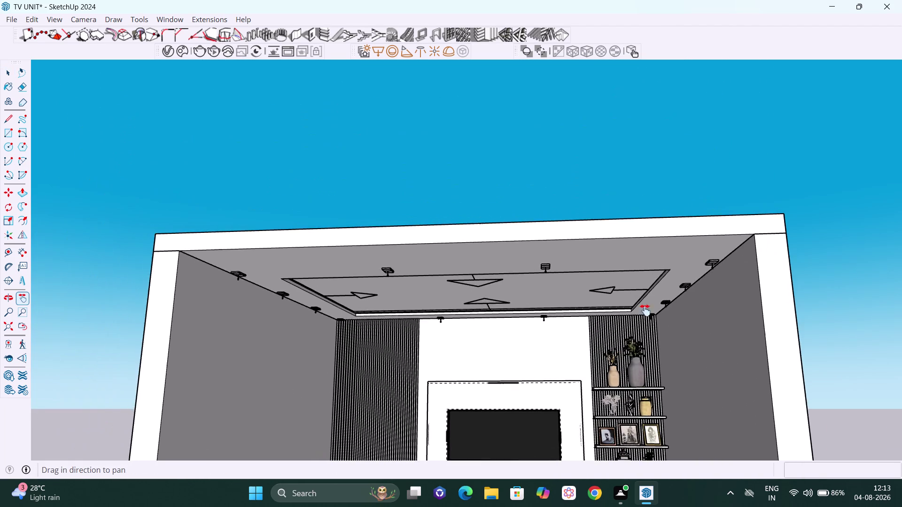
middle_drag(651, 294, 662, 204)
scroll(up, 3)
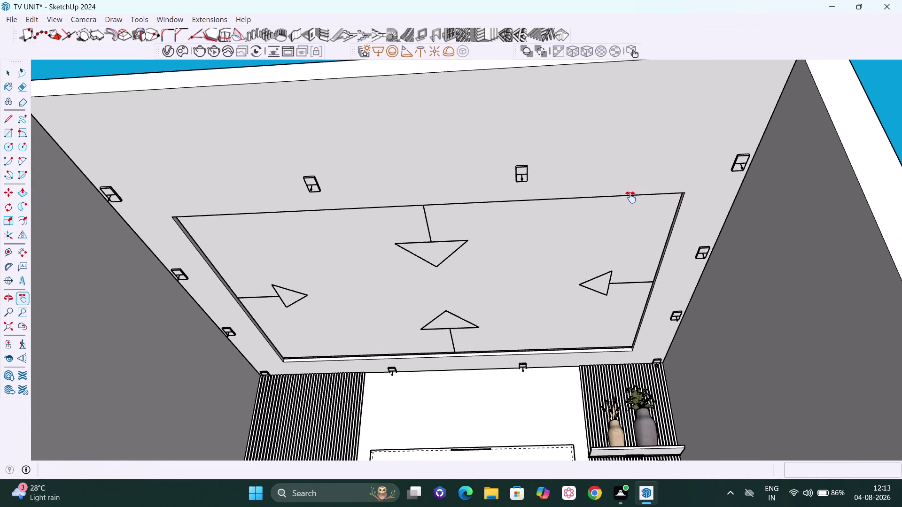
scroll(down, 3)
middle_click(645, 205)
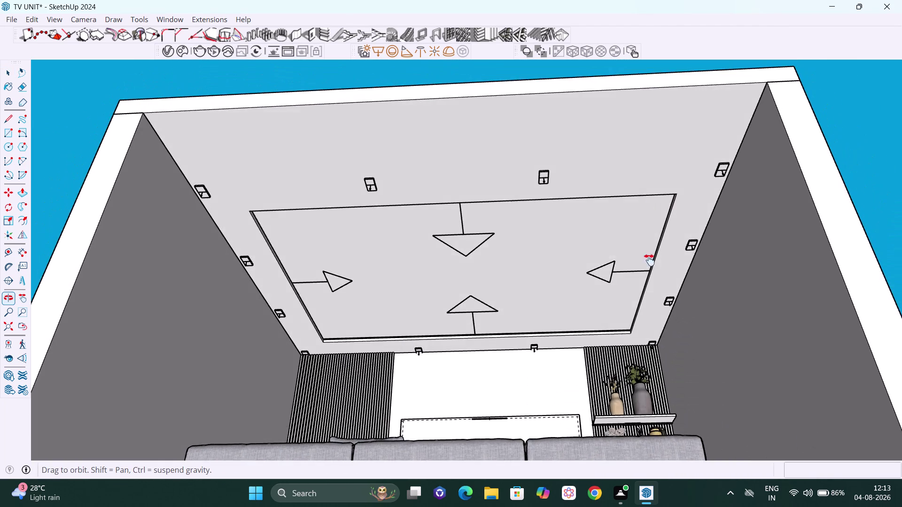
scroll(up, 3)
drag(631, 323, 628, 266)
scroll(up, 3)
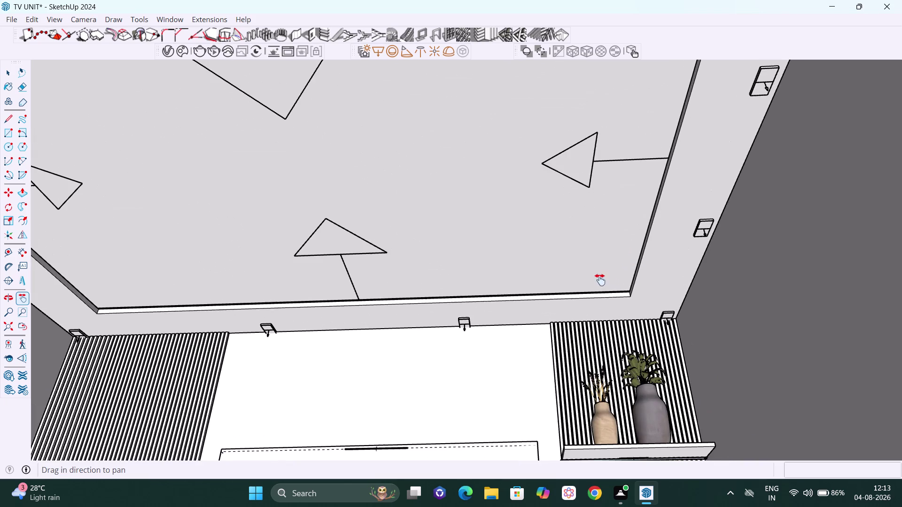
middle_drag(579, 333, 584, 324)
drag(579, 321, 665, 290)
drag(665, 290, 665, 298)
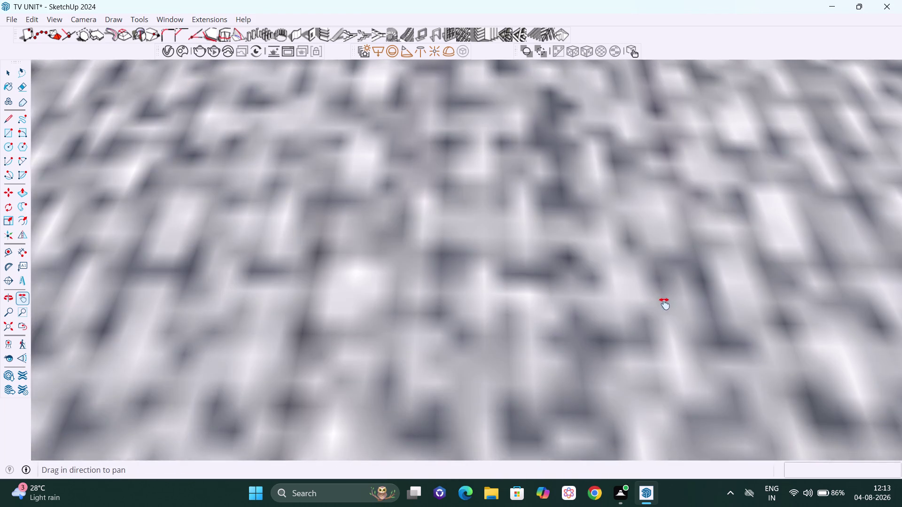
drag(664, 297, 662, 366)
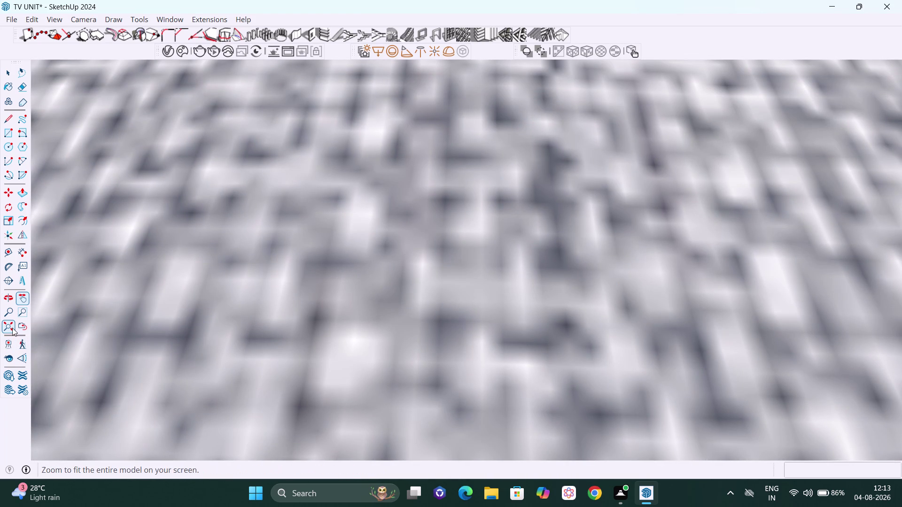
click(12, 328)
middle_drag(552, 263, 542, 299)
scroll(up, 3)
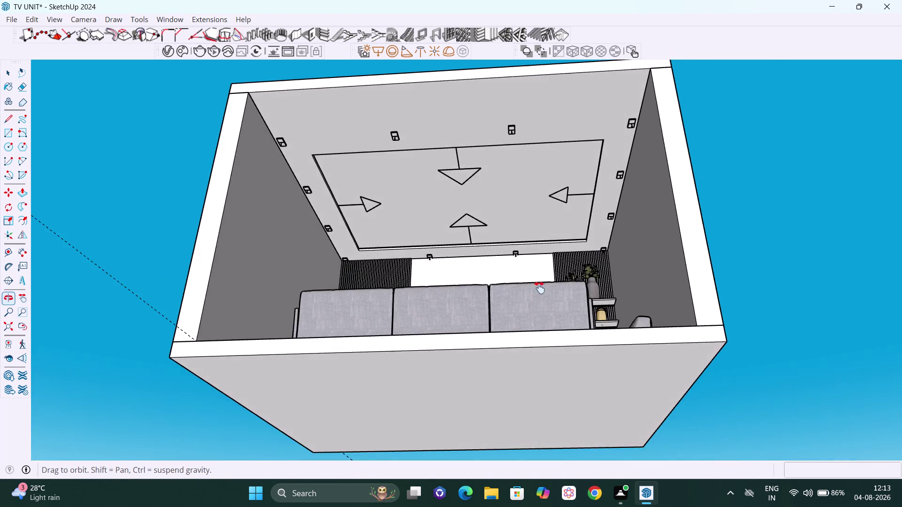
scroll(up, 3)
scroll(up, 3)
middle_drag(525, 283, 538, 281)
scroll(up, 3)
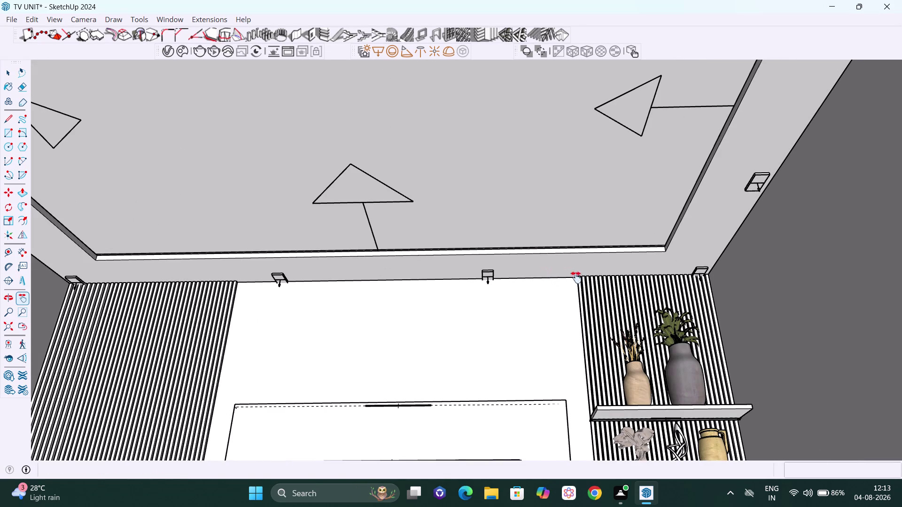
scroll(up, 3)
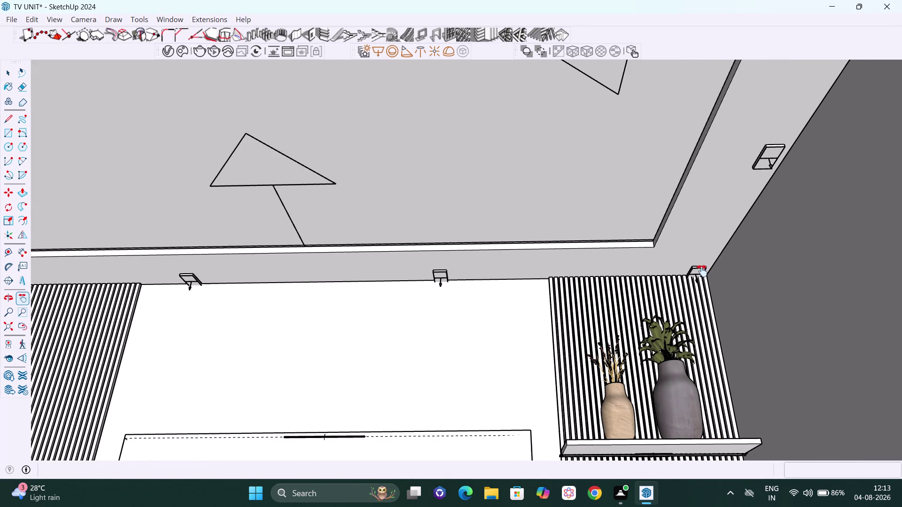
key(space)
middle_drag(703, 271, 703, 266)
Enter the false ceiling group and box-select the outer band with its spotlights.
click(704, 269)
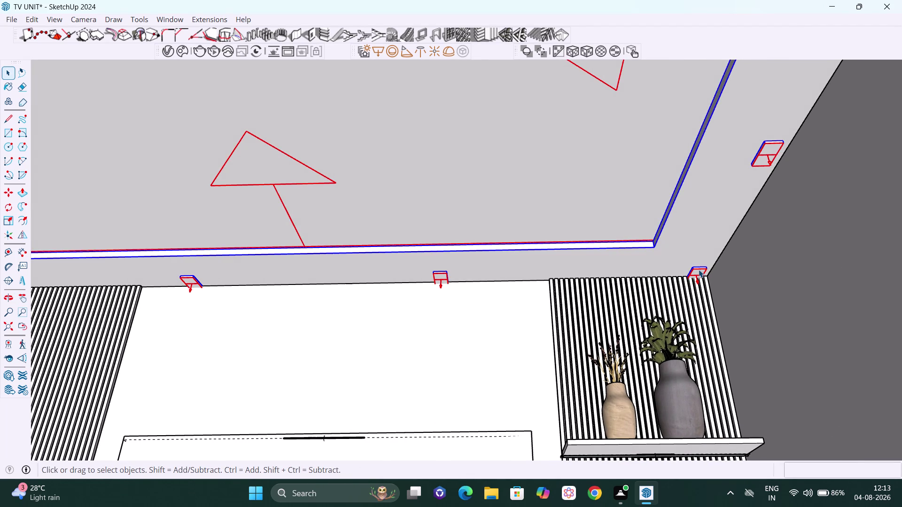
double_click(698, 269)
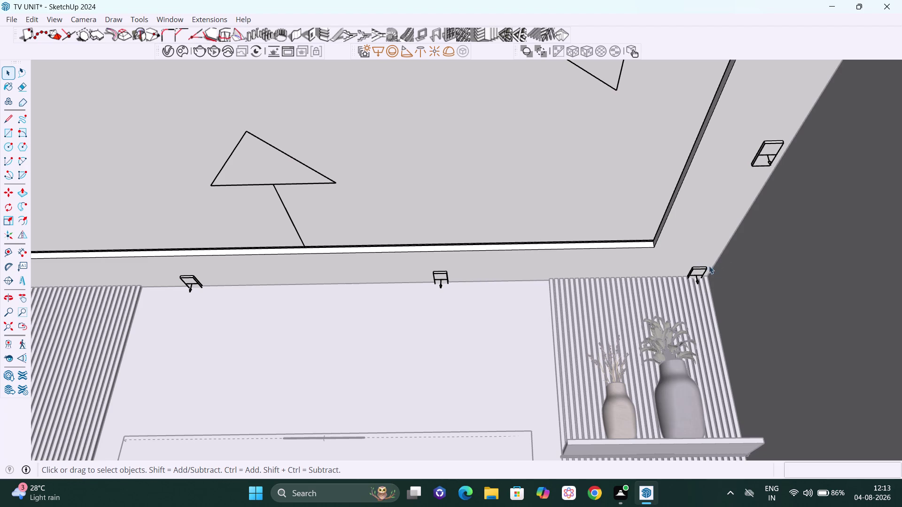
middle_drag(713, 272, 689, 273)
scroll(up, 3)
scroll(up, 3)
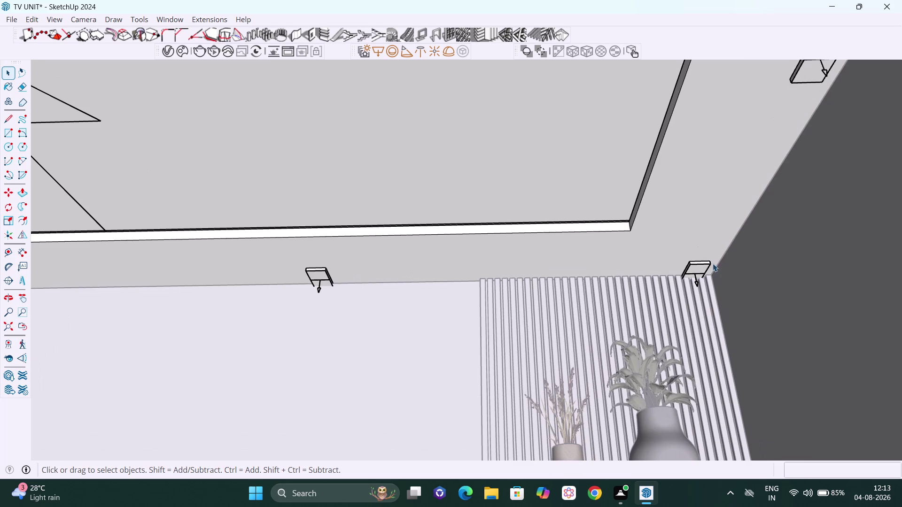
drag(715, 252, 681, 269)
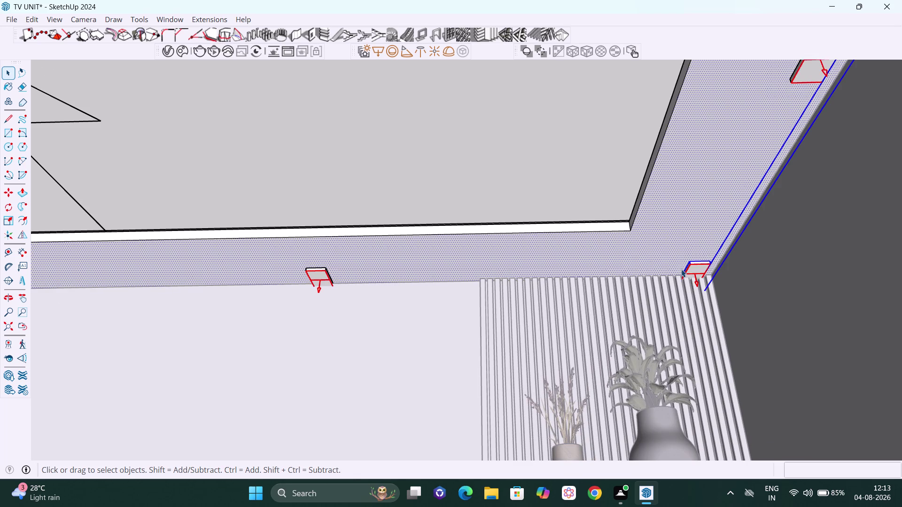
Orbit and pan under the ceiling to inspect the selected band and spotlights.
scroll(down, 3)
middle_drag(687, 271, 588, 260)
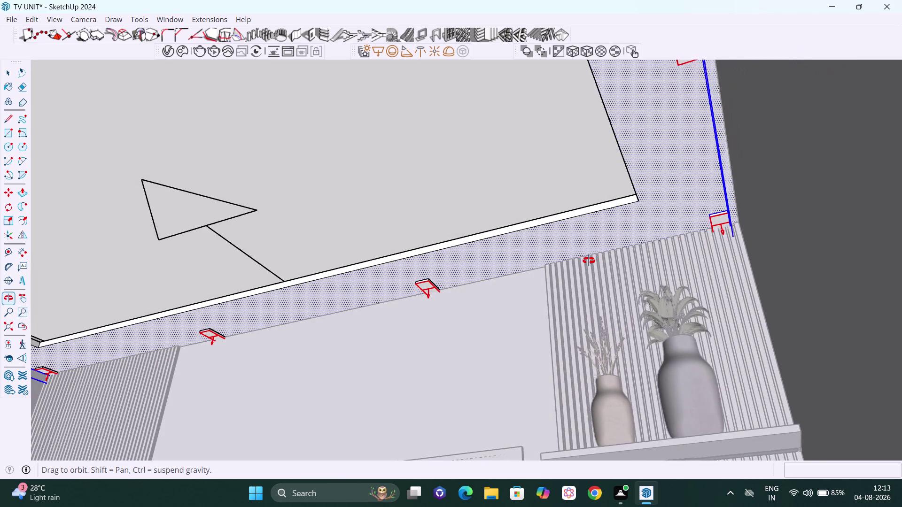
middle_drag(589, 261, 605, 271)
scroll(down, 3)
scroll(down, 3)
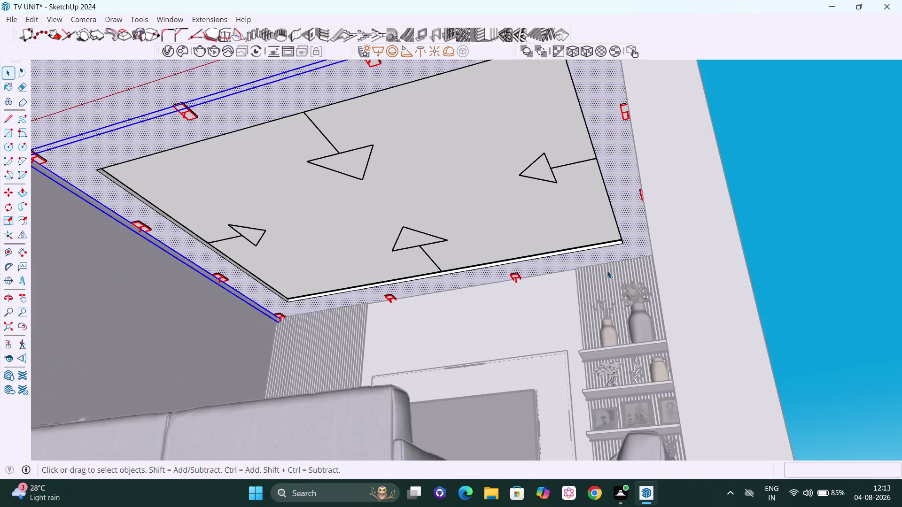
middle_drag(608, 271, 643, 287)
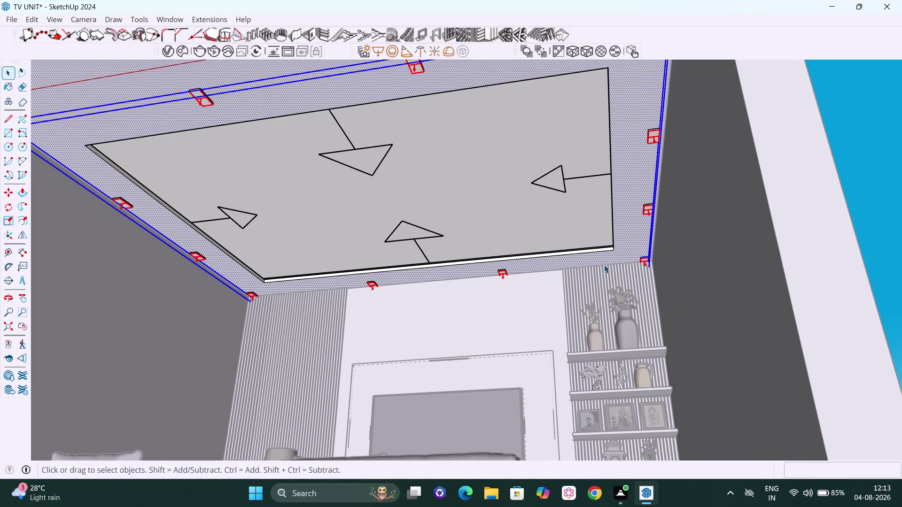
key(h)
drag(616, 255, 653, 343)
scroll(down, 3)
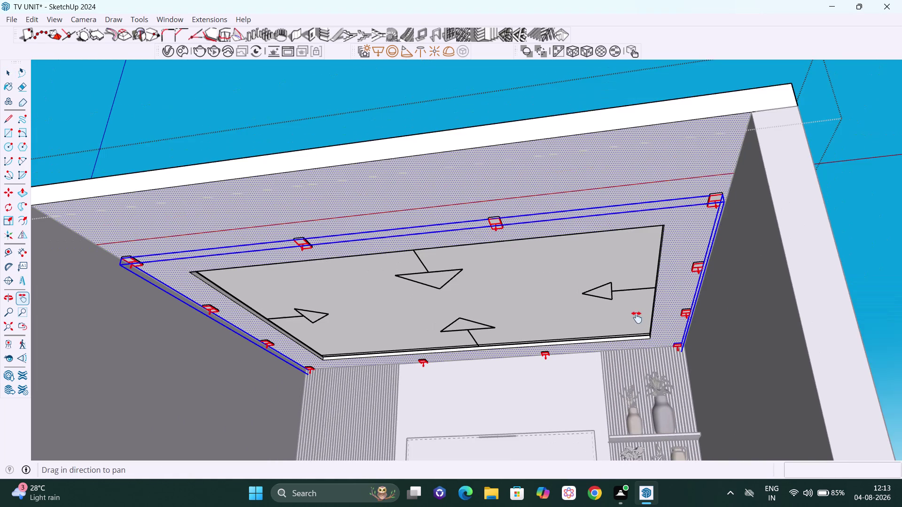
middle_drag(646, 349, 661, 343)
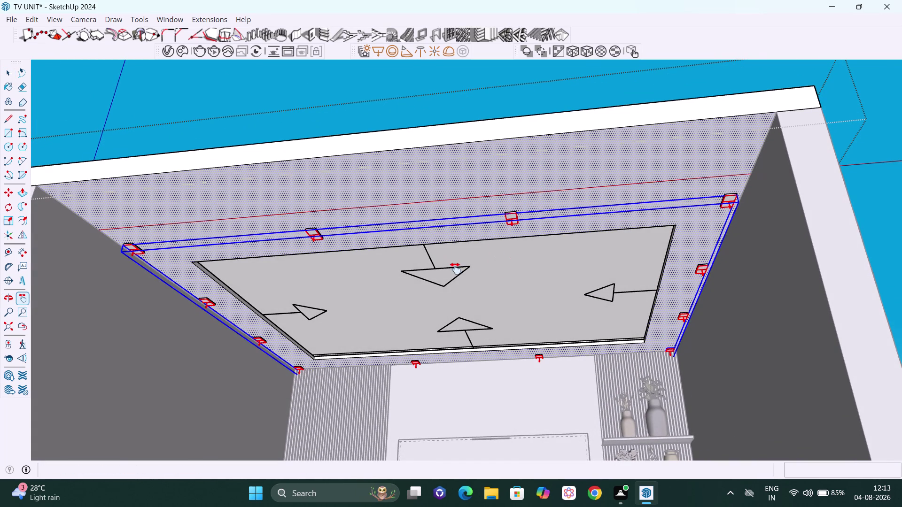
middle_drag(625, 248, 621, 192)
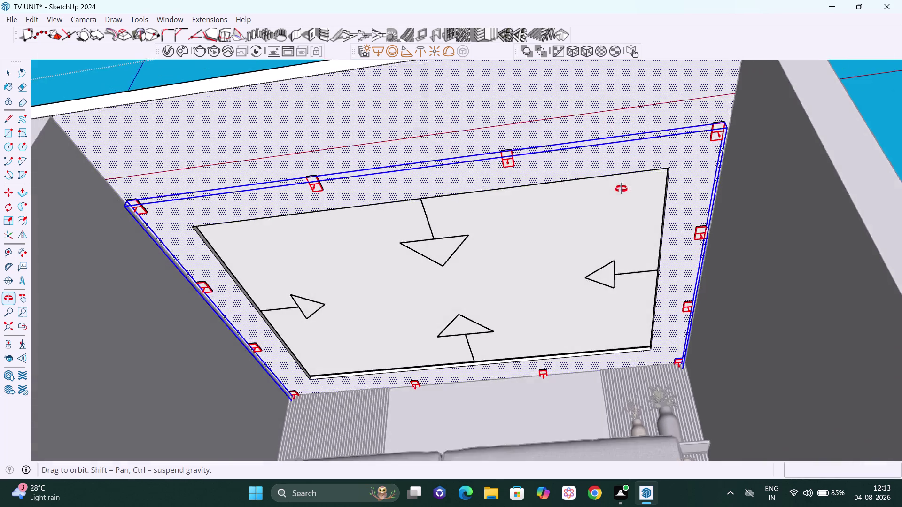
middle_drag(621, 192, 633, 200)
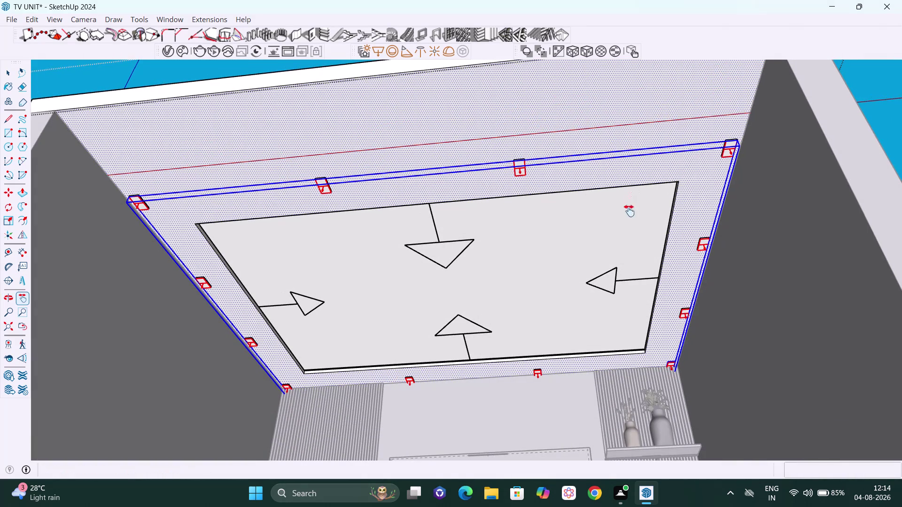
key(space)
Hide the selected stray outer ceiling band and check the cleaned ceiling.
right_click(628, 152)
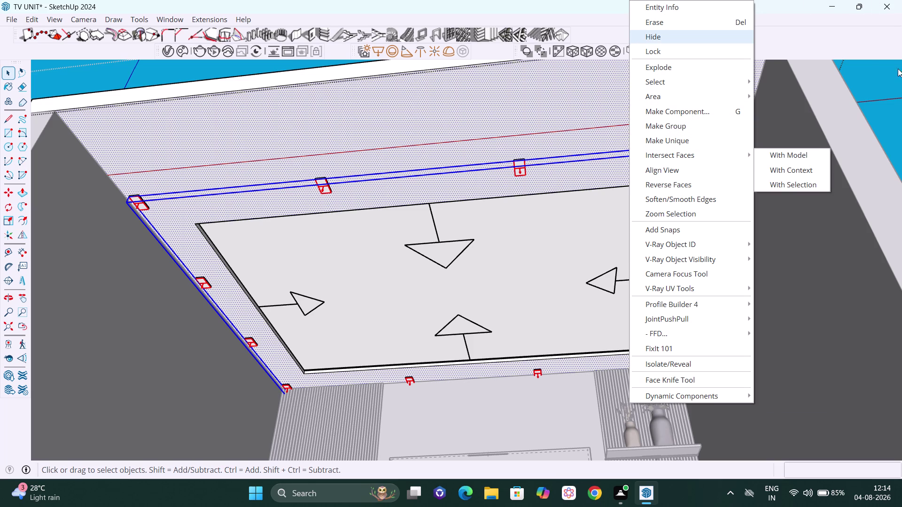
click(660, 72)
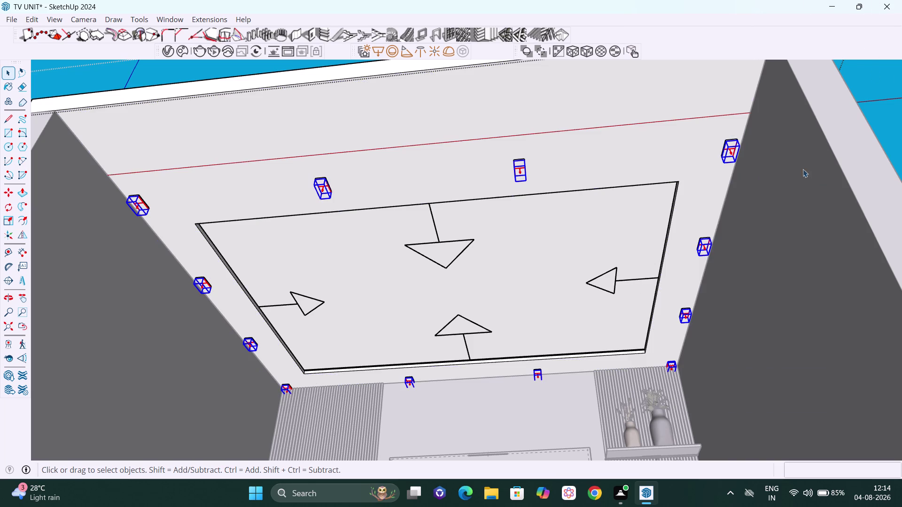
scroll(down, 3)
middle_drag(896, 122, 868, 105)
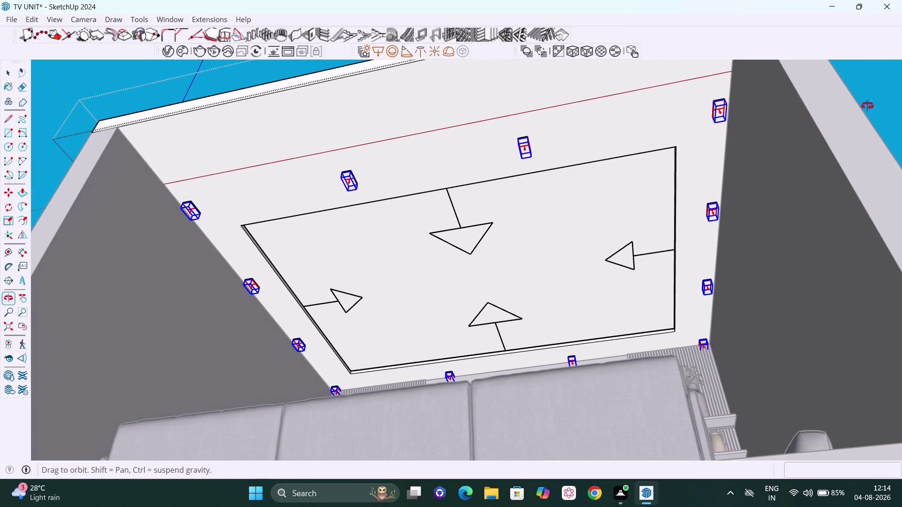
middle_drag(868, 104, 867, 106)
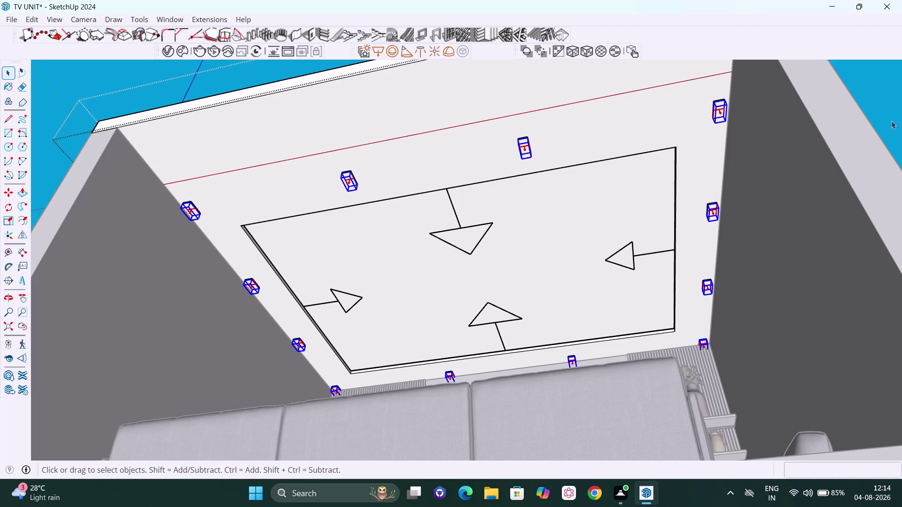
Clear the selection and pick the inner recessed ceiling panel.
click(896, 118)
scroll(up, 3)
click(706, 338)
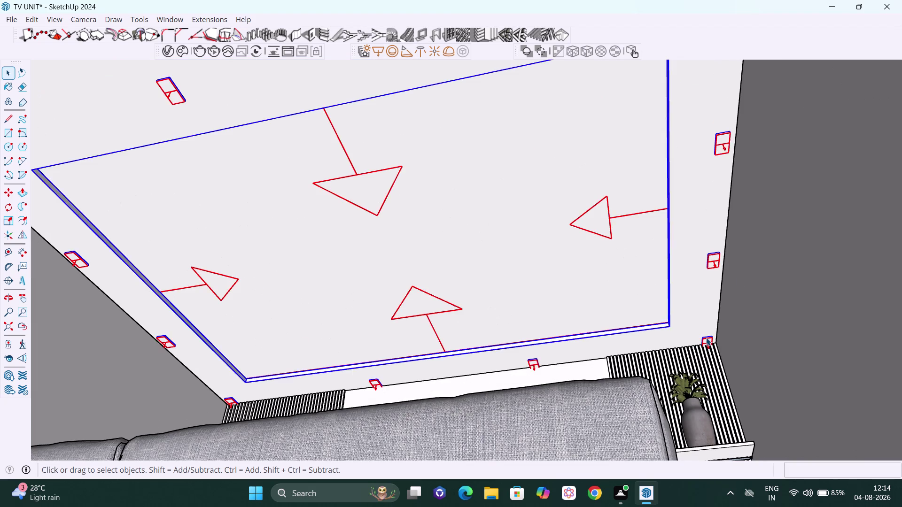
scroll(down, 3)
middle_click(712, 338)
scroll(up, 3)
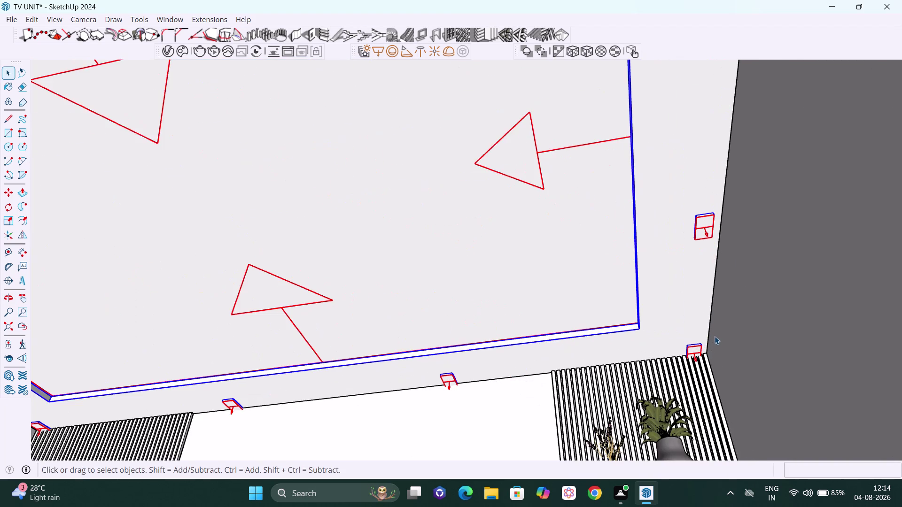
middle_drag(714, 338, 717, 356)
scroll(up, 3)
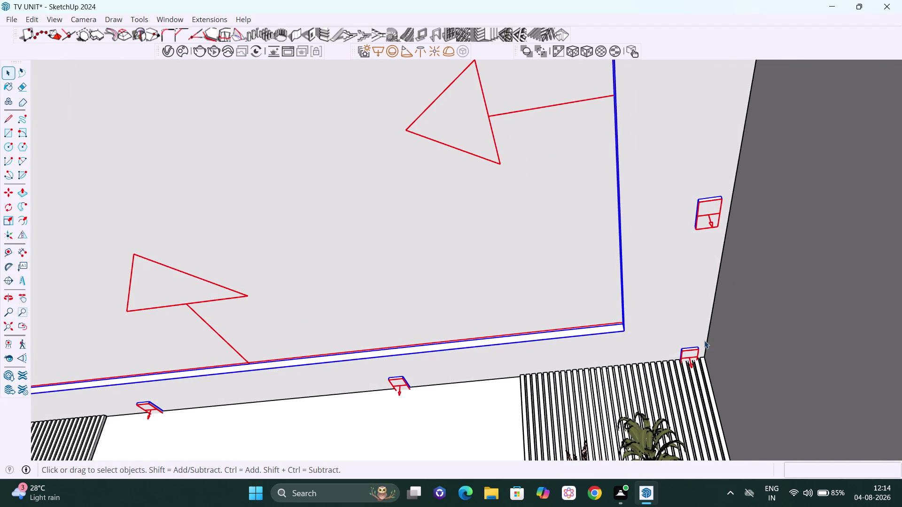
double_click(704, 341)
drag(702, 339, 680, 351)
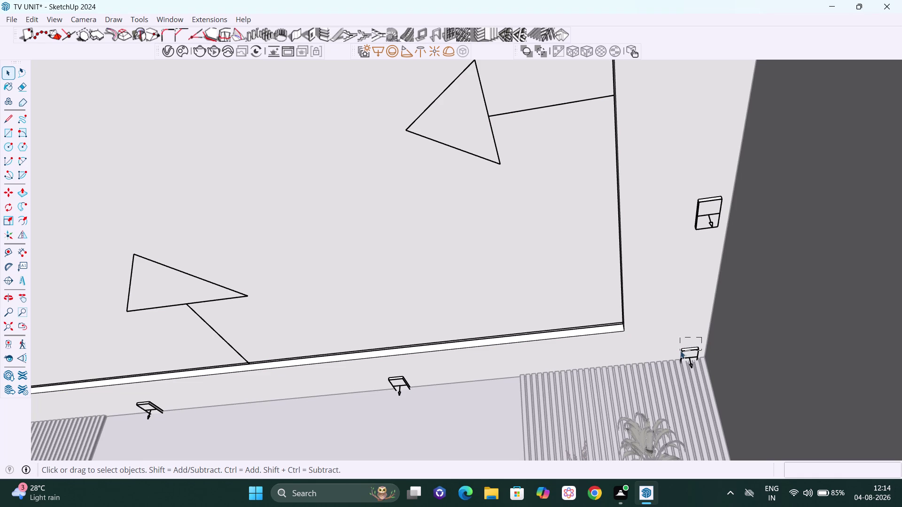
drag(680, 351, 680, 355)
scroll(down, 3)
middle_drag(681, 349, 689, 346)
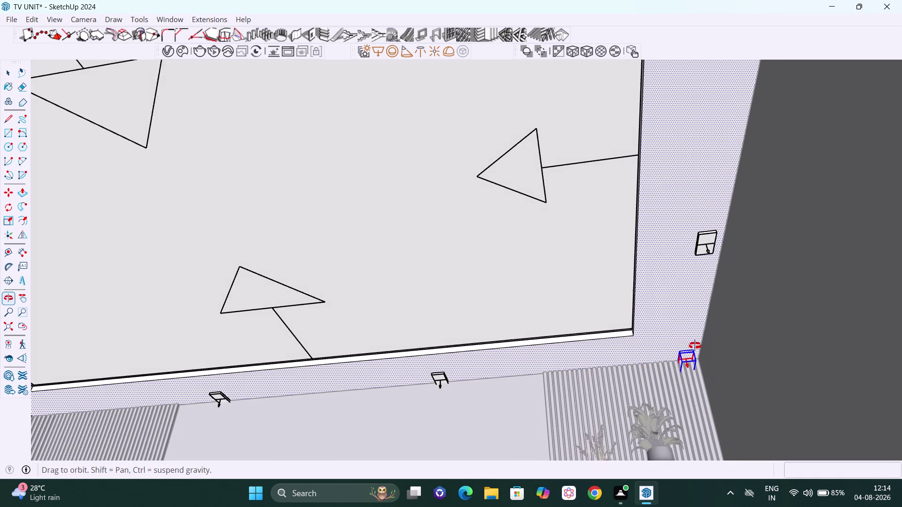
middle_drag(690, 346, 695, 345)
key(h)
drag(541, 308, 644, 305)
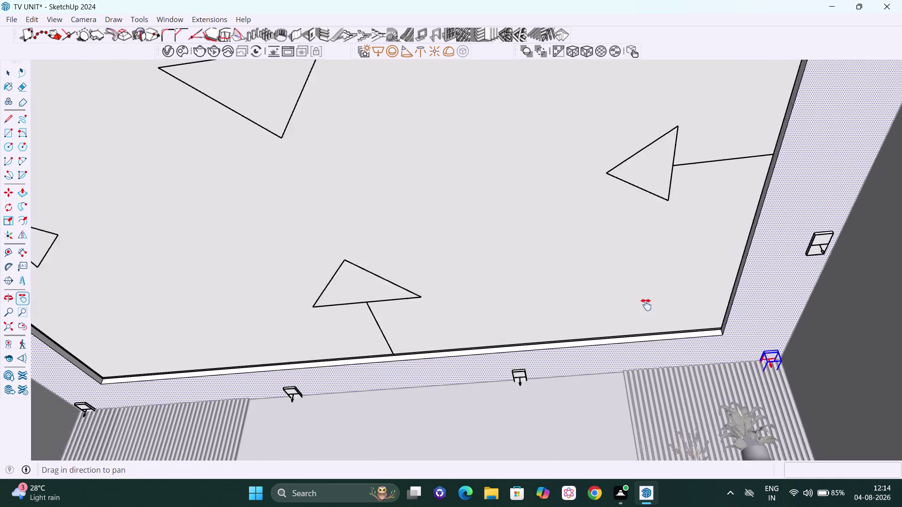
drag(644, 305, 774, 287)
middle_drag(404, 377, 426, 374)
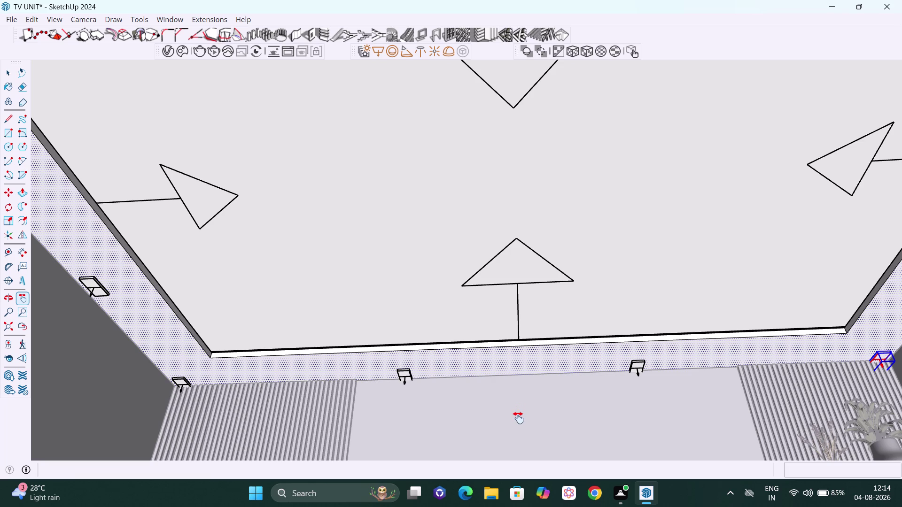
key(Escape)
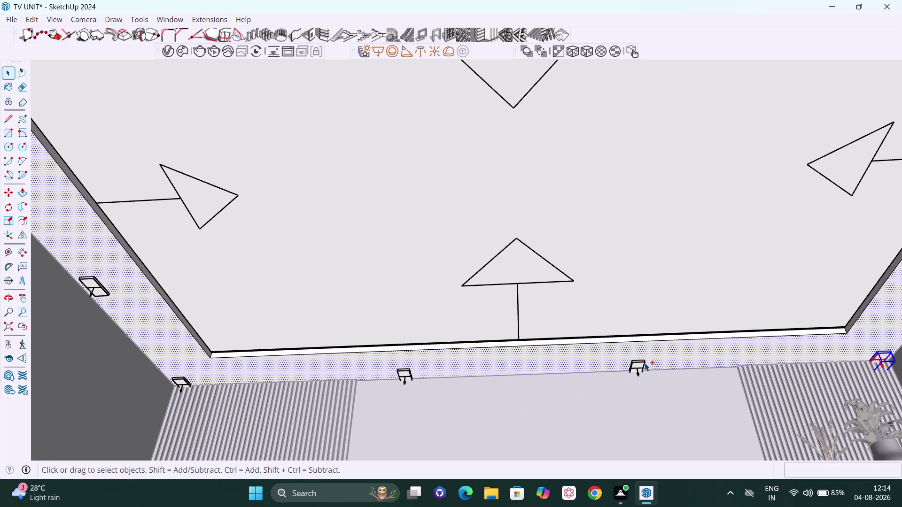
drag(649, 356, 624, 373)
drag(417, 364, 394, 386)
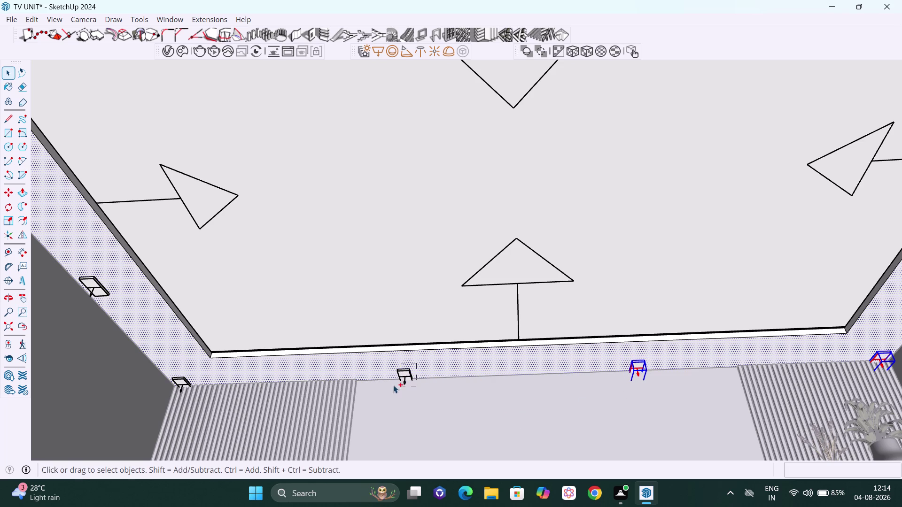
drag(395, 386, 388, 378)
drag(192, 371, 171, 375)
click(171, 375)
drag(184, 375, 180, 388)
drag(181, 388, 174, 386)
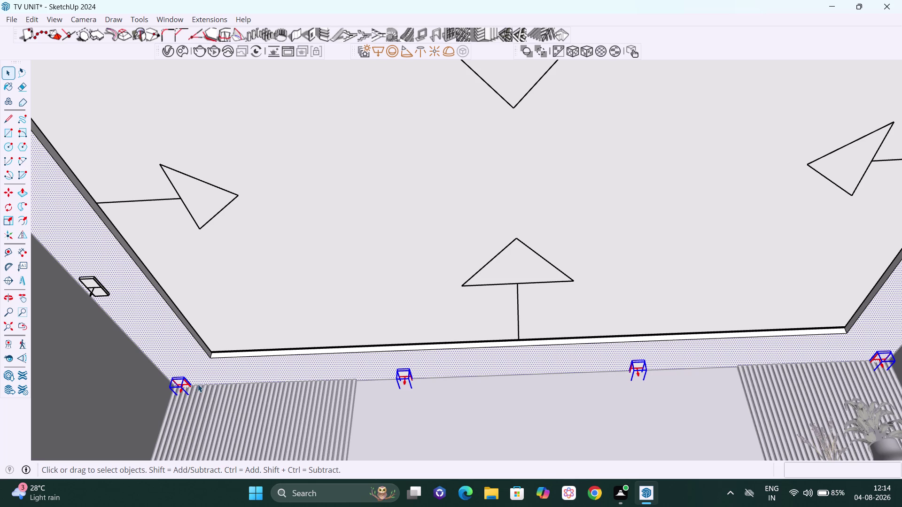
scroll(down, 3)
scroll(down, 3)
middle_drag(315, 380, 328, 382)
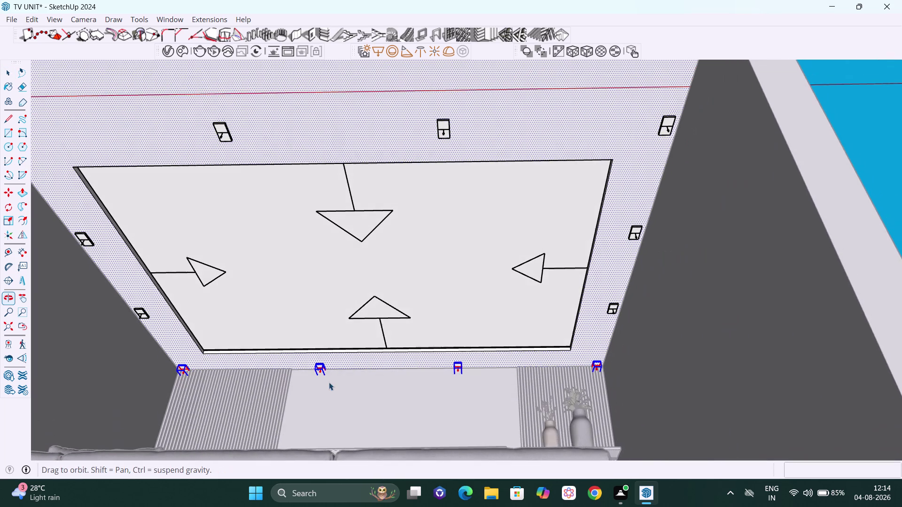
scroll(up, 3)
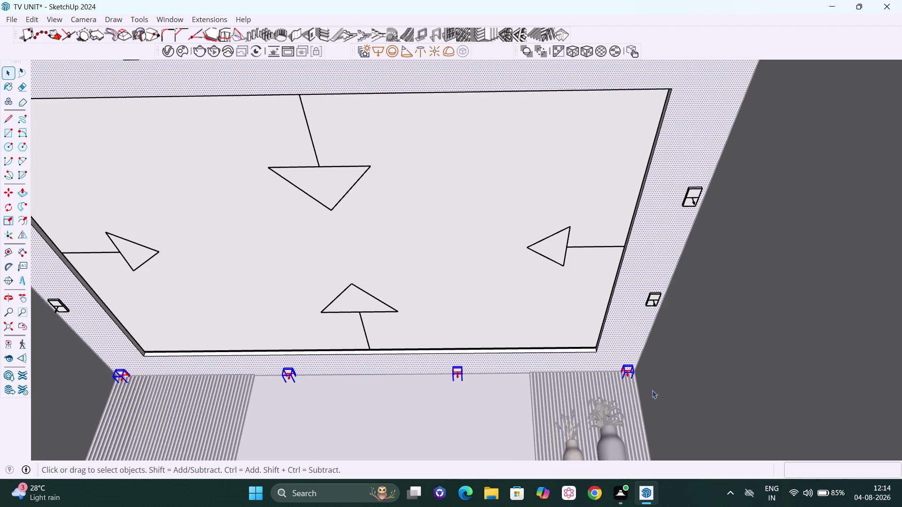
scroll(up, 3)
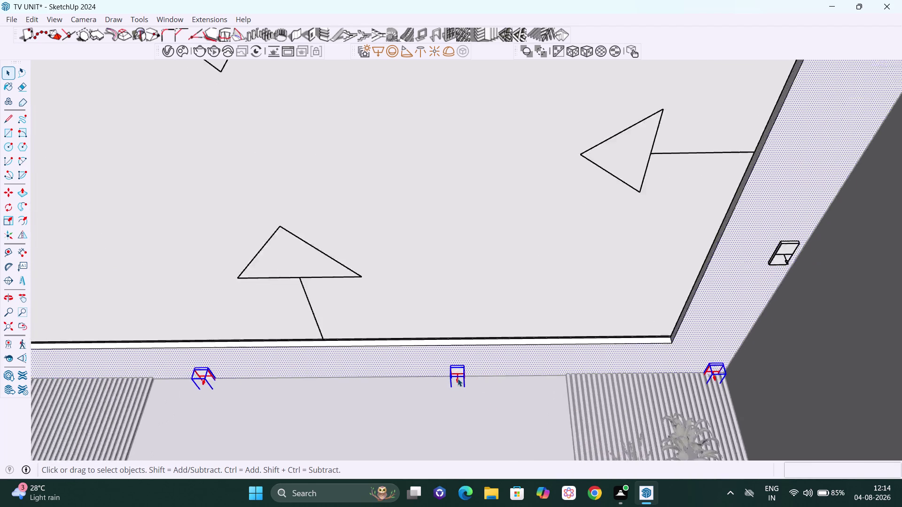
scroll(up, 3)
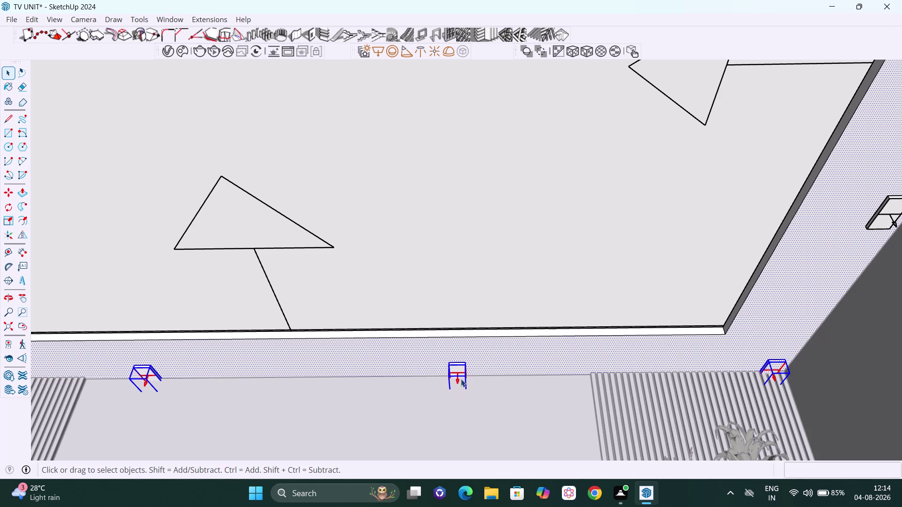
key(q)
scroll(up, 3)
scroll(up, 3)
scroll(down, 3)
scroll(down, 3)
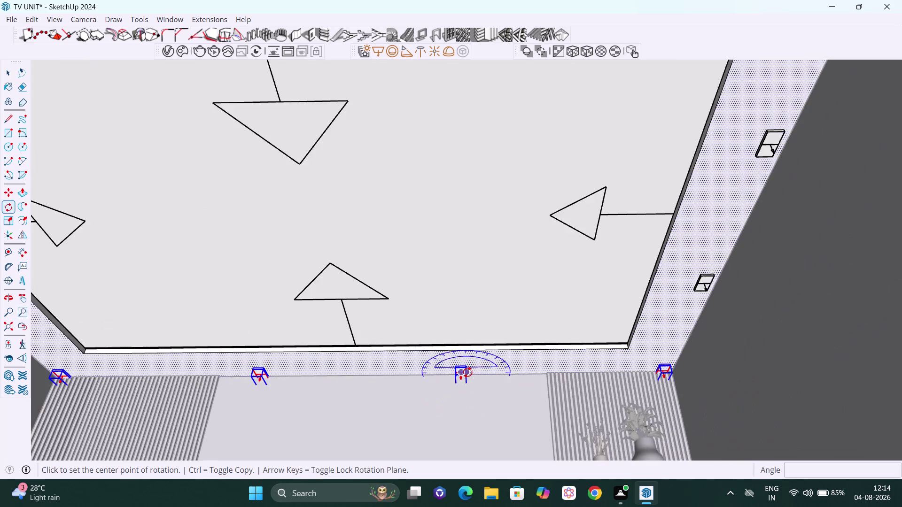
scroll(down, 3)
scroll(down, 3)
key(space)
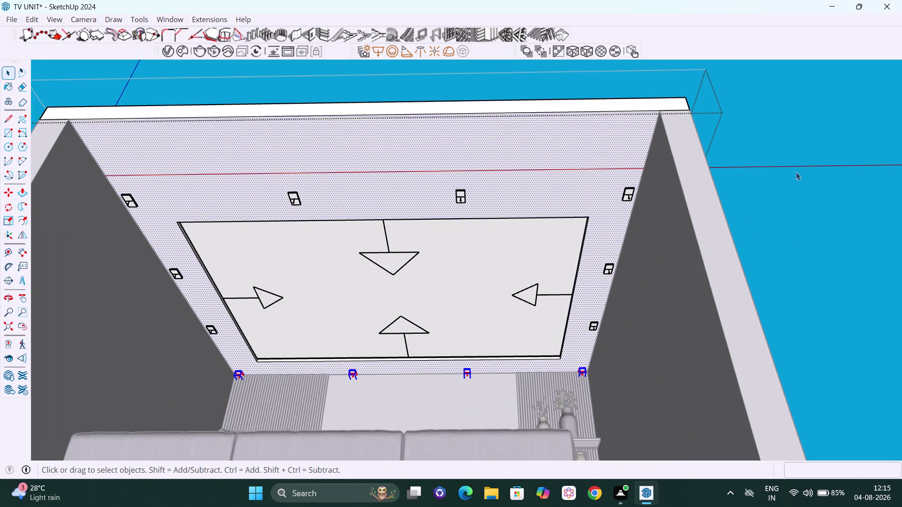
click(796, 176)
scroll(down, 3)
Edit the room group and pick the back-centre ceiling spotlight component.
middle_drag(776, 204, 766, 225)
scroll(up, 3)
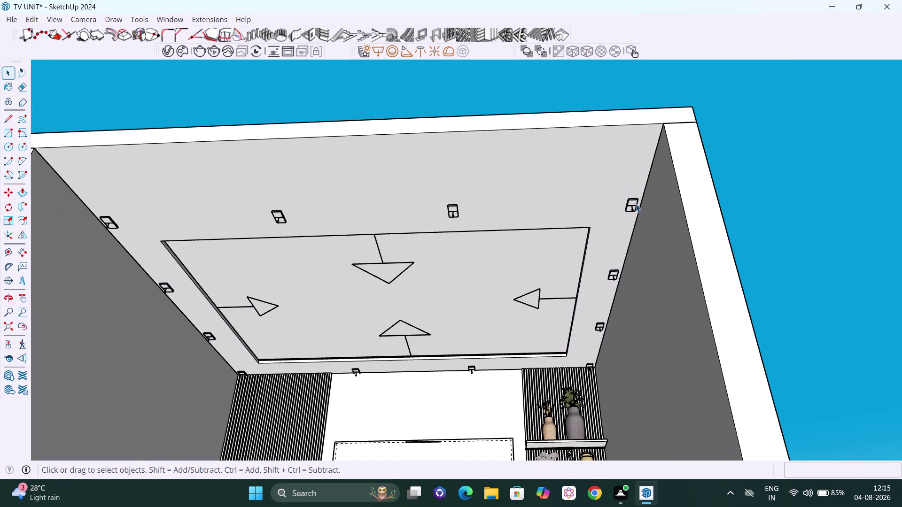
click(635, 204)
middle_drag(633, 206, 635, 219)
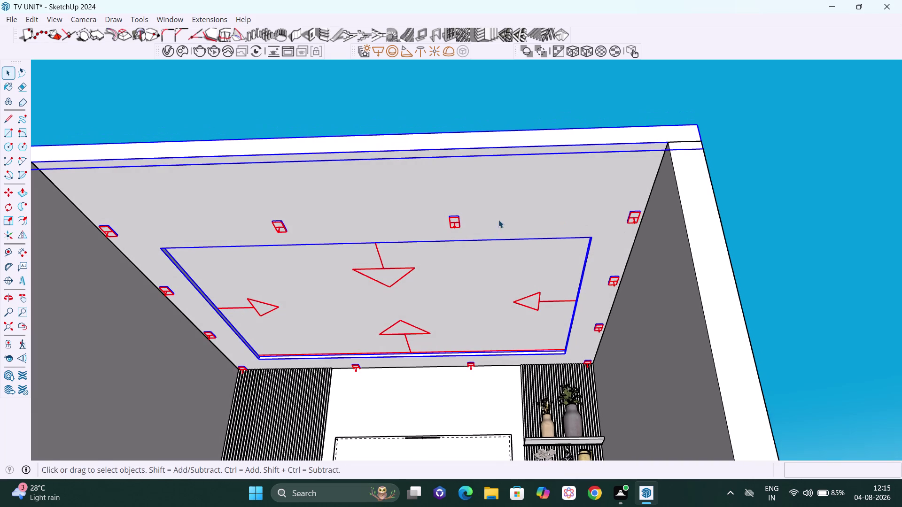
middle_drag(504, 233, 500, 258)
scroll(down, 3)
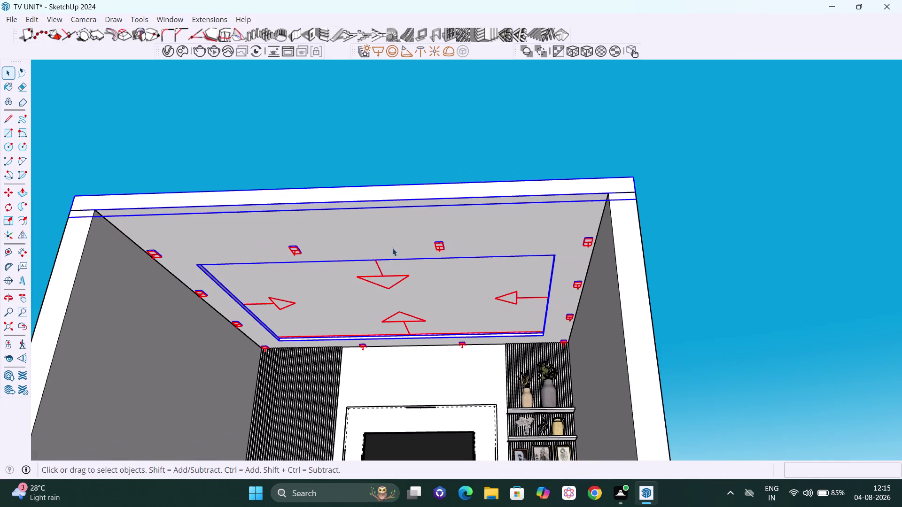
double_click(429, 250)
click(436, 248)
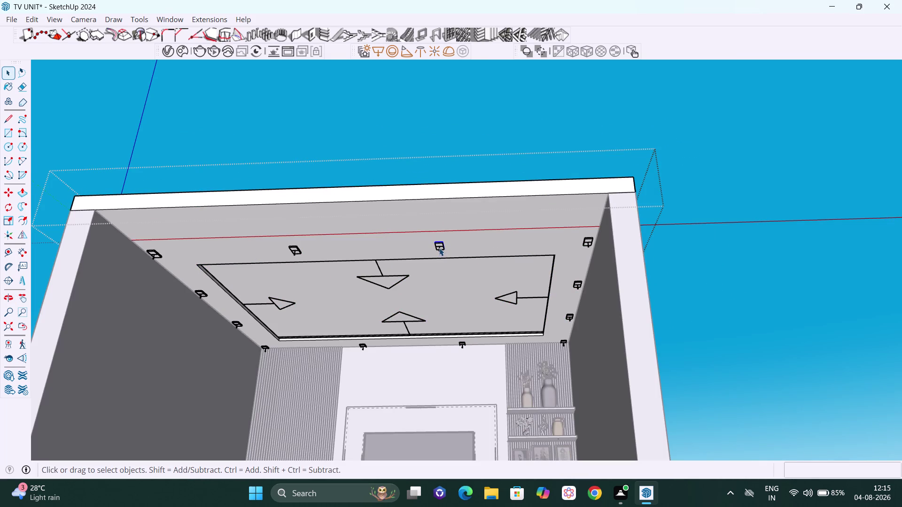
click(439, 248)
Select all instances of the back-centre spotlight component.
right_click(439, 248)
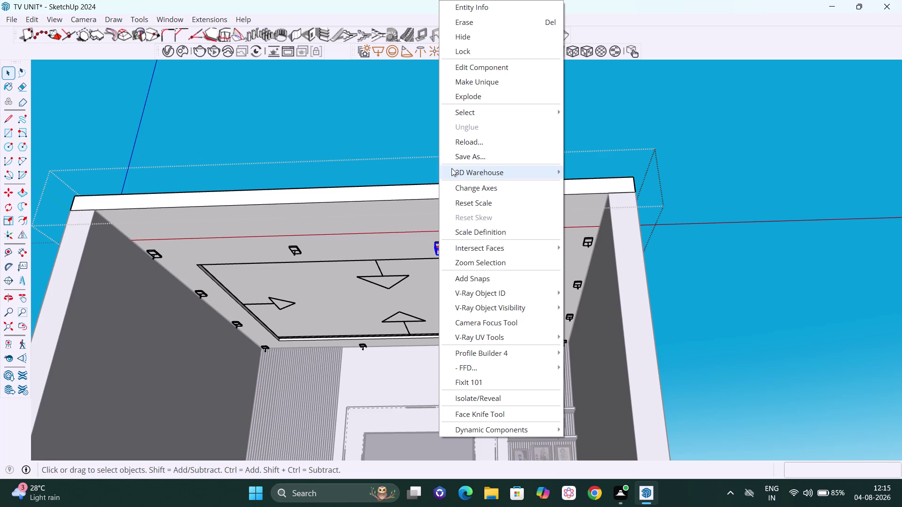
click(521, 113)
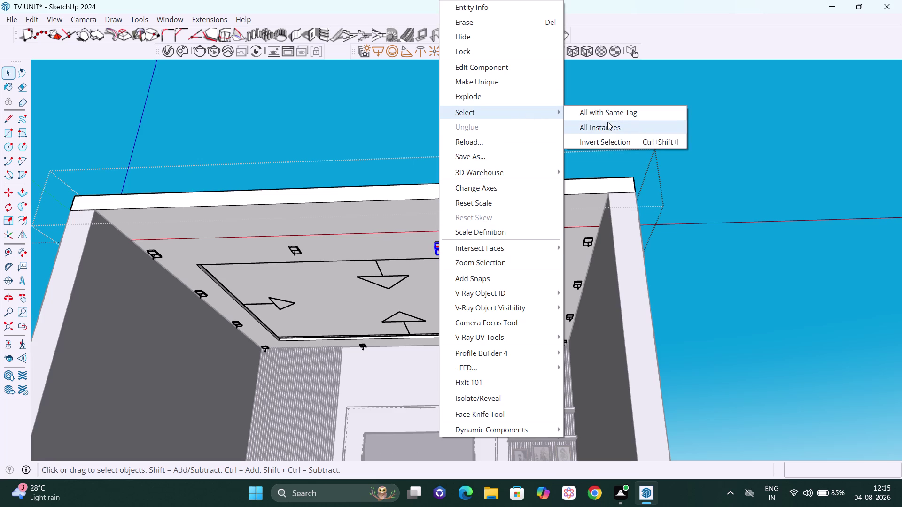
click(608, 129)
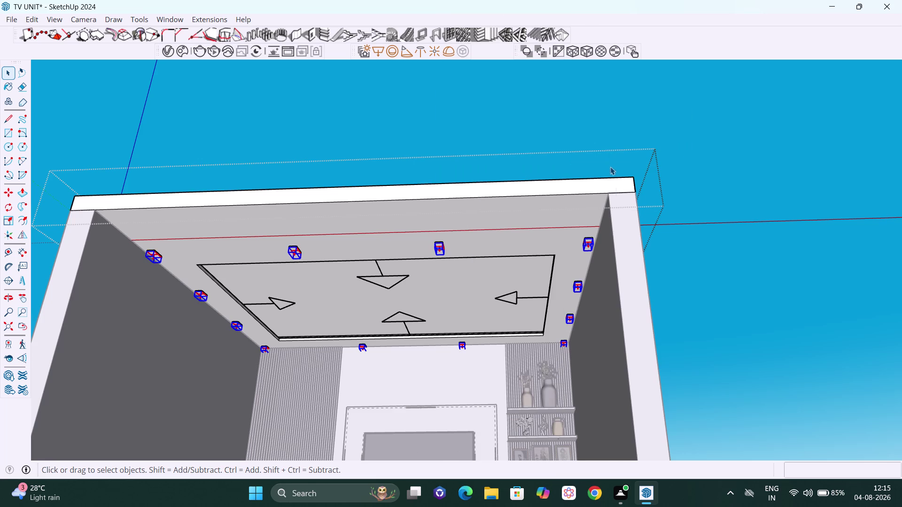
scroll(down, 3)
middle_drag(622, 216, 637, 217)
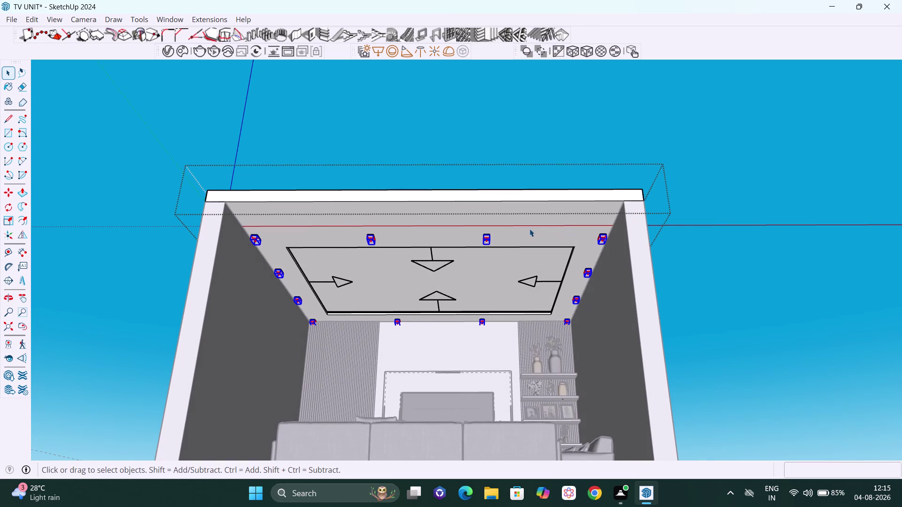
scroll(up, 3)
scroll(up, 3)
Orbit around the ceiling to review the spotlights, then clear the selection.
middle_drag(478, 256, 474, 244)
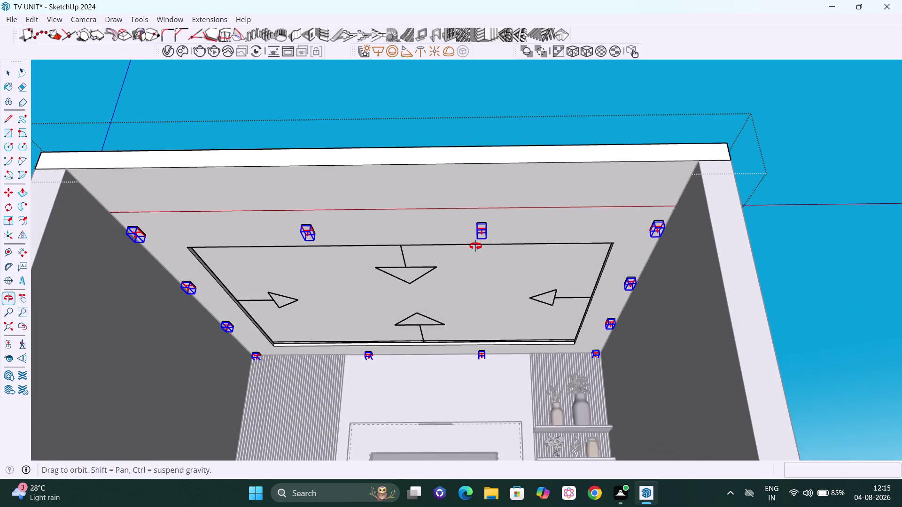
middle_drag(474, 244, 475, 248)
scroll(up, 3)
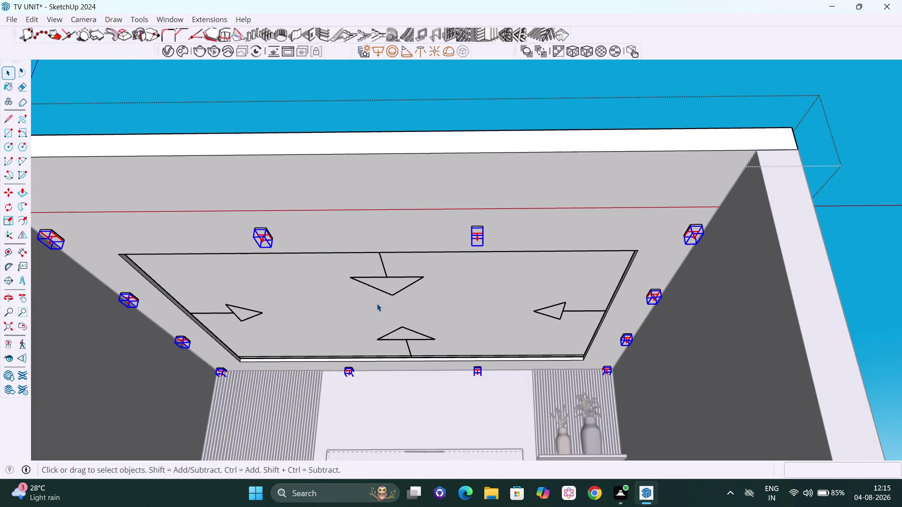
click(866, 242)
scroll(up, 3)
middle_drag(452, 232, 434, 229)
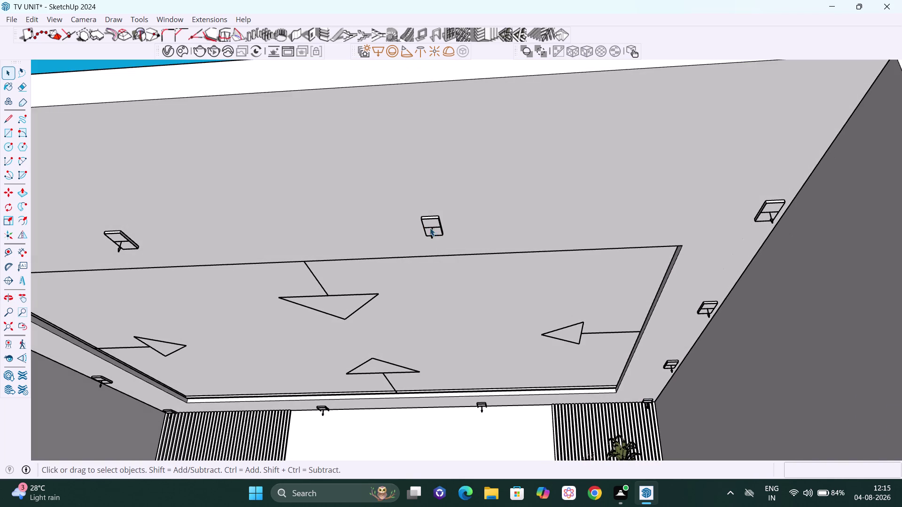
Reopen the room group for editing and pick the back-centre ceiling spotlight.
drag(409, 214, 463, 252)
scroll(down, 3)
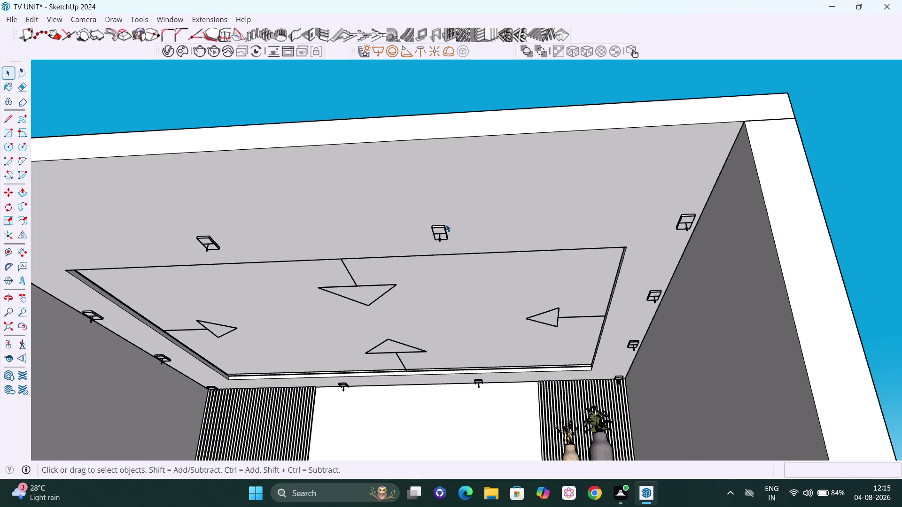
drag(451, 217, 425, 255)
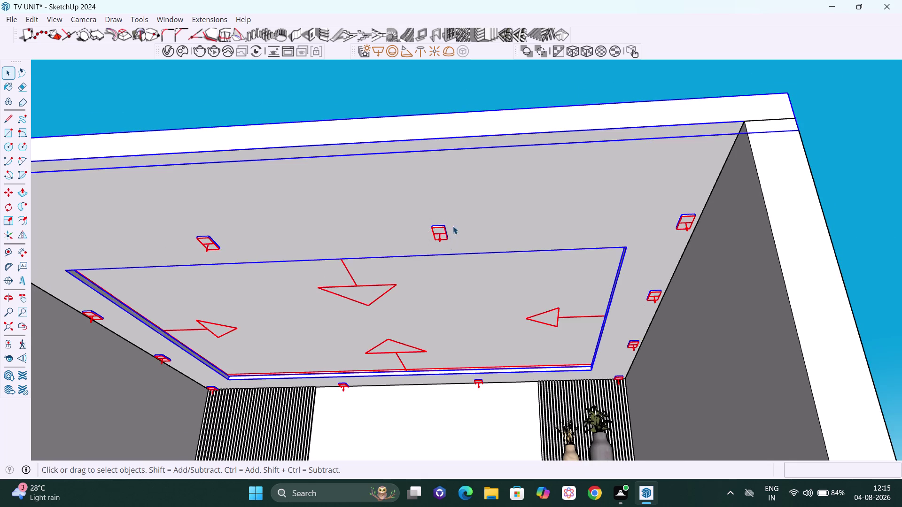
middle_drag(454, 224, 457, 192)
double_click(456, 187)
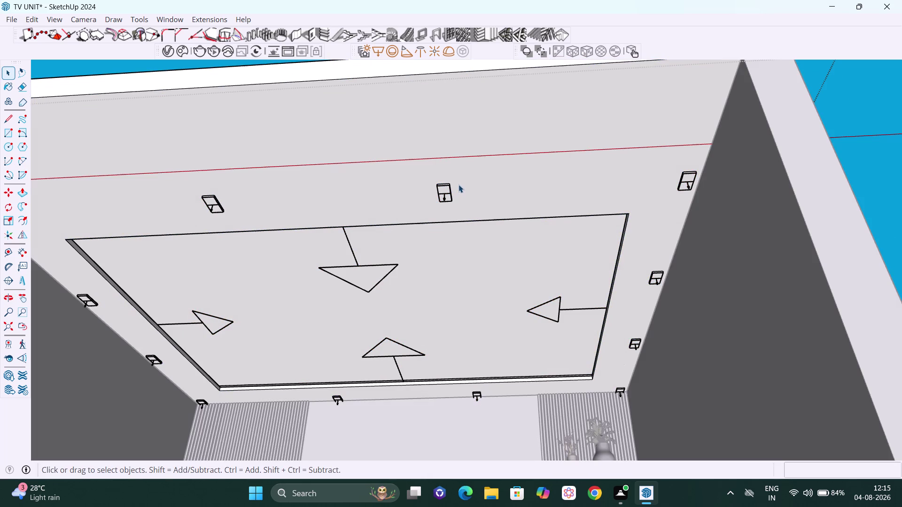
middle_drag(458, 178, 462, 177)
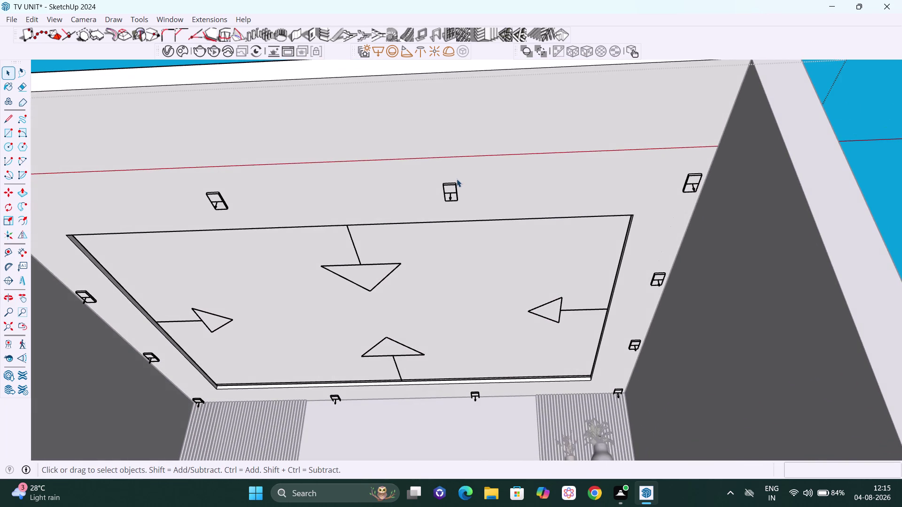
drag(461, 173, 434, 206)
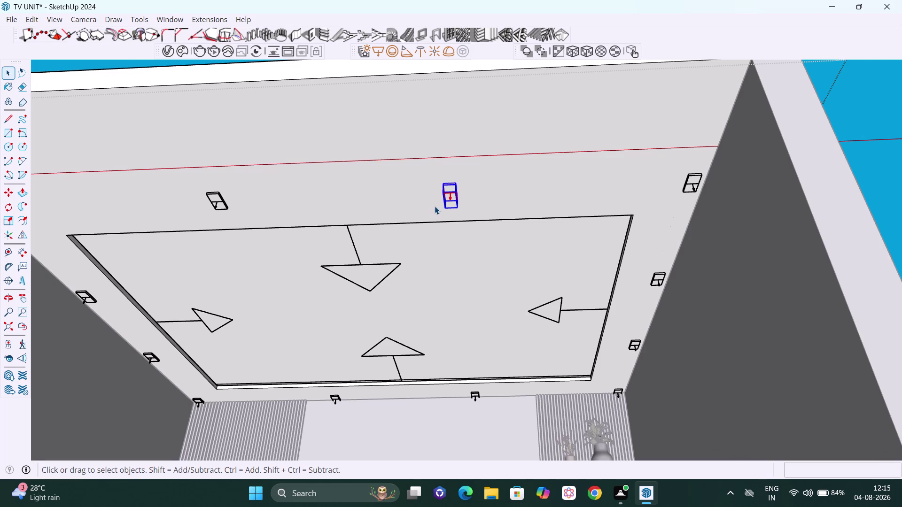
Orbit to an oblique view and pick a ceiling light near the red axis line.
scroll(down, 3)
middle_drag(416, 209, 419, 209)
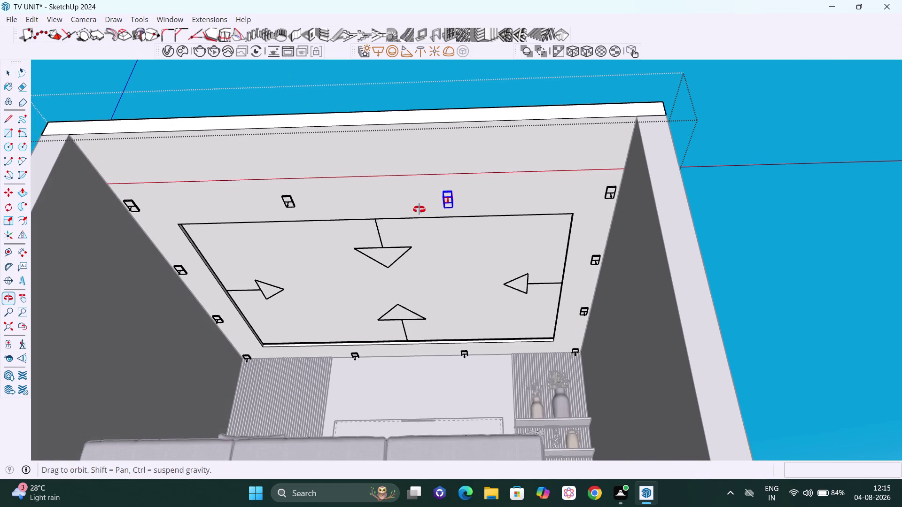
middle_drag(419, 210, 507, 249)
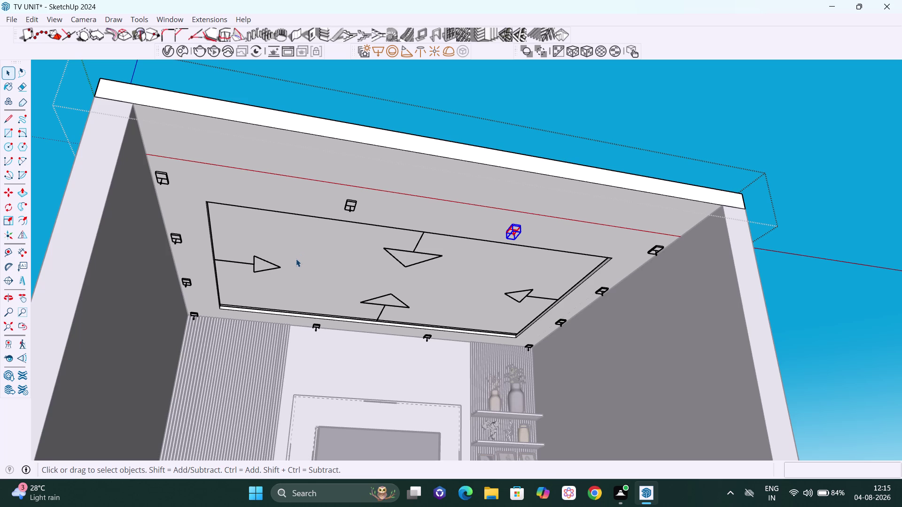
middle_drag(385, 223, 362, 220)
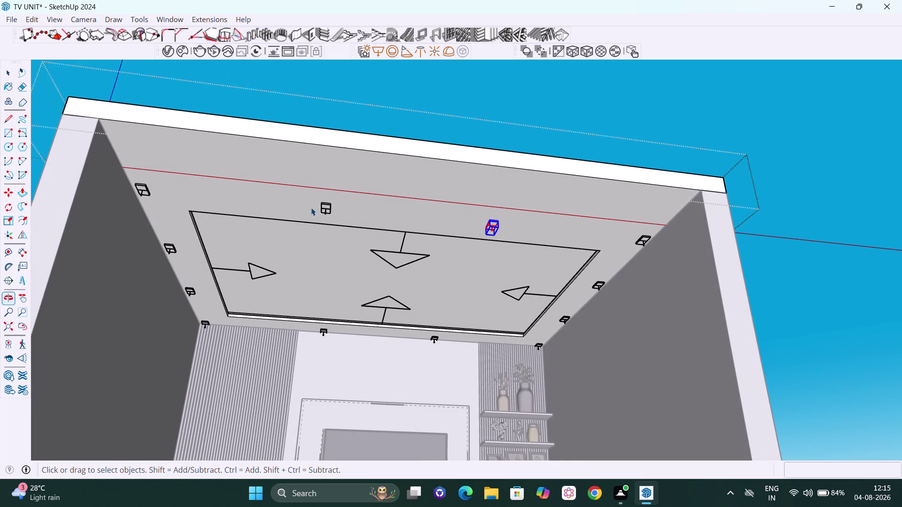
scroll(up, 3)
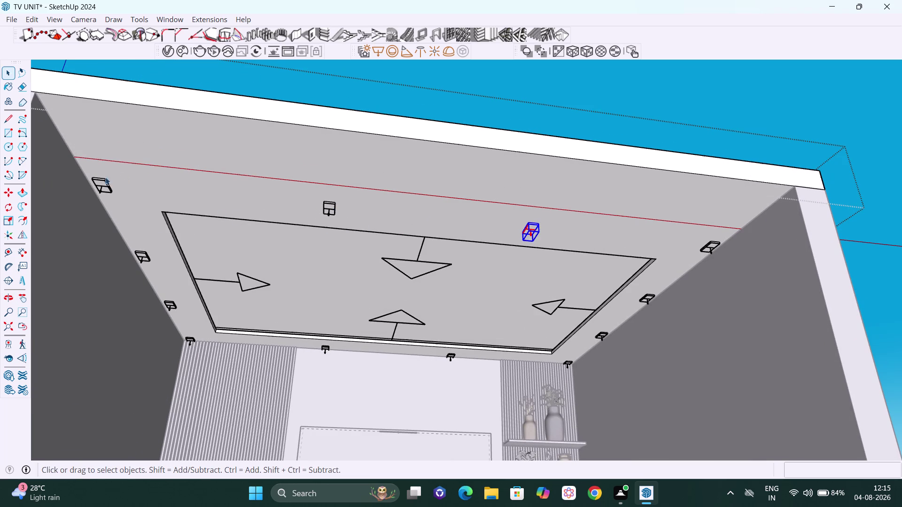
drag(341, 201, 317, 200)
drag(316, 200, 315, 218)
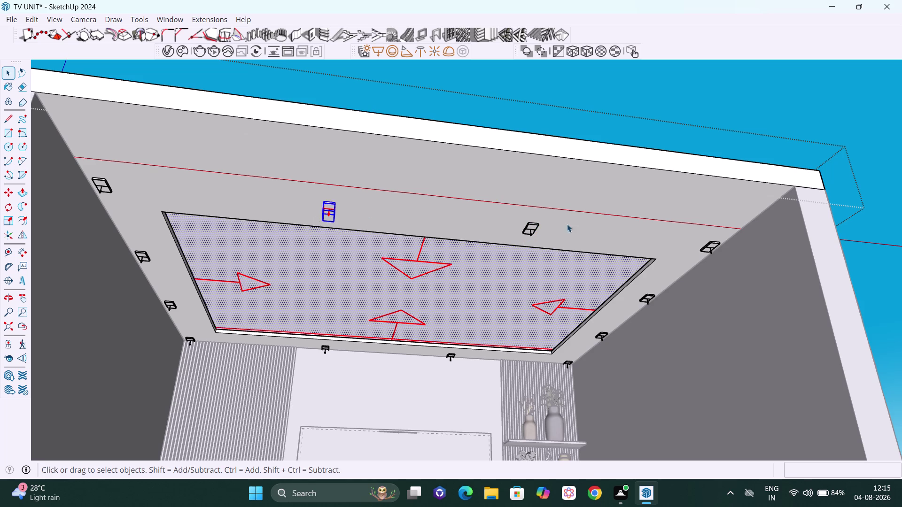
Select the right-end, left-end and middle lights along the red line together.
middle_drag(740, 224, 664, 203)
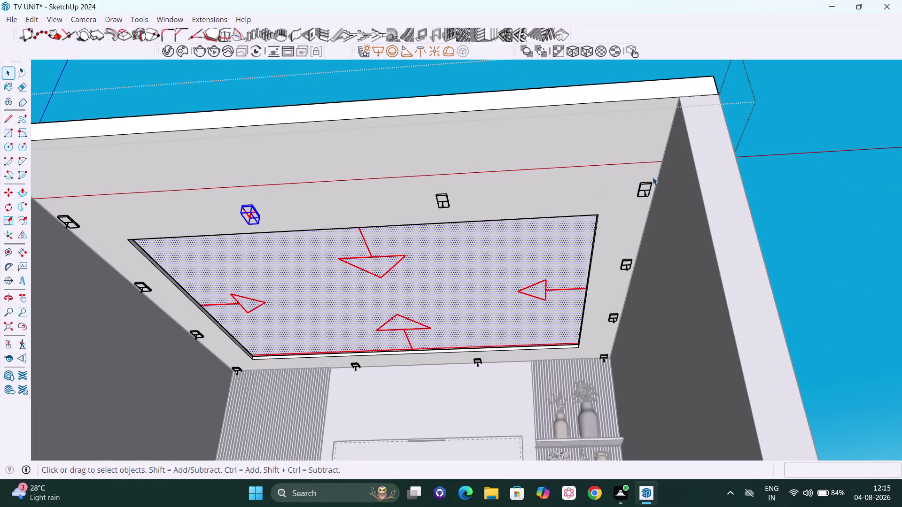
drag(652, 177, 633, 197)
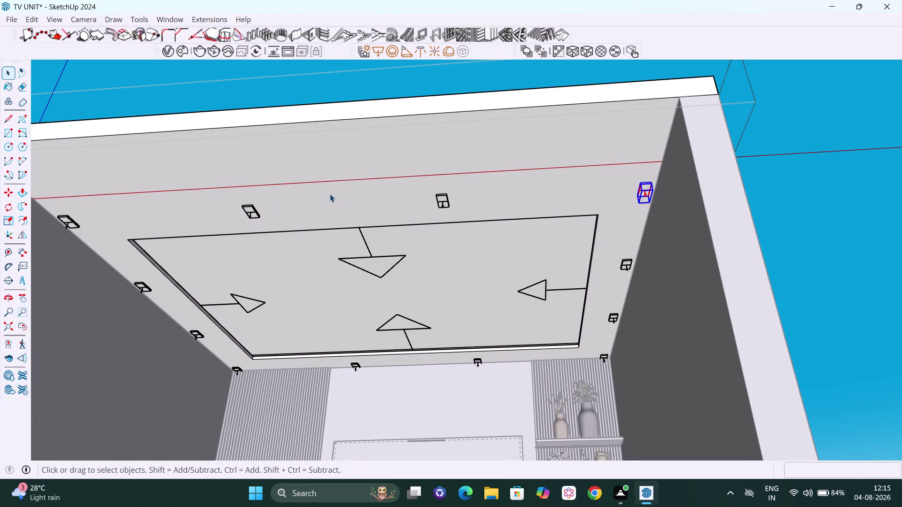
drag(450, 189, 427, 202)
drag(427, 202, 428, 204)
drag(254, 196, 235, 212)
drag(236, 212, 244, 220)
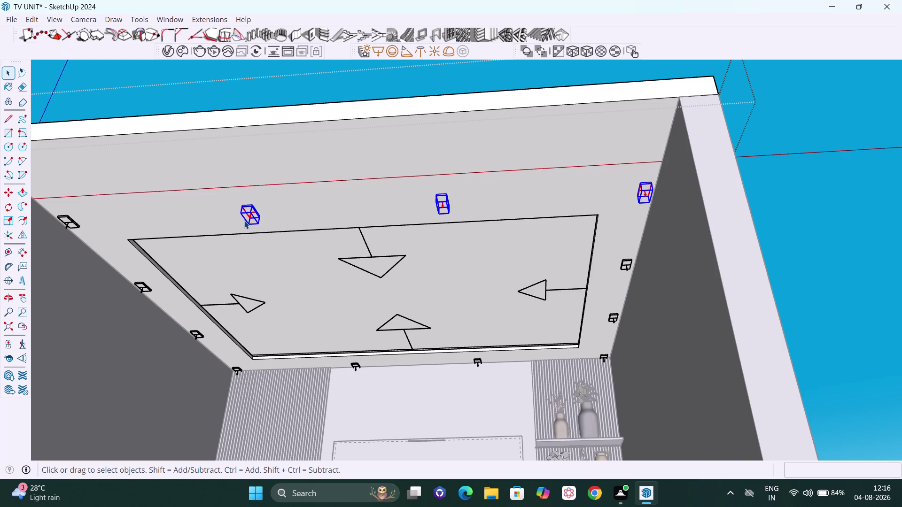
scroll(down, 3)
middle_drag(356, 187, 371, 175)
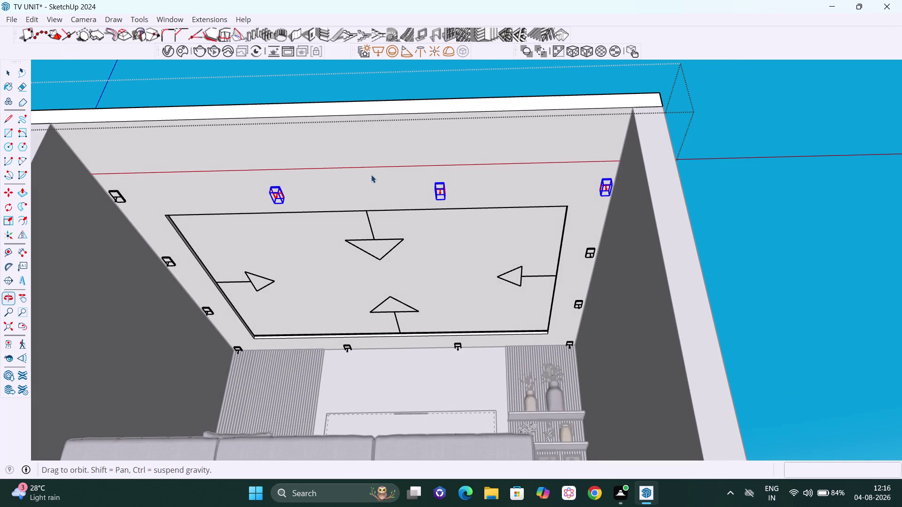
key(m)
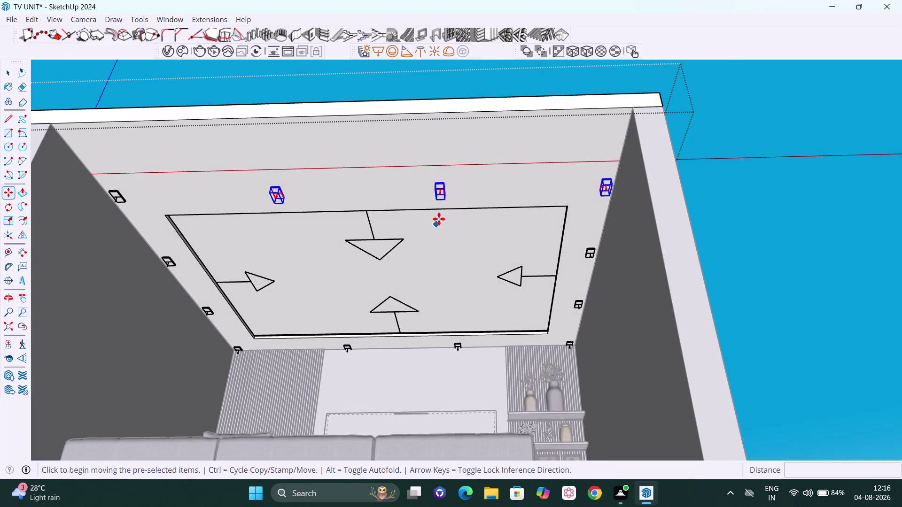
Move the three lights from a corner base point a few inches along red.
key(Left)
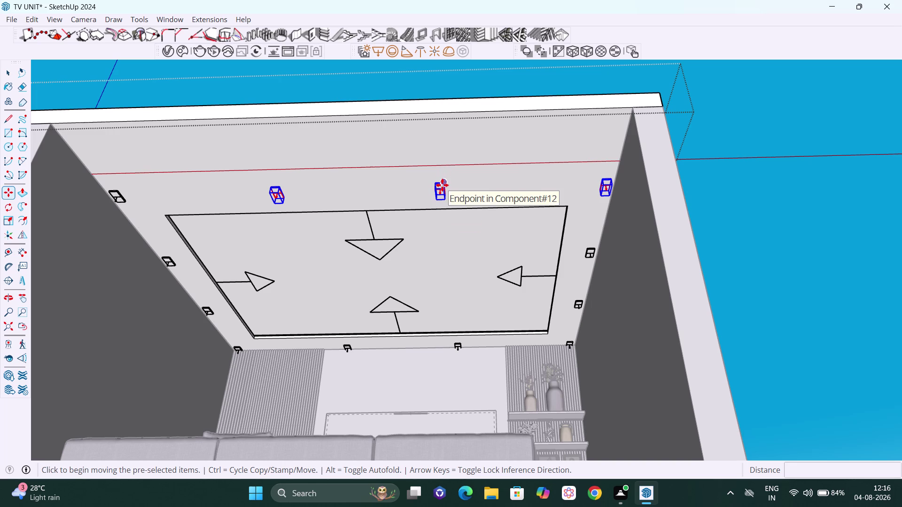
click(442, 185)
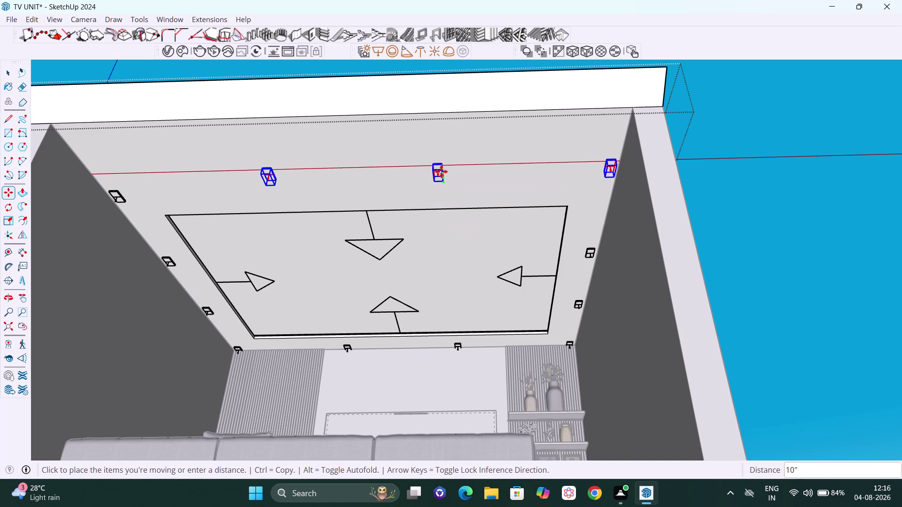
key(Escape)
scroll(up, 3)
scroll(up, 3)
middle_drag(443, 202, 443, 184)
scroll(up, 3)
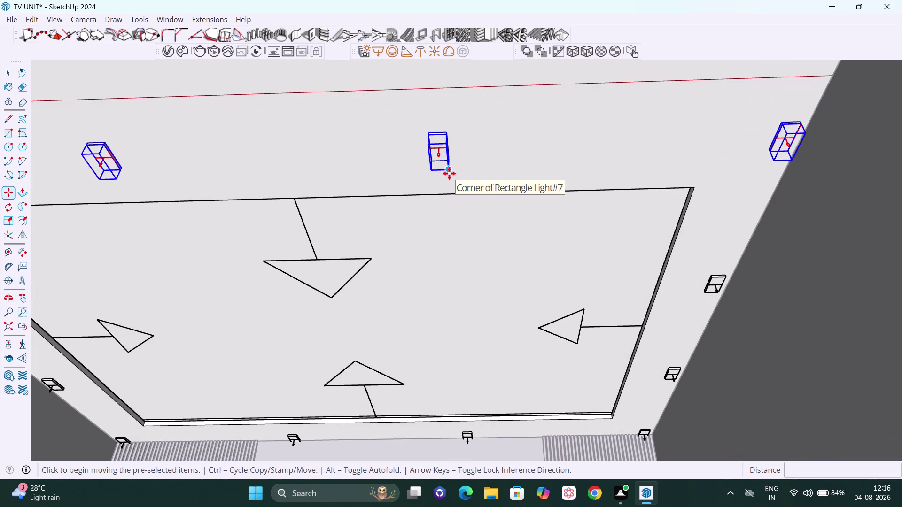
Start a second move, cancel it, and orbit out and back to inspect the ceiling.
click(449, 173)
scroll(down, 3)
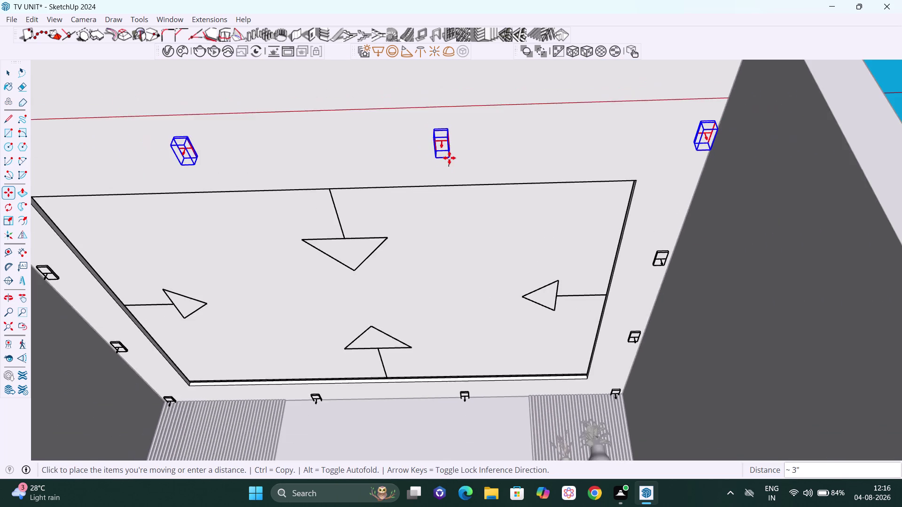
scroll(down, 3)
scroll(down, 3)
scroll(down, 3)
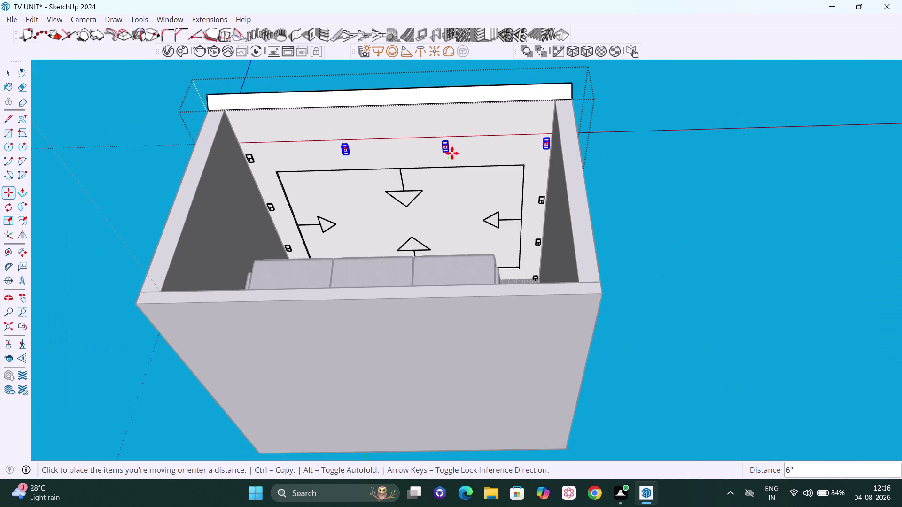
middle_drag(456, 155, 455, 400)
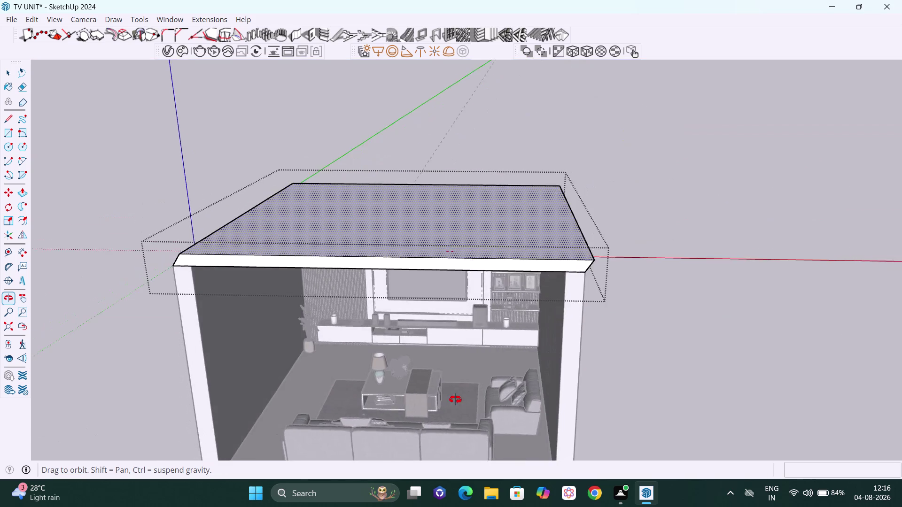
middle_drag(455, 400, 478, 378)
key(Escape)
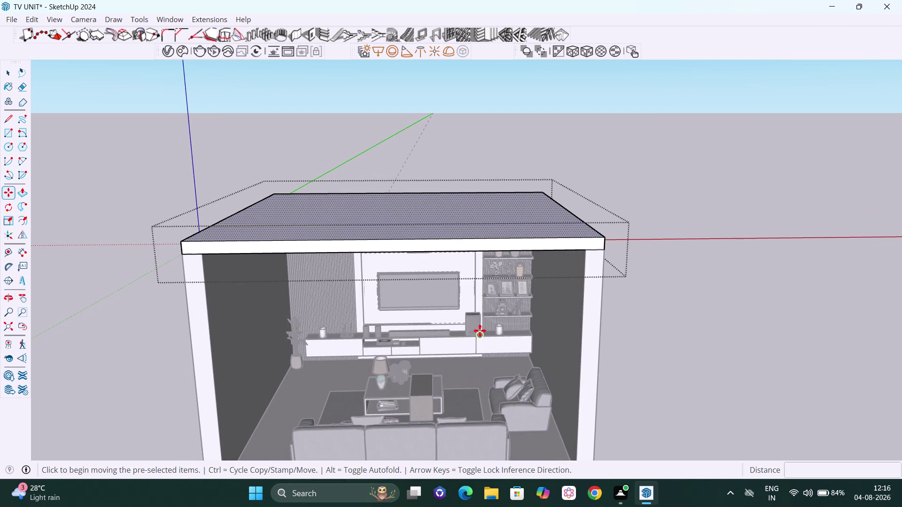
key(space)
drag(684, 313, 684, 308)
middle_drag(536, 233, 538, 174)
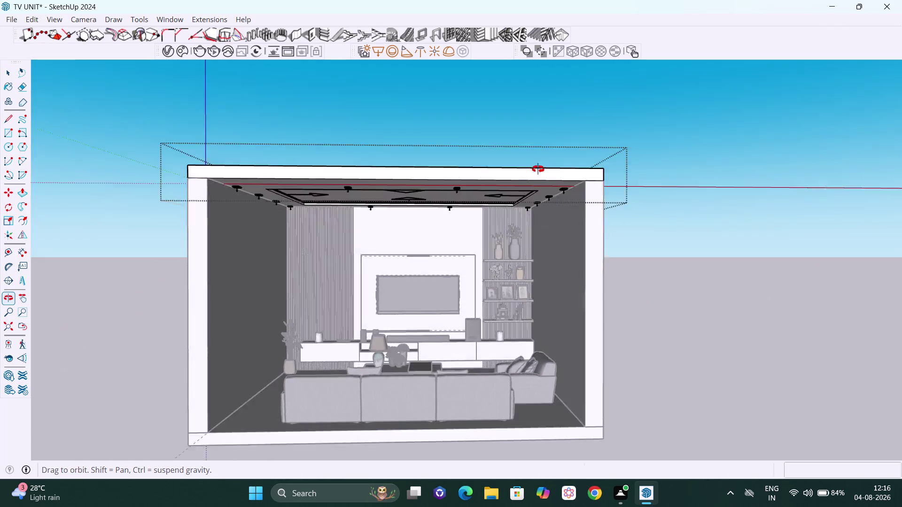
middle_drag(538, 174, 517, 98)
scroll(up, 3)
scroll(up, 3)
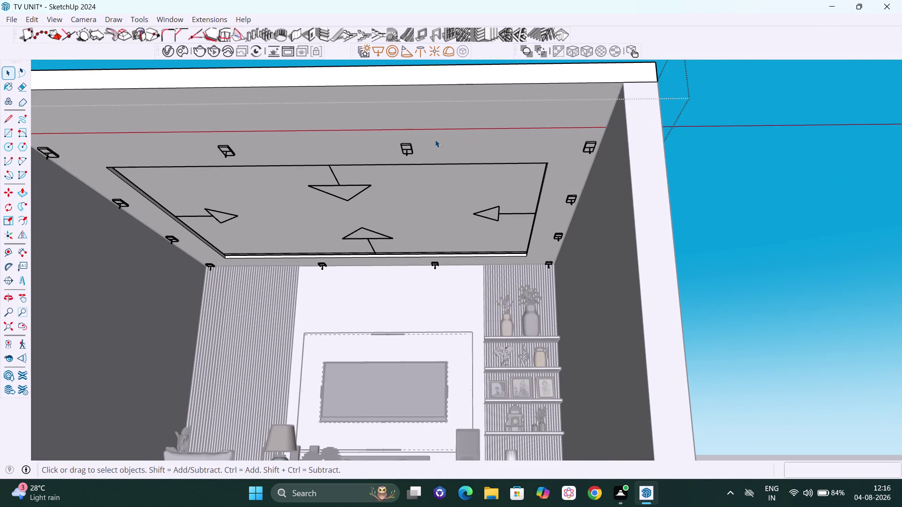
Single out the middle border light near the red axis and zoom in on it.
click(410, 151)
scroll(up, 3)
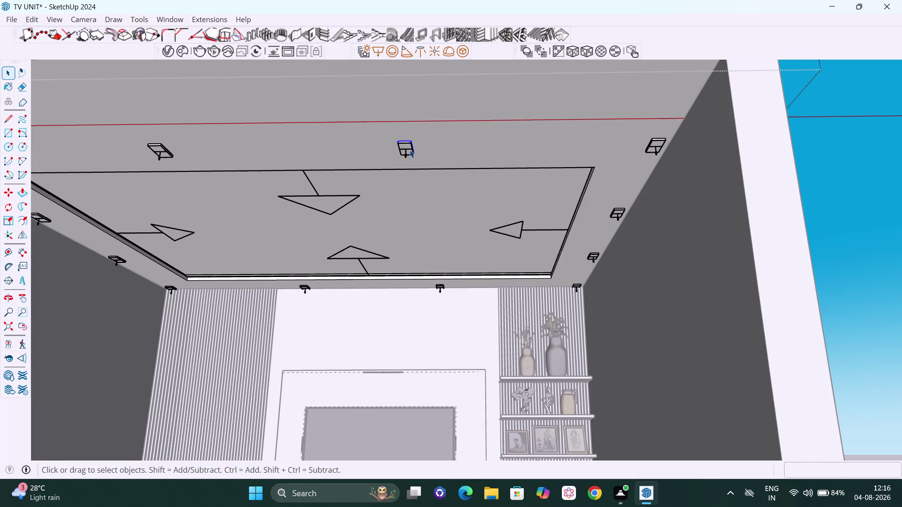
triple_click(409, 148)
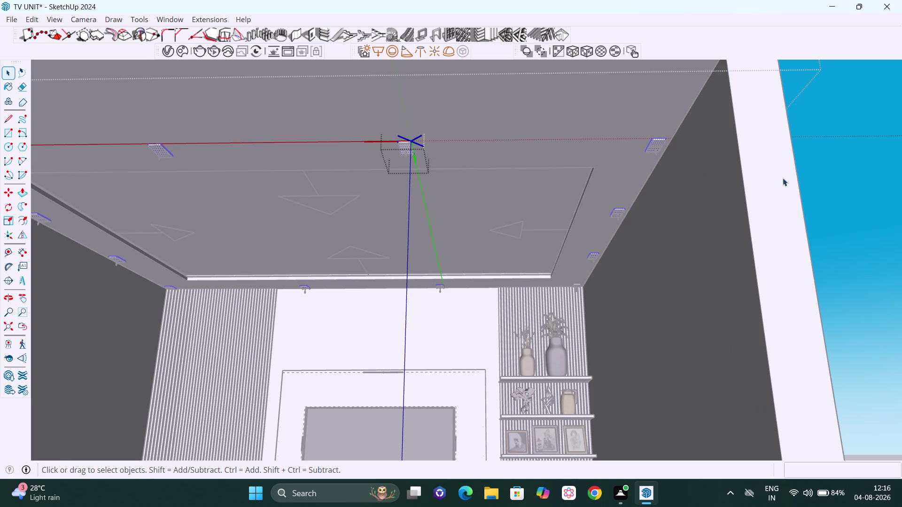
click(870, 176)
click(407, 142)
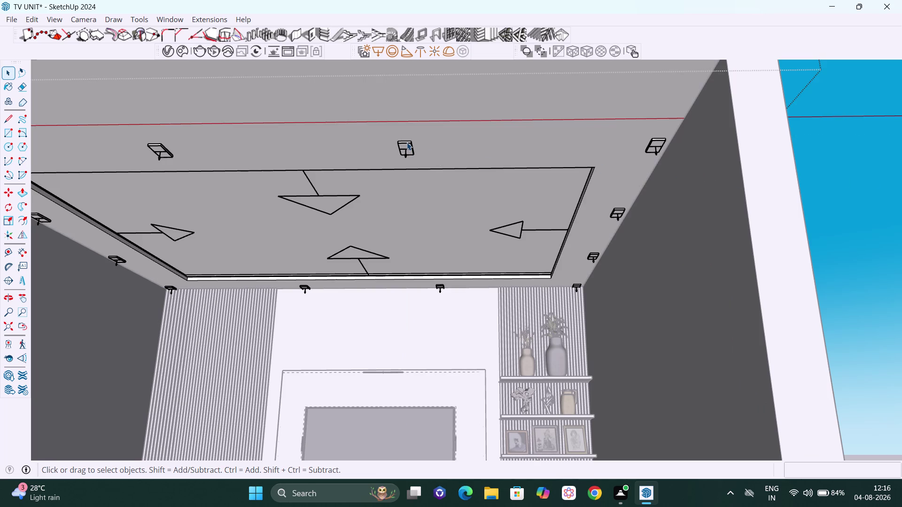
scroll(up, 3)
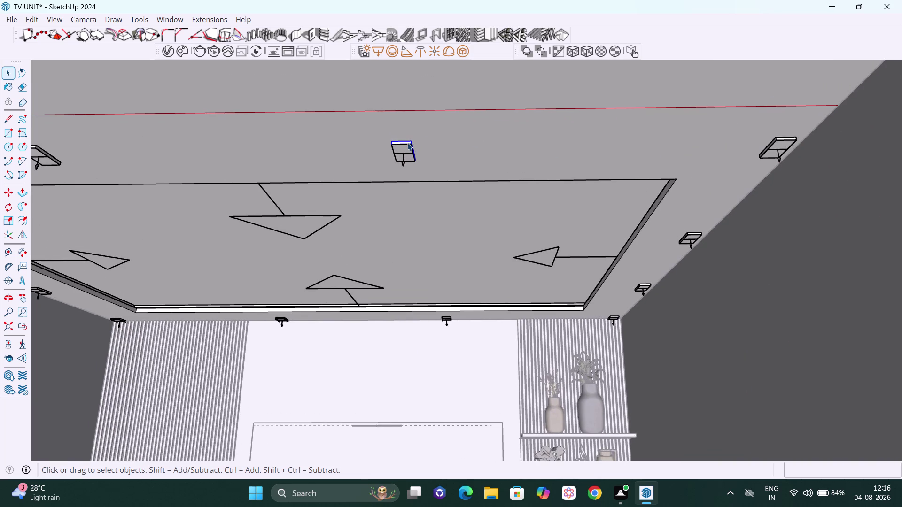
middle_drag(408, 144, 394, 144)
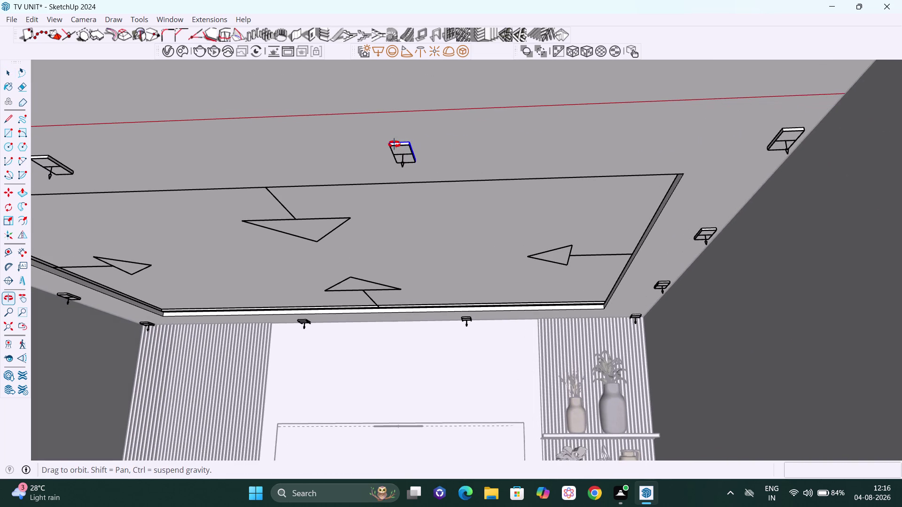
middle_drag(394, 144, 394, 149)
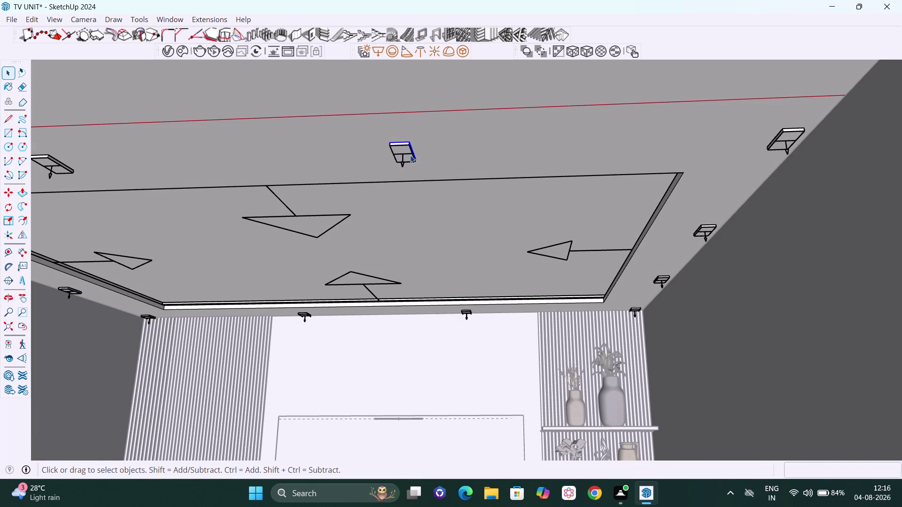
key(q)
click(389, 146)
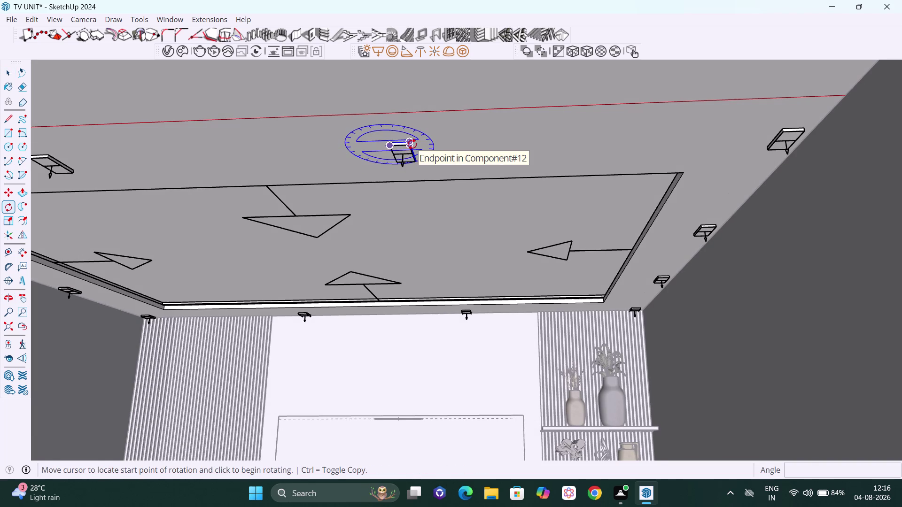
click(412, 145)
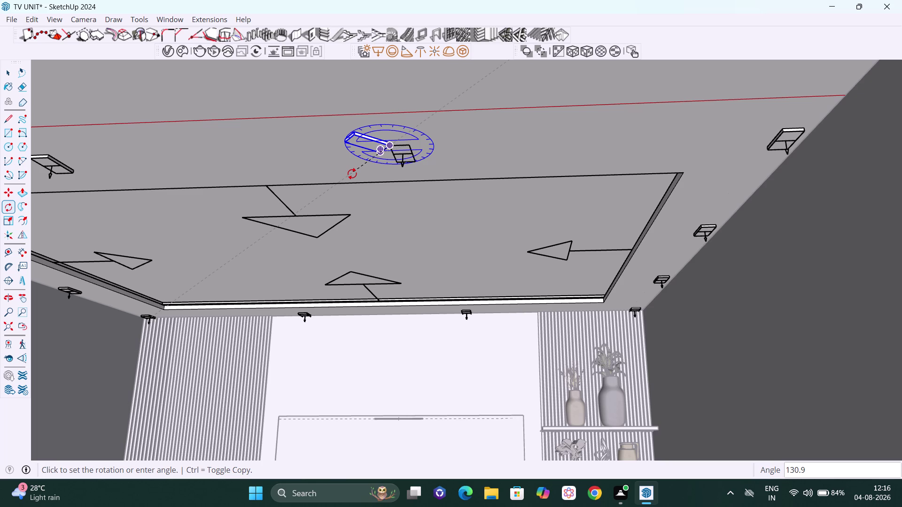
text(90)
key(Return)
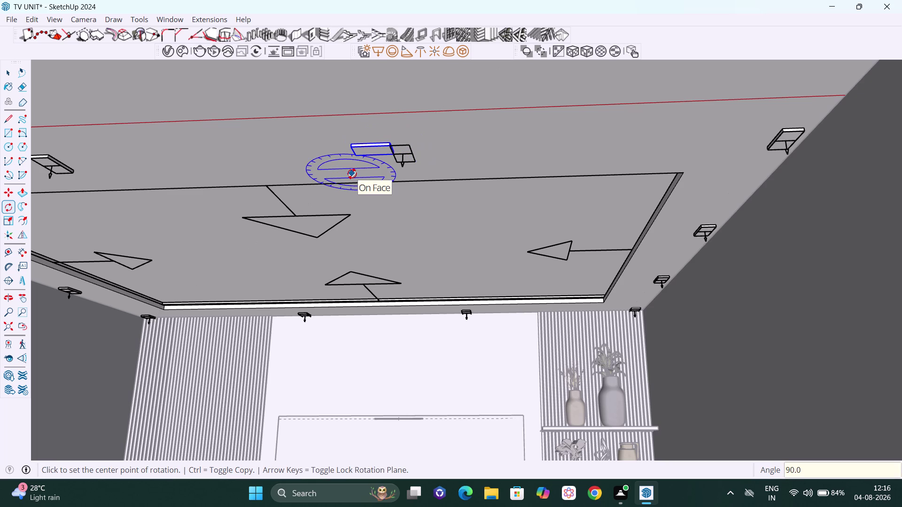
key(space)
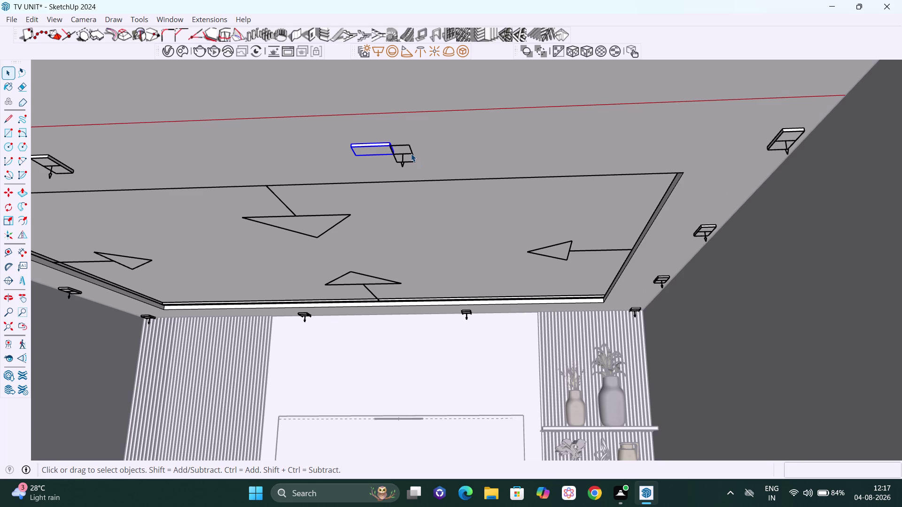
click(411, 154)
key(q)
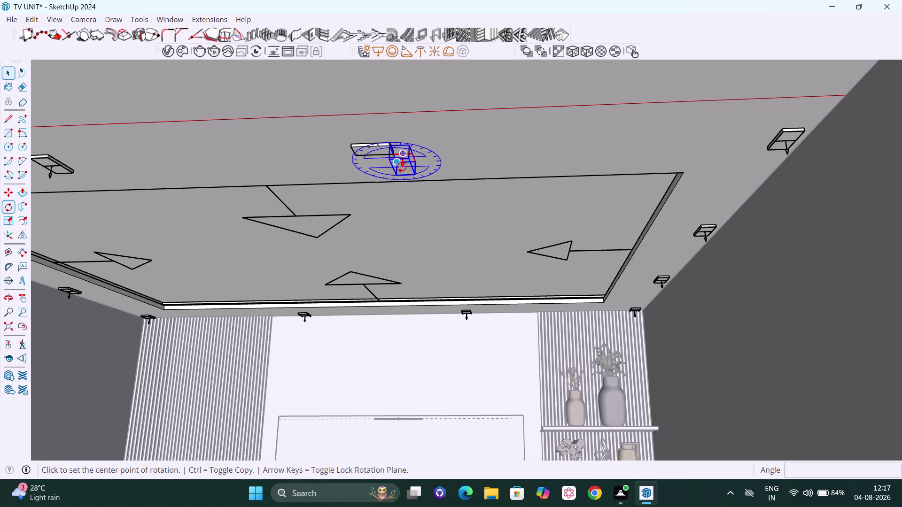
click(390, 147)
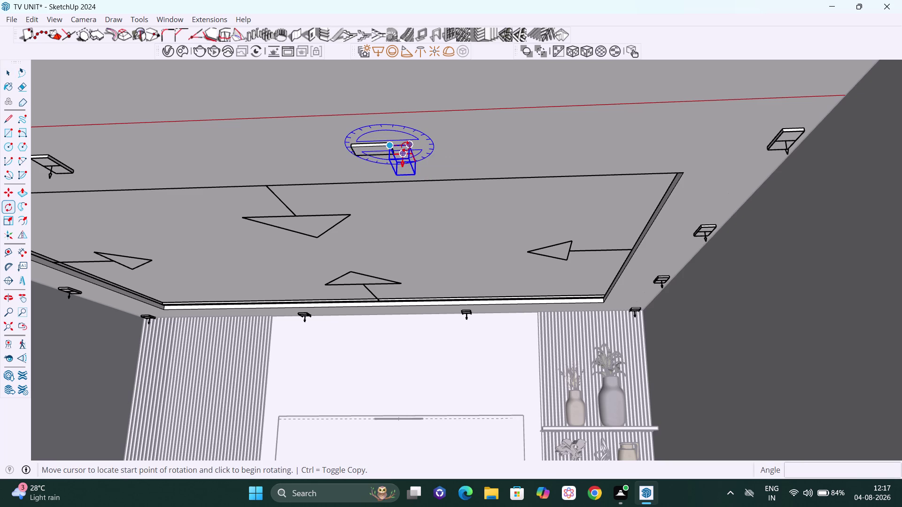
click(408, 146)
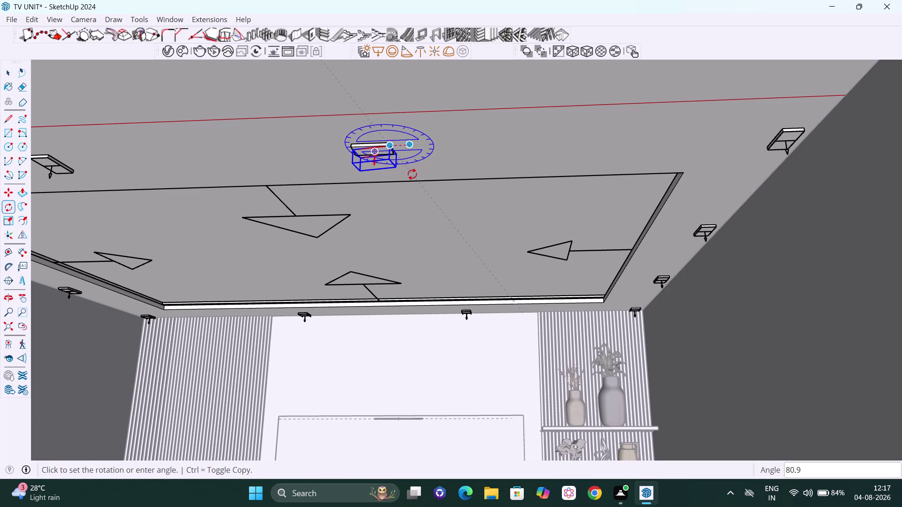
text(90)
key(Return)
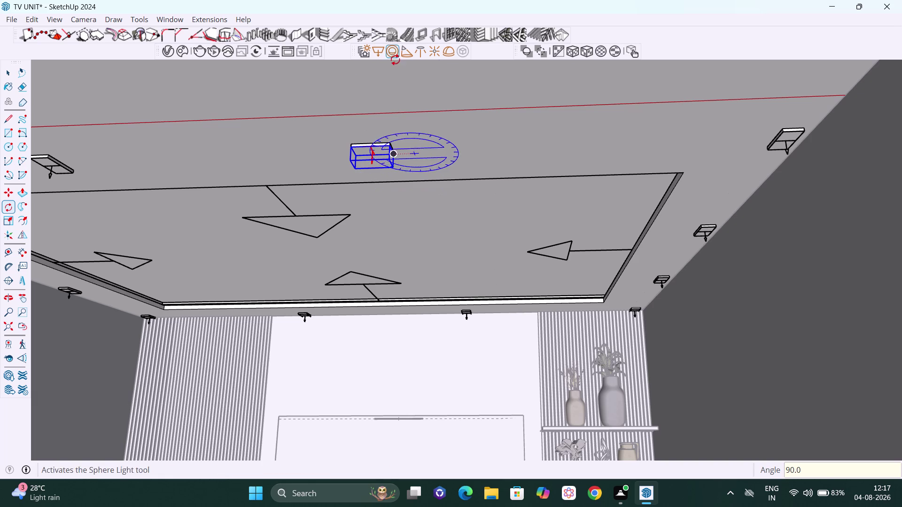
key(space)
scroll(down, 3)
click(748, 161)
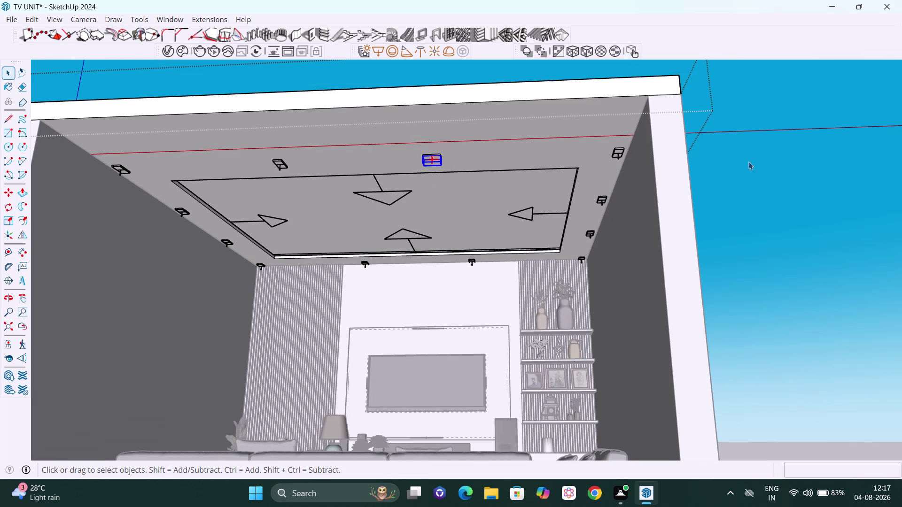
scroll(up, 3)
scroll(up, 3)
scroll(down, 3)
scroll(down, 3)
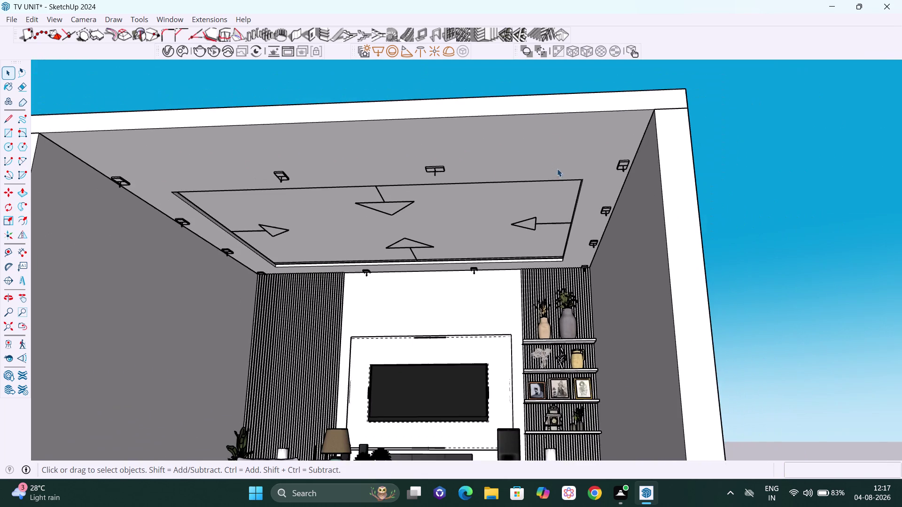
middle_drag(573, 154, 552, 142)
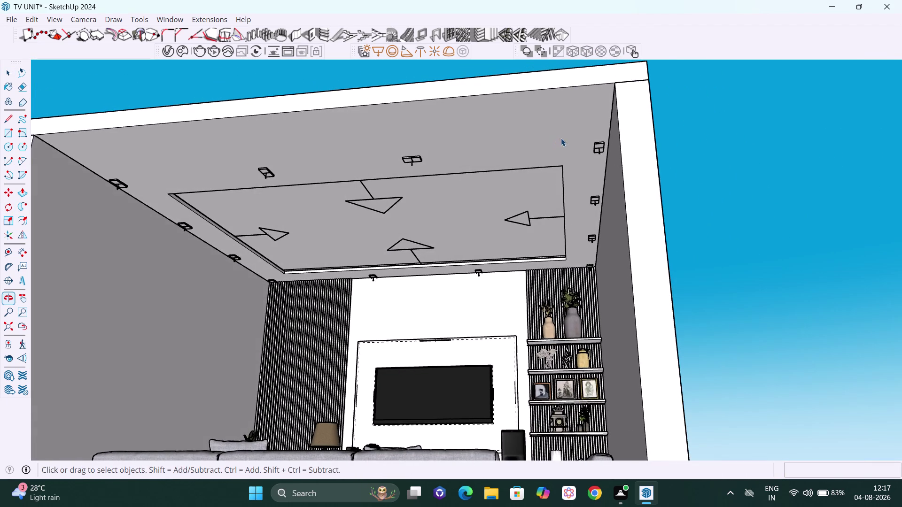
scroll(up, 3)
scroll(up, 3)
middle_click(616, 233)
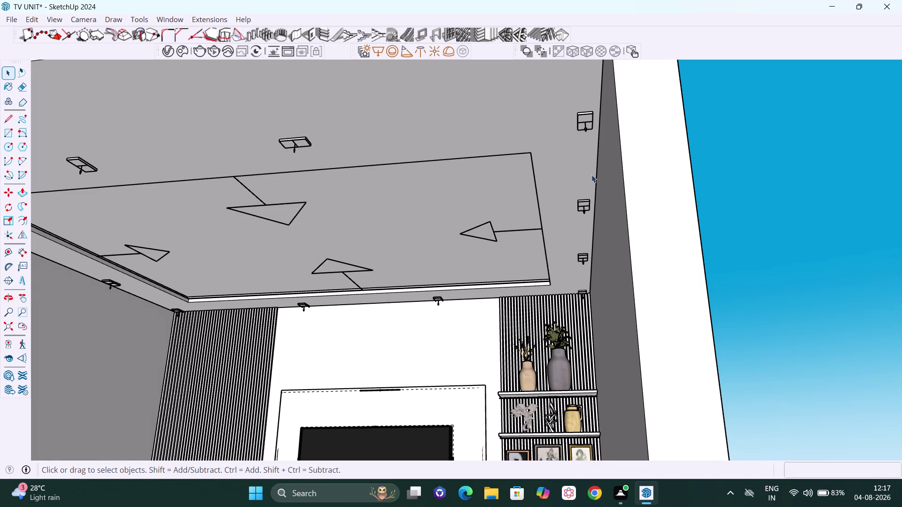
scroll(up, 3)
scroll(up, 3)
scroll(down, 3)
middle_drag(614, 198, 633, 195)
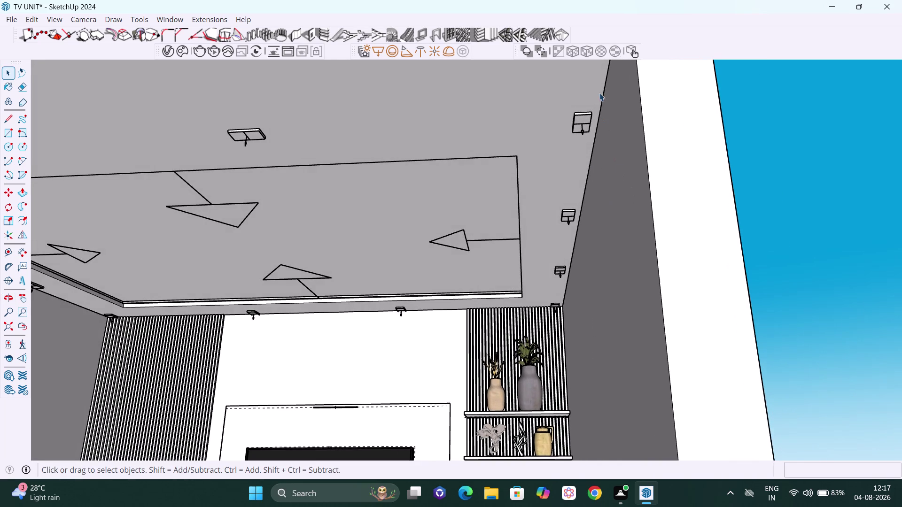
scroll(up, 3)
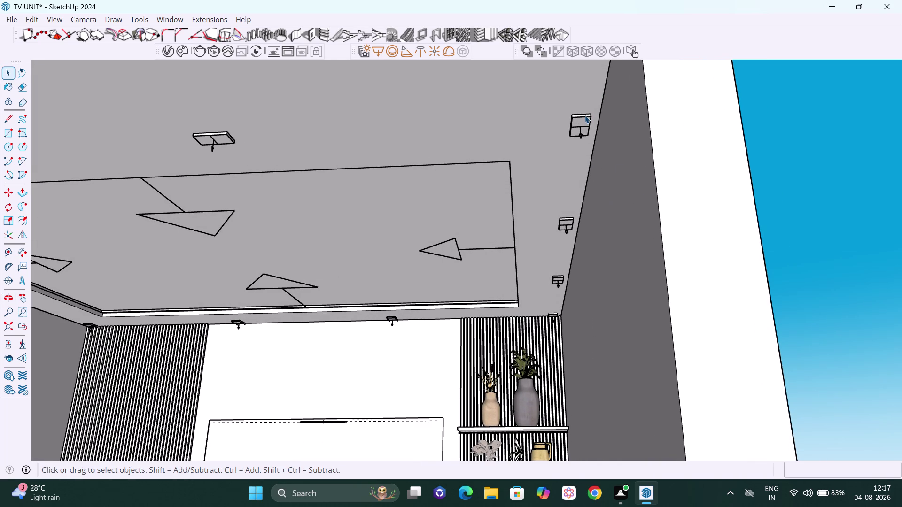
click(585, 115)
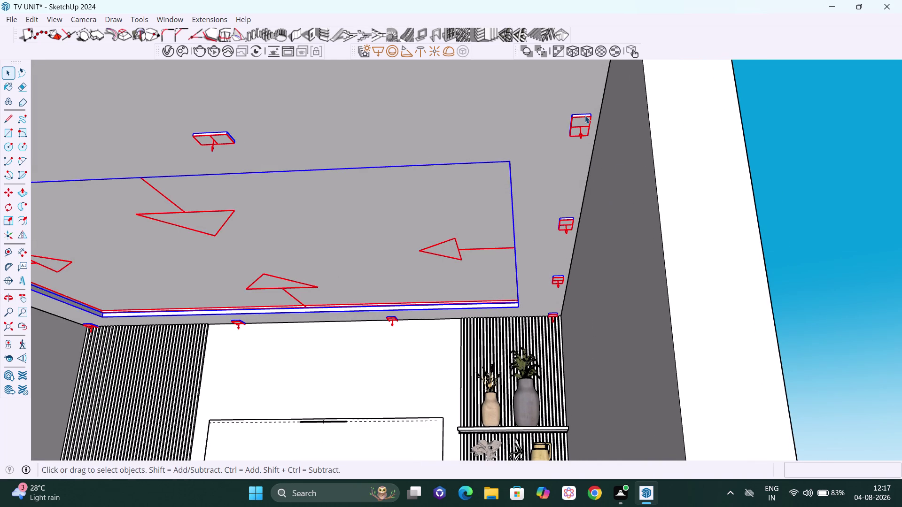
scroll(down, 3)
key(ctrl+z)
key(ctrl+z)
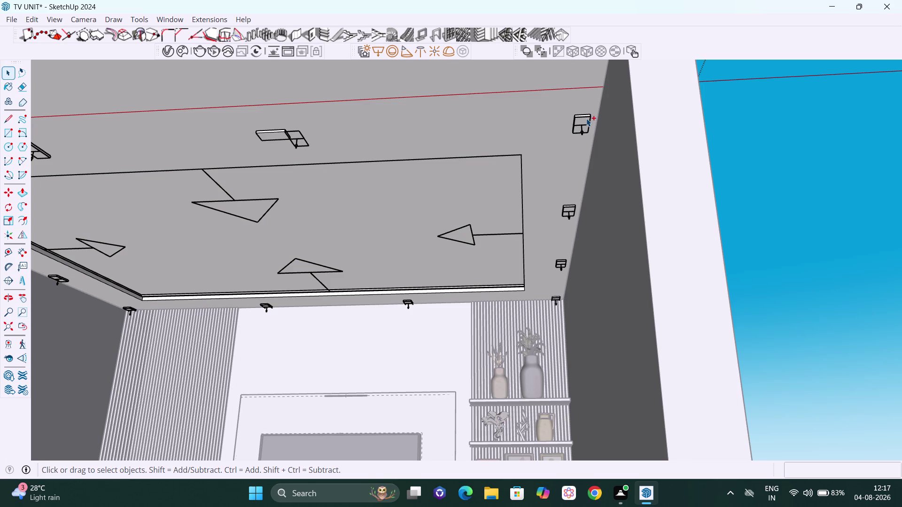
key(ctrl+z)
middle_drag(185, 151, 222, 178)
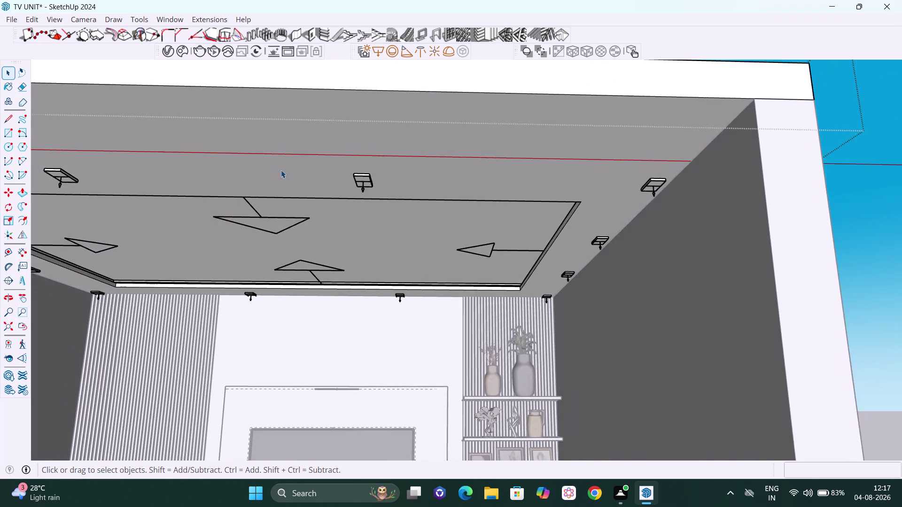
scroll(up, 3)
scroll(up, 3)
click(399, 179)
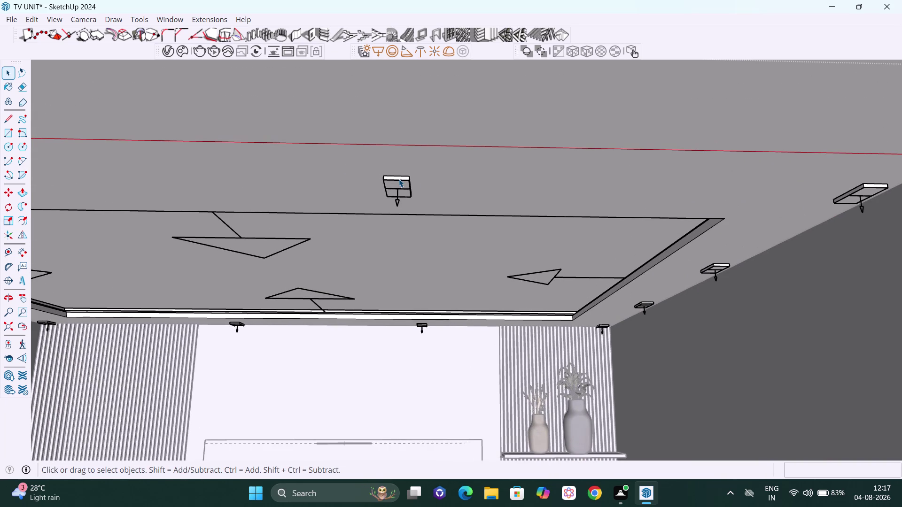
Select all spotlight instances and rotate them 90 degrees about the spotlight.
right_click(399, 179)
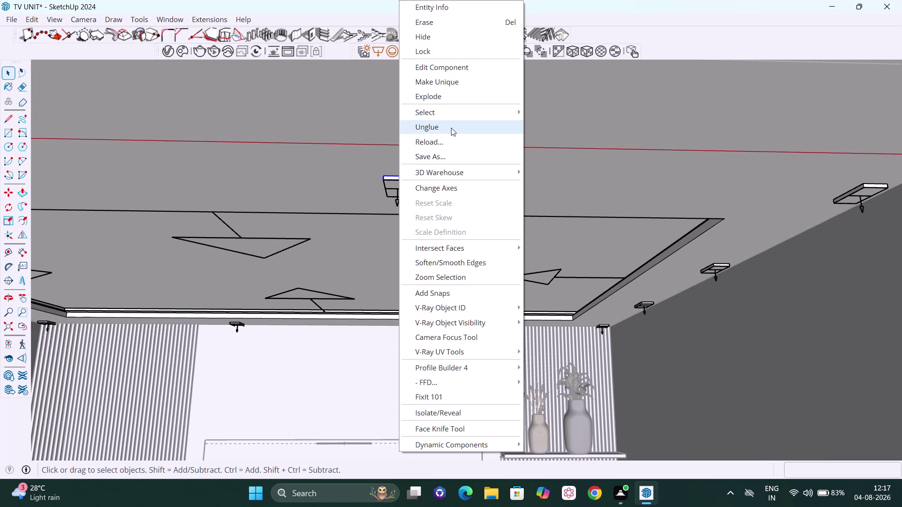
click(456, 111)
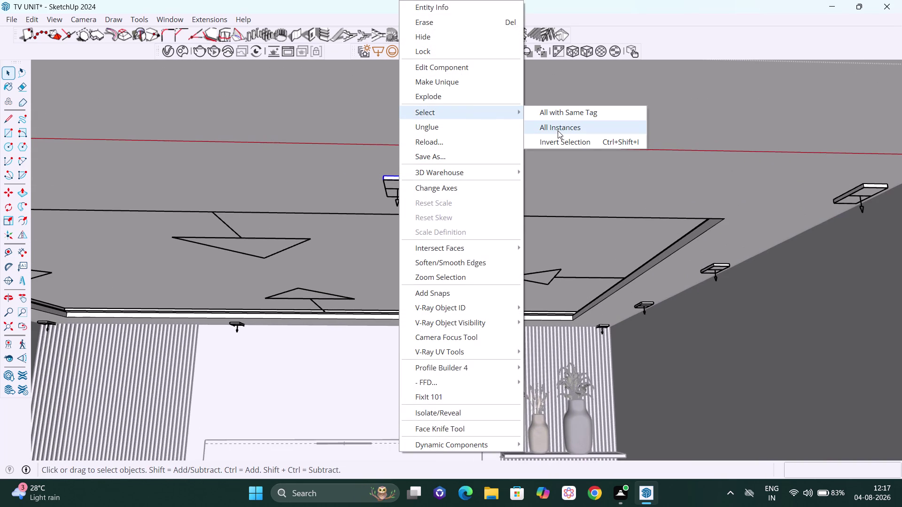
click(557, 130)
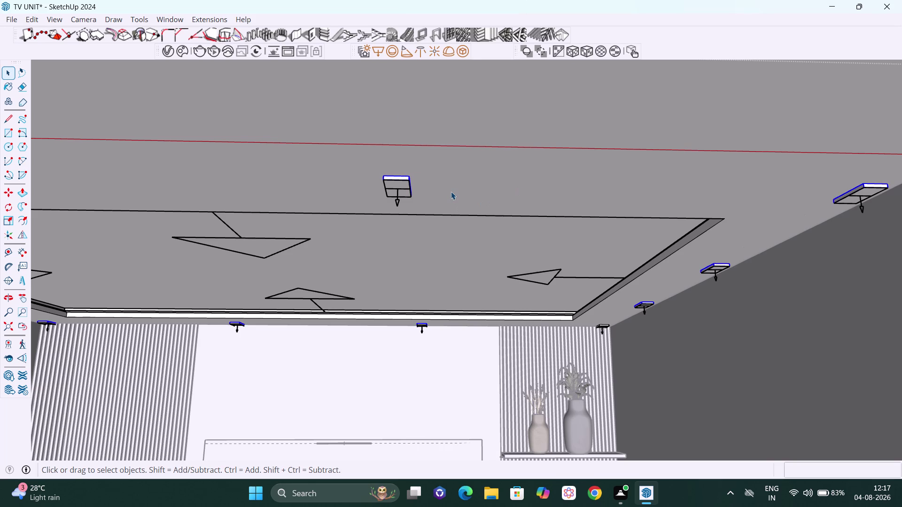
key(q)
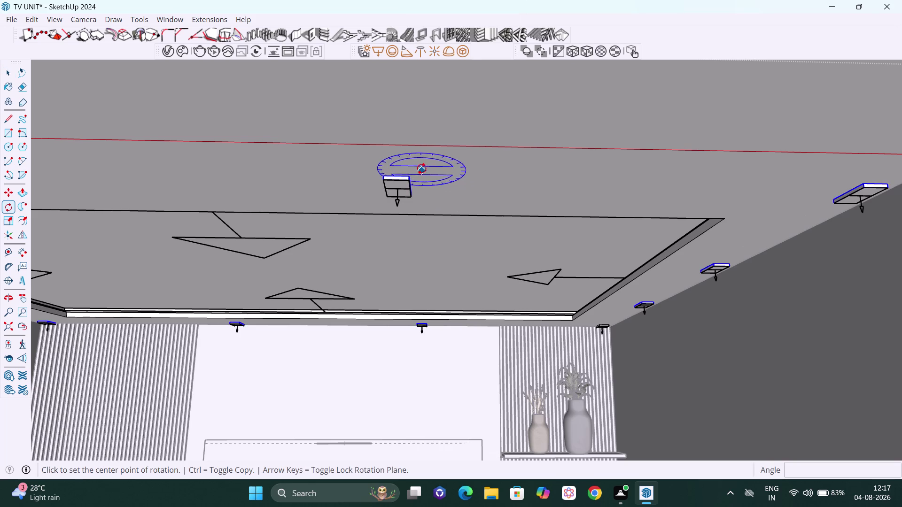
click(388, 176)
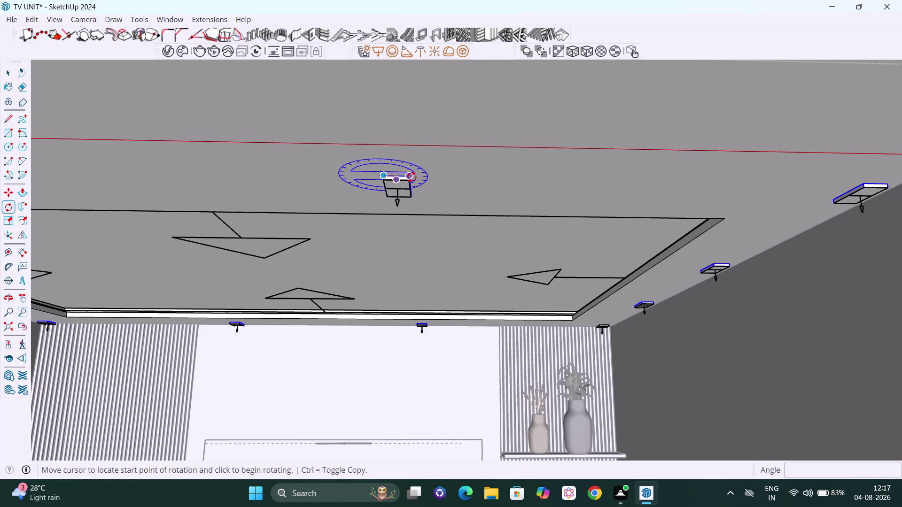
click(410, 176)
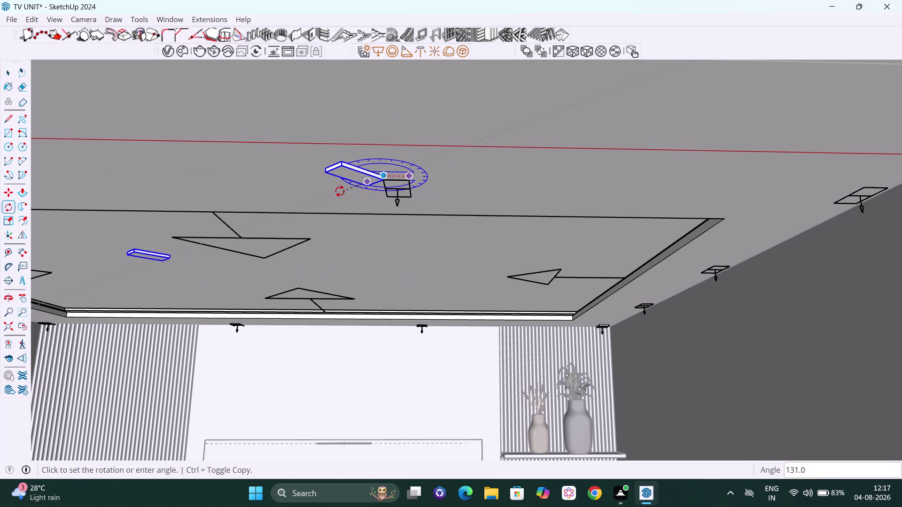
text(9)
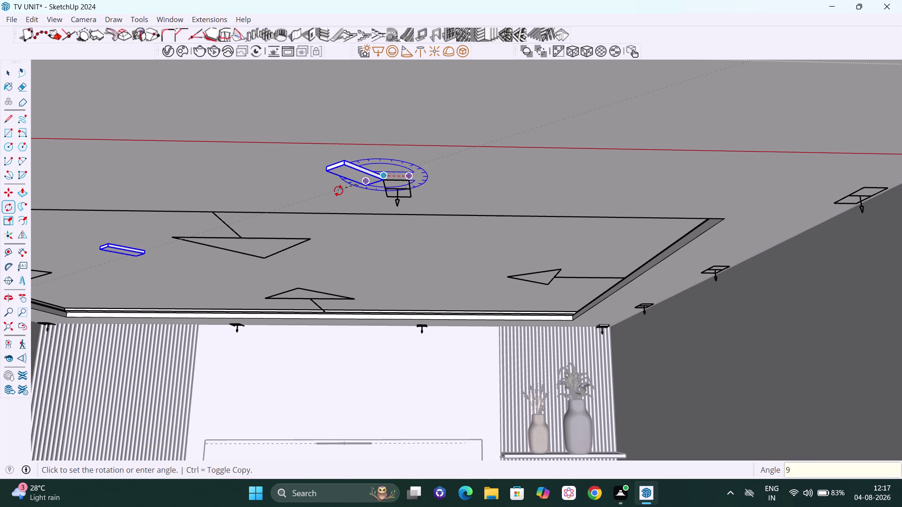
text(0)
key(Return)
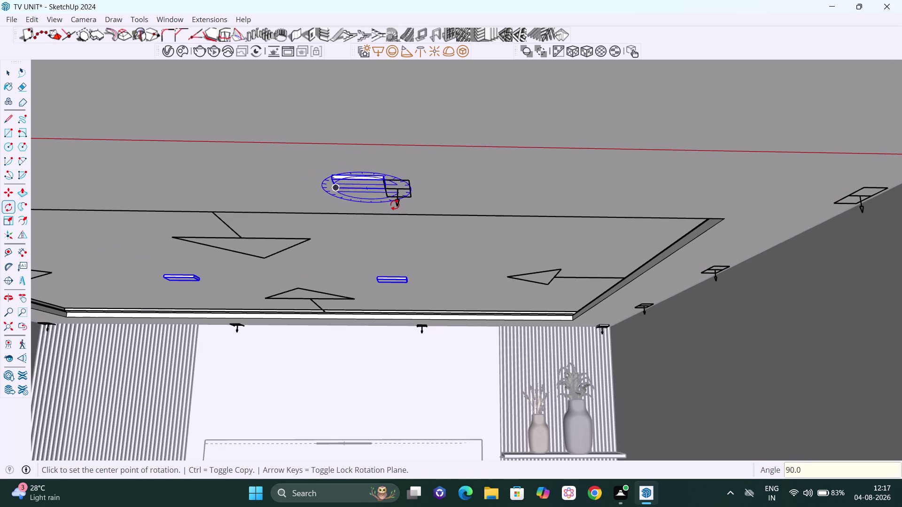
Select a single spotlight and bring up its context menu.
key(space)
click(410, 190)
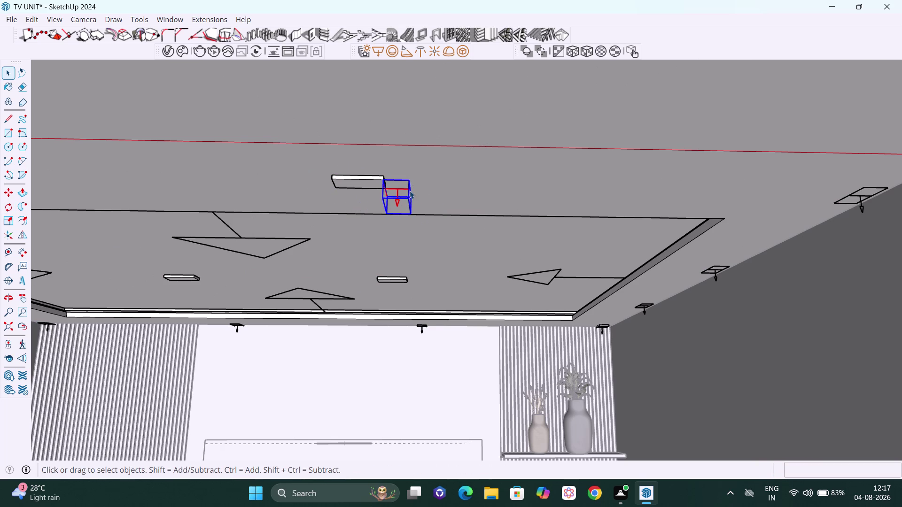
right_click(410, 191)
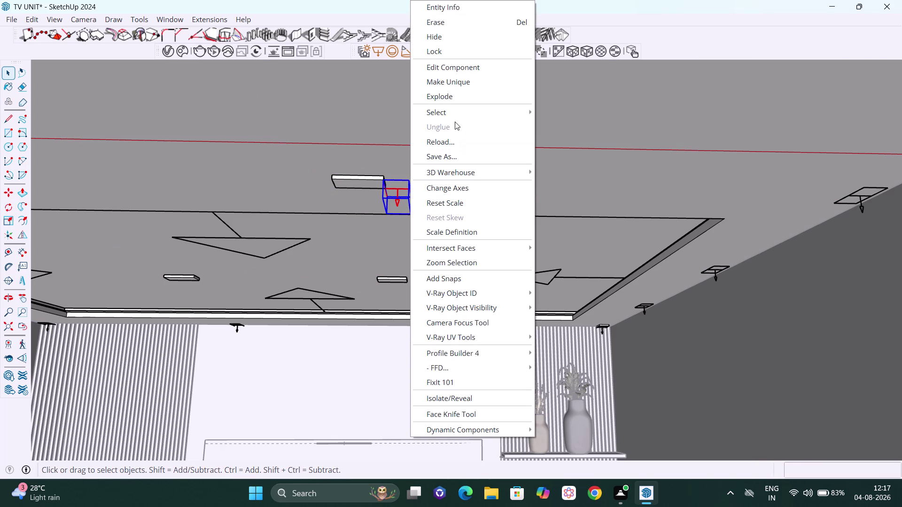
Select every spotlight instance and rotate them 90 degrees so they hang upright.
click(456, 115)
click(551, 133)
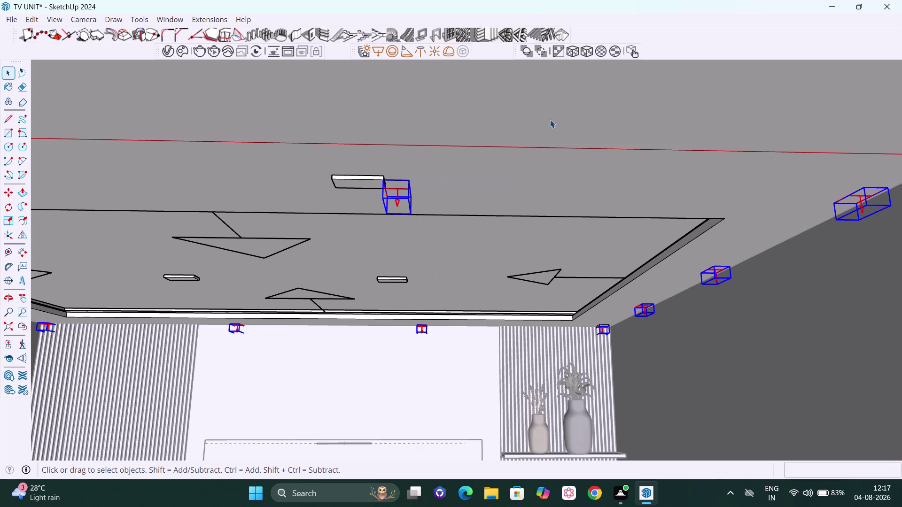
key(q)
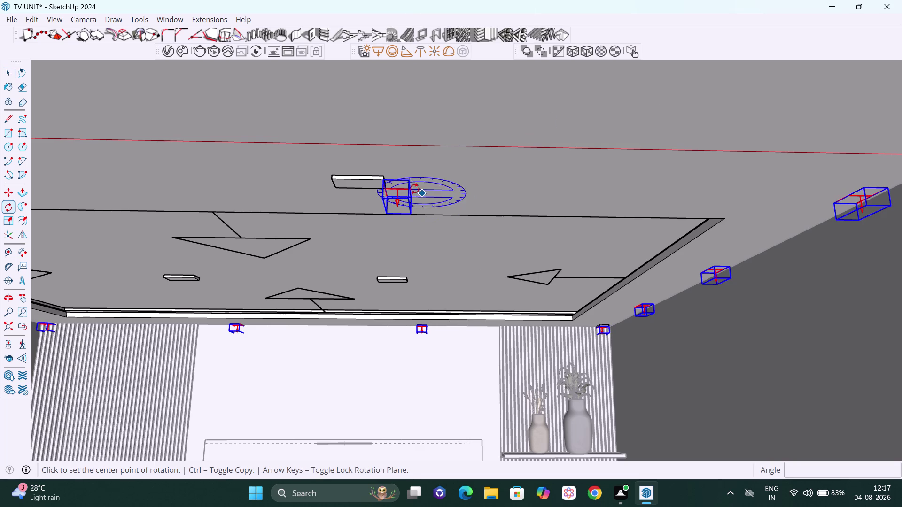
click(383, 181)
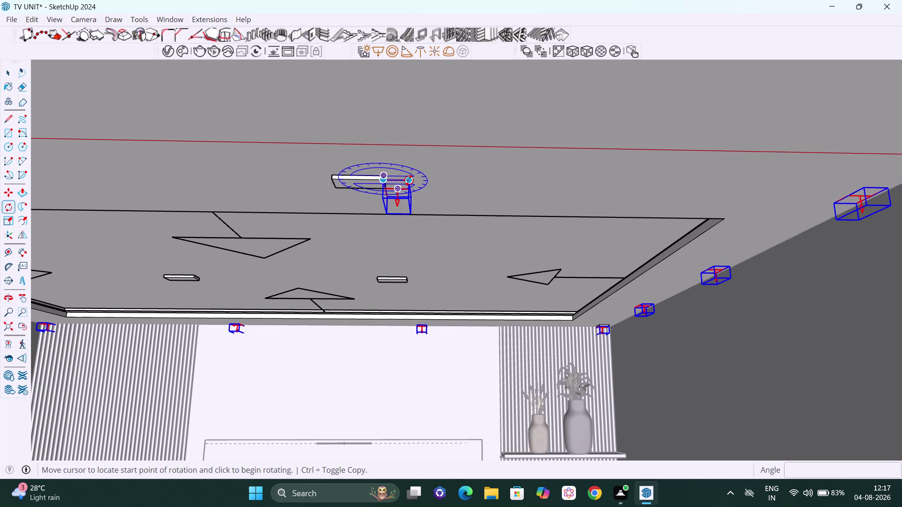
click(408, 180)
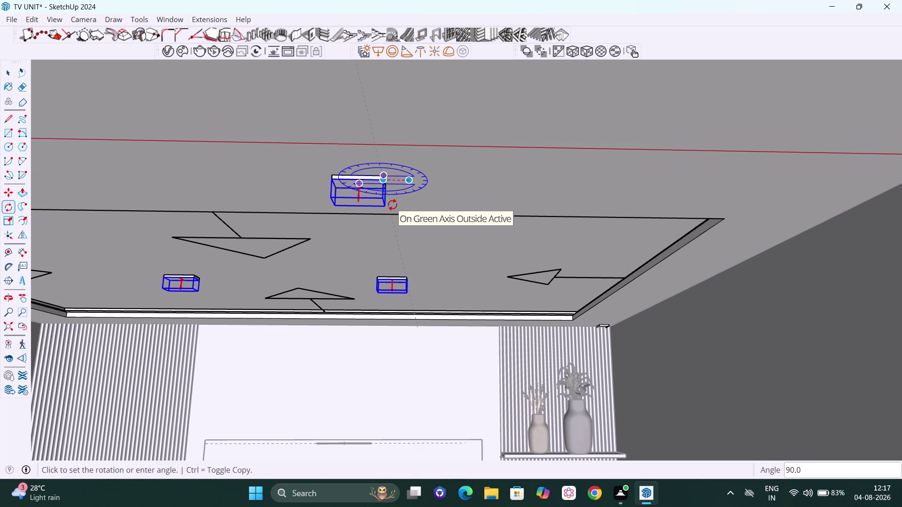
text(90)
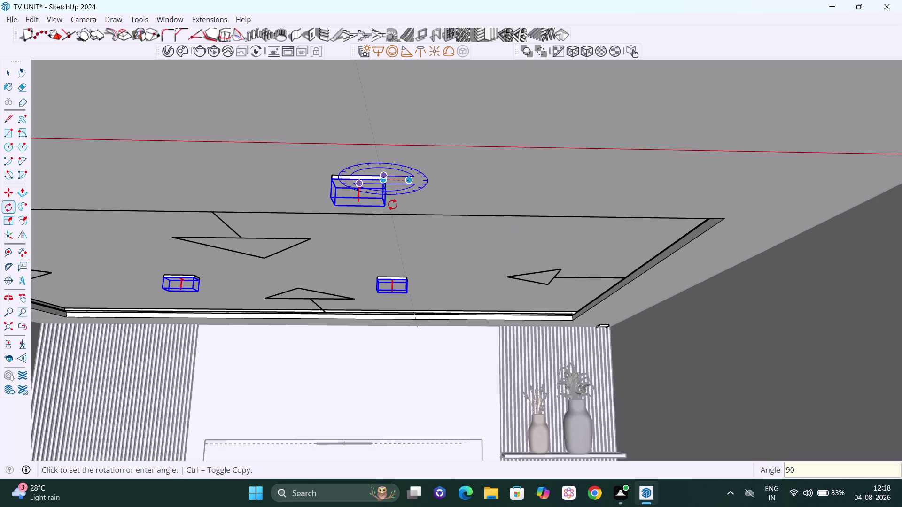
key(Return)
Orbit and zoom to view the ceiling from below, undoing an accidental change.
scroll(down, 3)
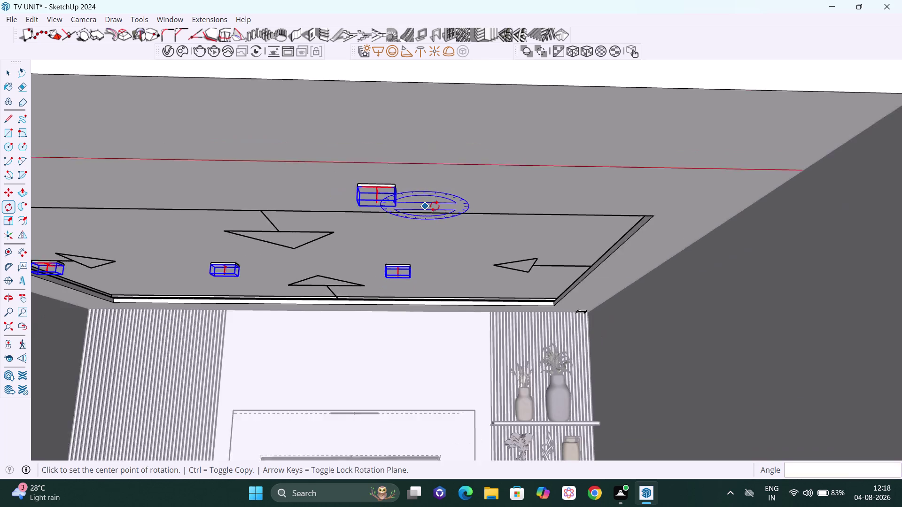
scroll(down, 3)
middle_drag(493, 251, 498, 185)
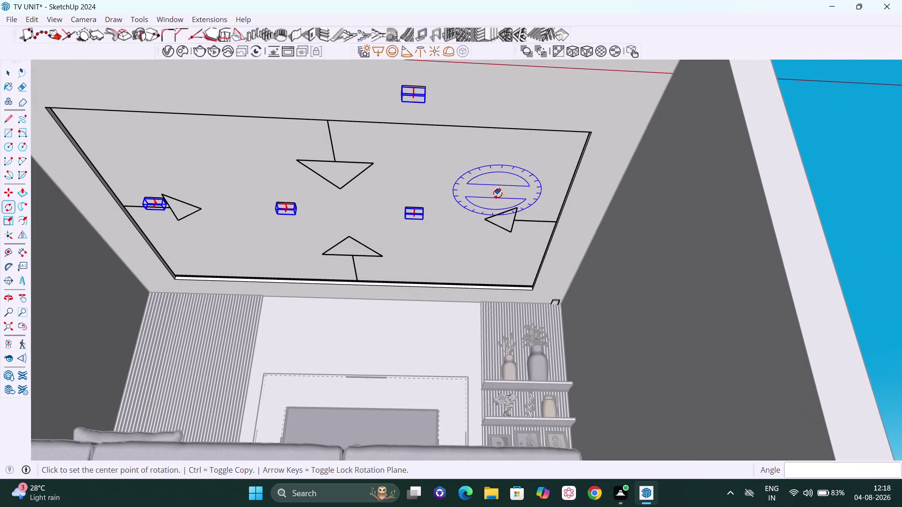
key(space)
scroll(down, 3)
scroll(down, 3)
middle_click(501, 254)
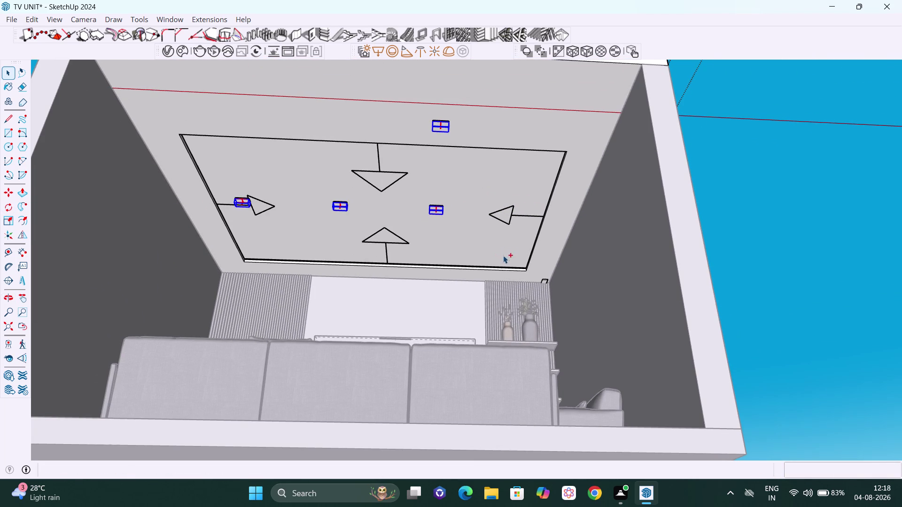
key(ctrl+z)
Reframe the whole ceiling at an angle and select the central ceiling light.
middle_drag(509, 181, 487, 207)
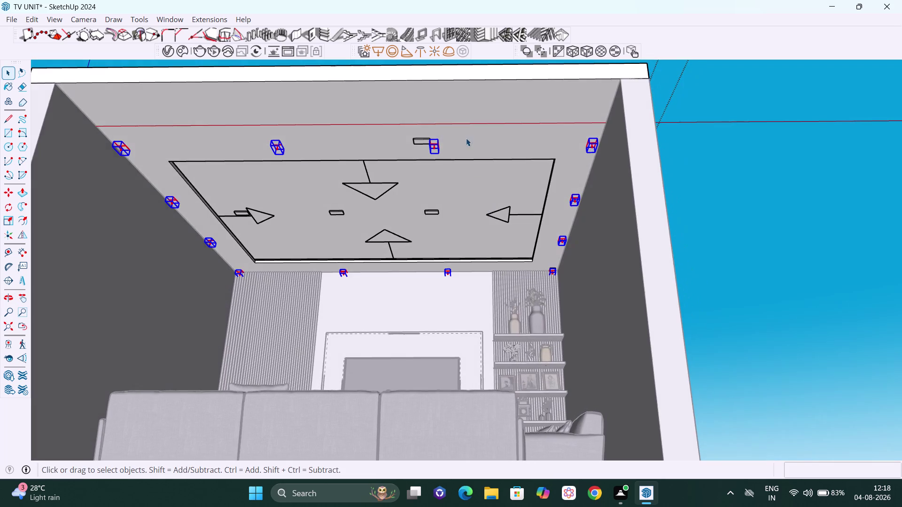
scroll(up, 3)
middle_drag(461, 171, 461, 181)
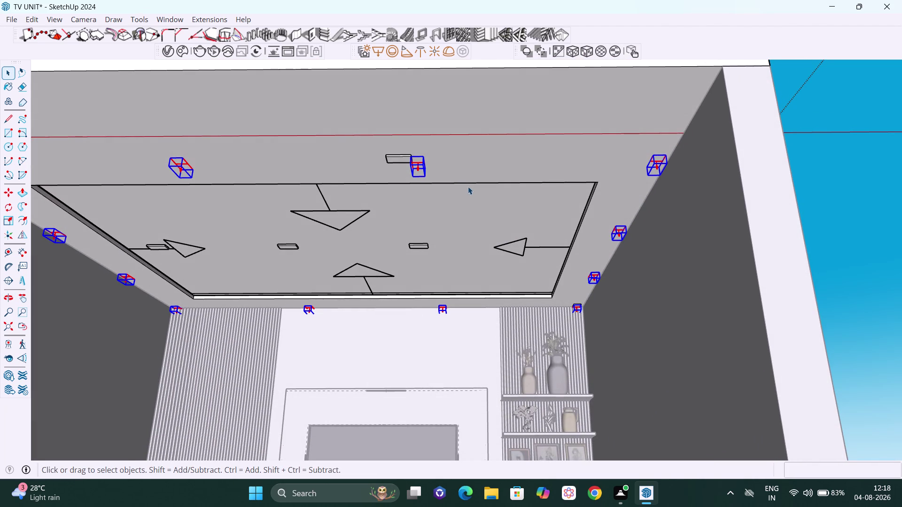
key(ctrl+z)
key(space)
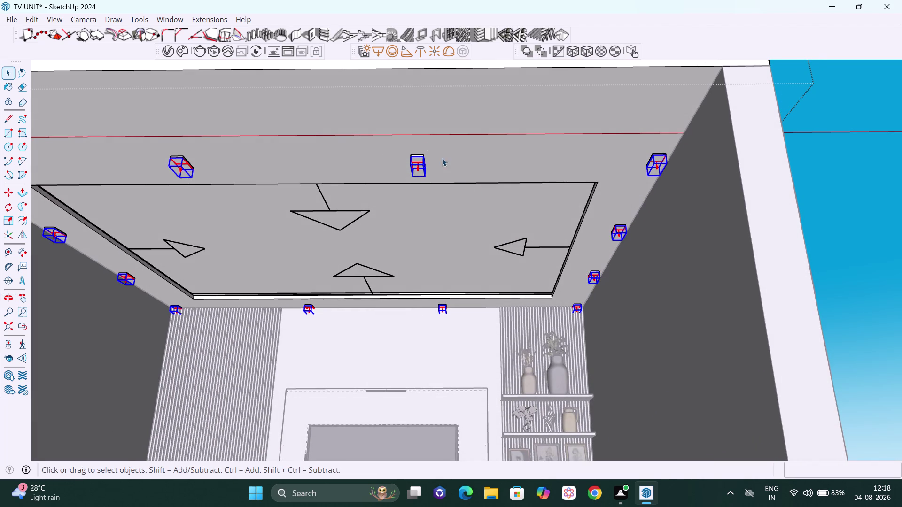
middle_drag(417, 143, 411, 183)
scroll(up, 3)
key(space)
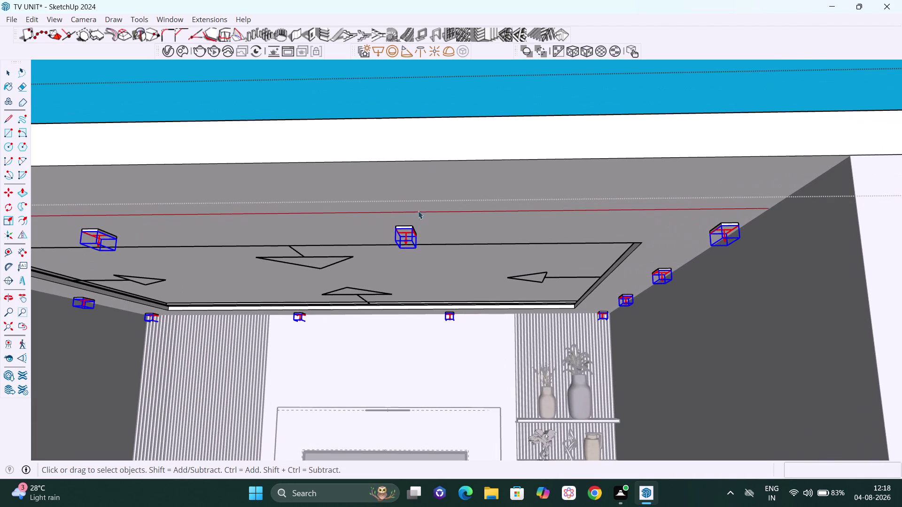
click(453, 104)
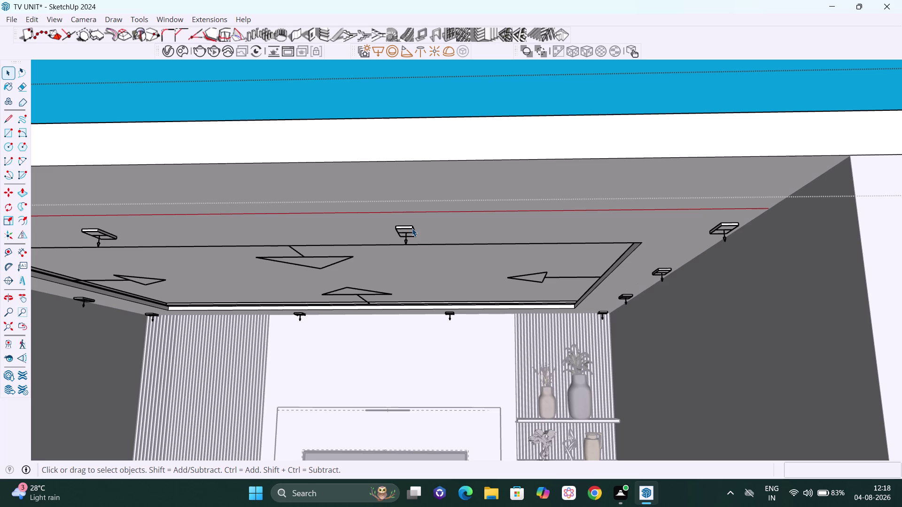
Make the central ceiling light a unique component via its context menu.
click(412, 228)
right_click(411, 232)
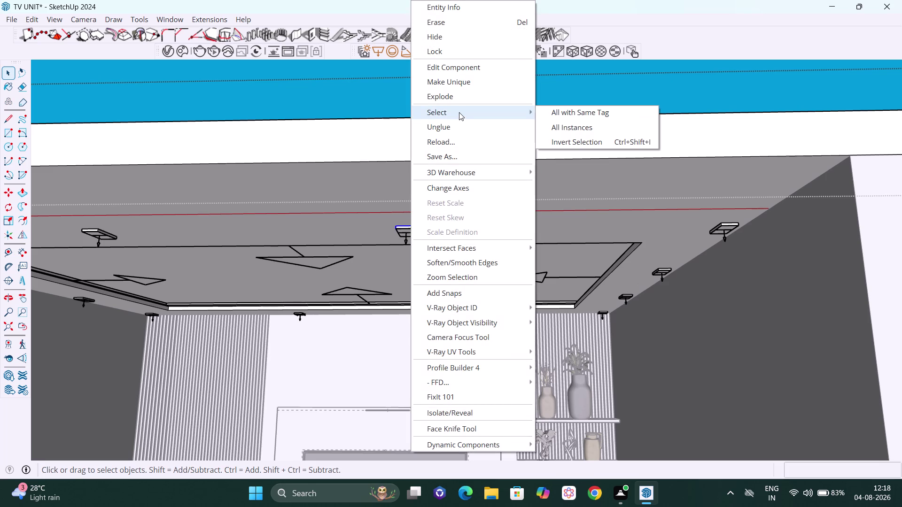
key(space)
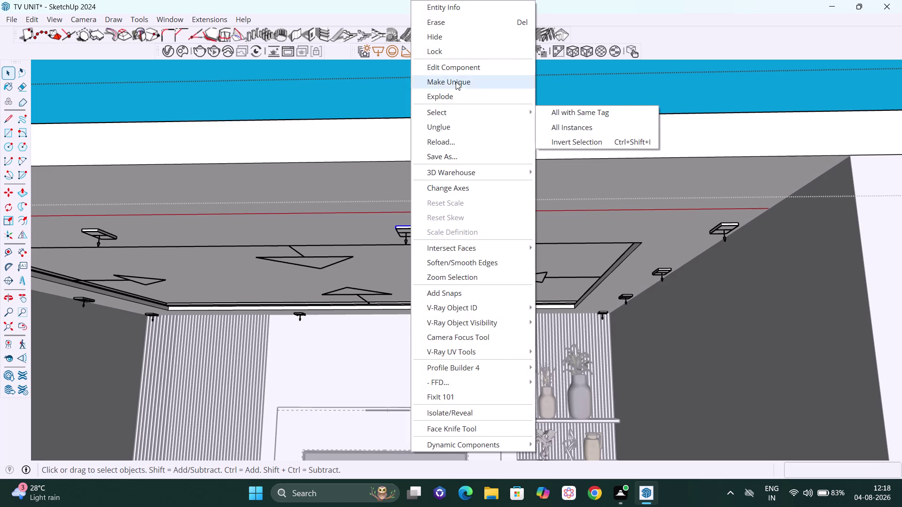
click(383, 68)
Orbit around the ceiling and window-select the whole ceiling with its fixtures.
middle_drag(423, 236, 423, 210)
scroll(up, 3)
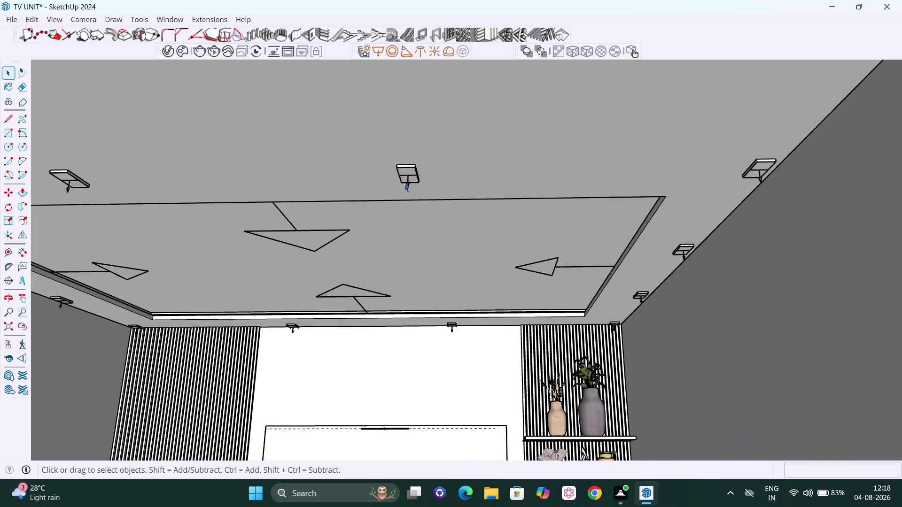
scroll(up, 3)
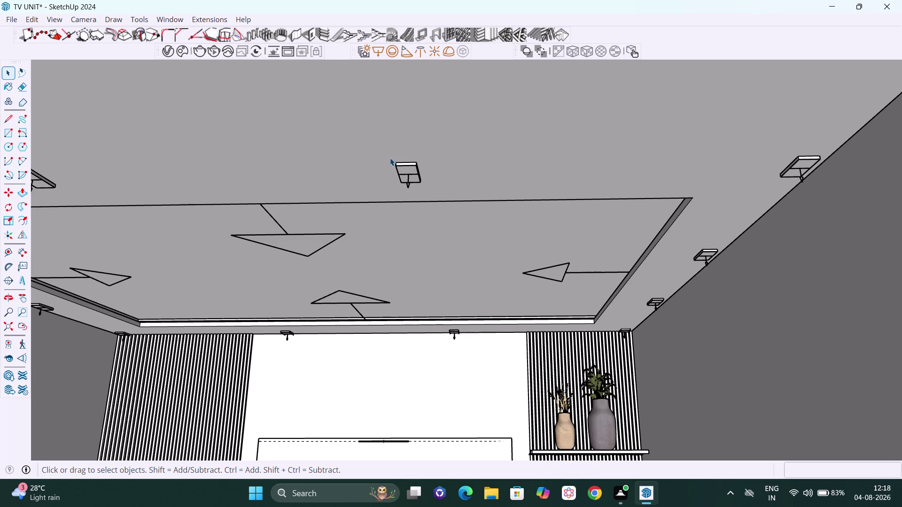
drag(389, 158, 421, 154)
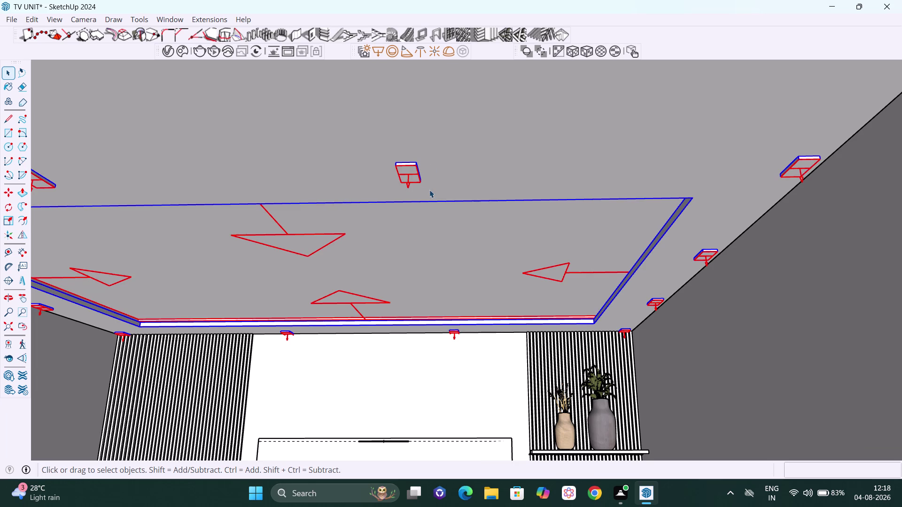
Clear the ceiling selection and box-select only the central ceiling light.
scroll(down, 3)
click(879, 180)
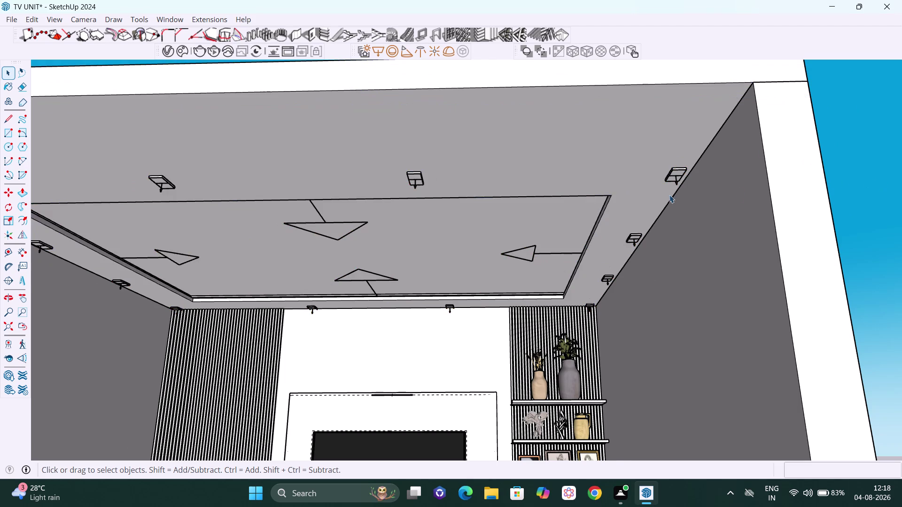
scroll(up, 3)
click(456, 153)
double_click(445, 156)
scroll(up, 3)
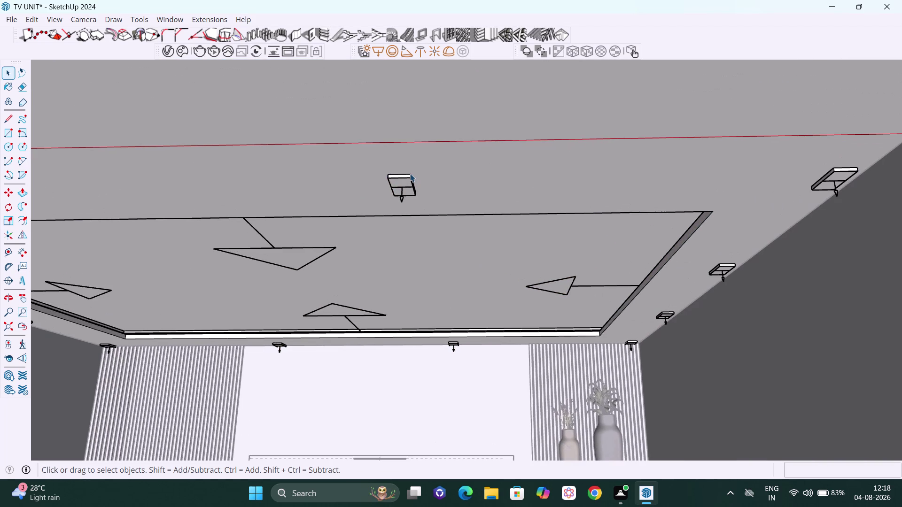
drag(376, 170, 427, 207)
middle_drag(427, 206, 430, 216)
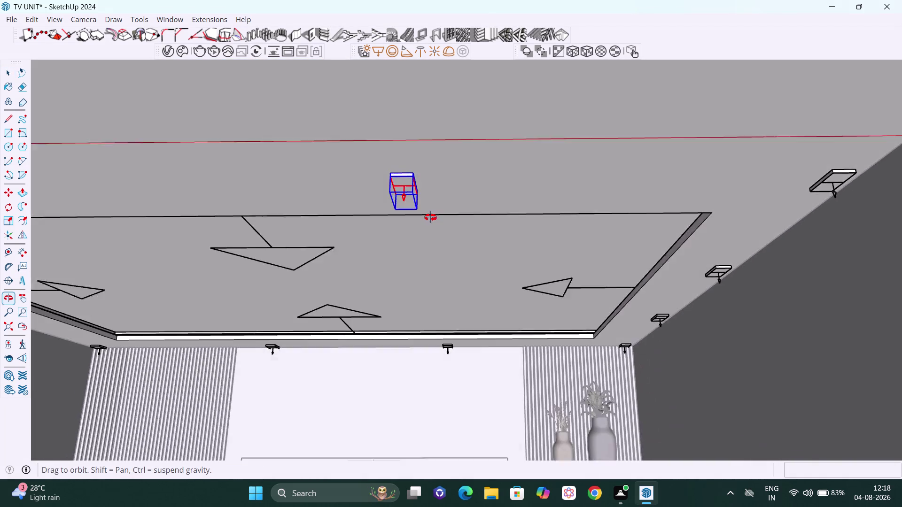
middle_drag(430, 216, 430, 218)
scroll(down, 3)
Extend the selection to every instance of the central light component.
right_click(410, 195)
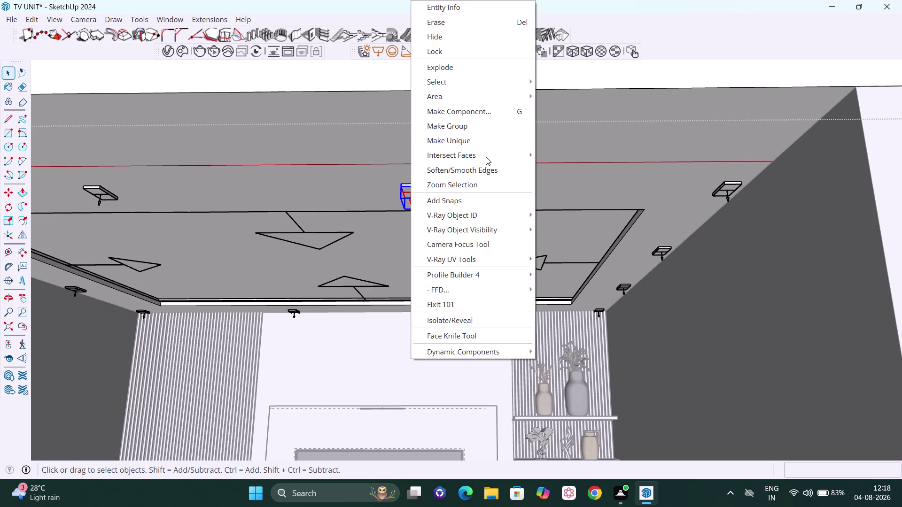
click(475, 83)
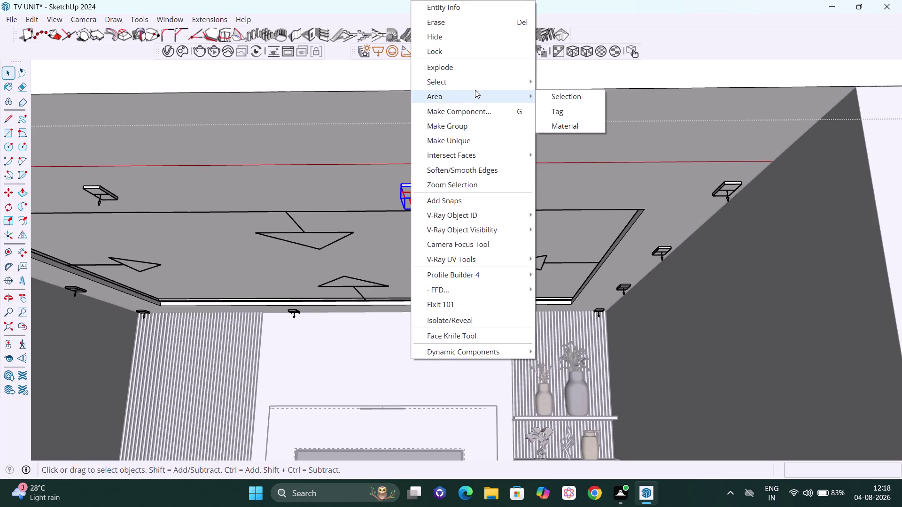
click(482, 84)
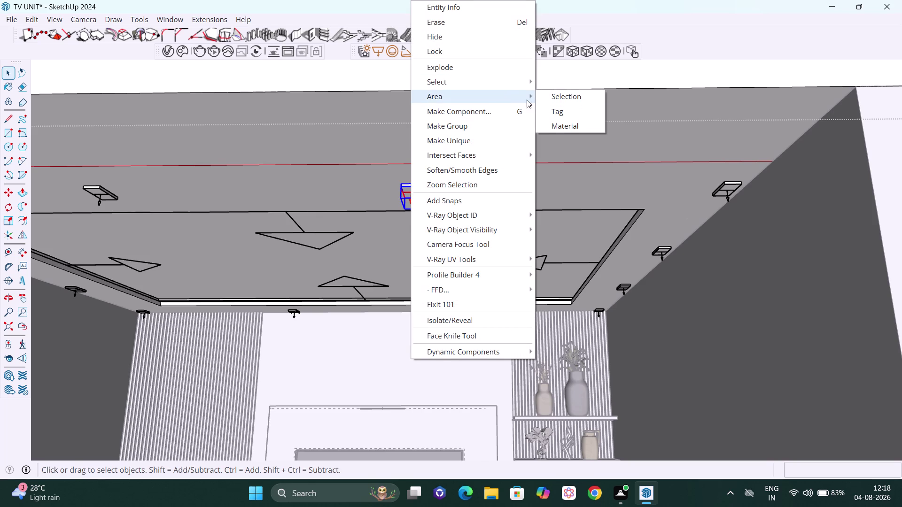
click(521, 94)
click(511, 88)
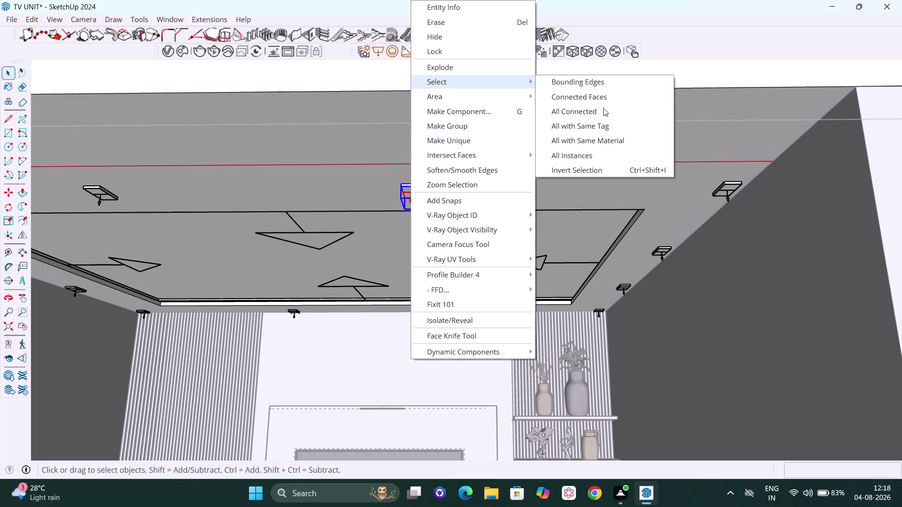
click(598, 158)
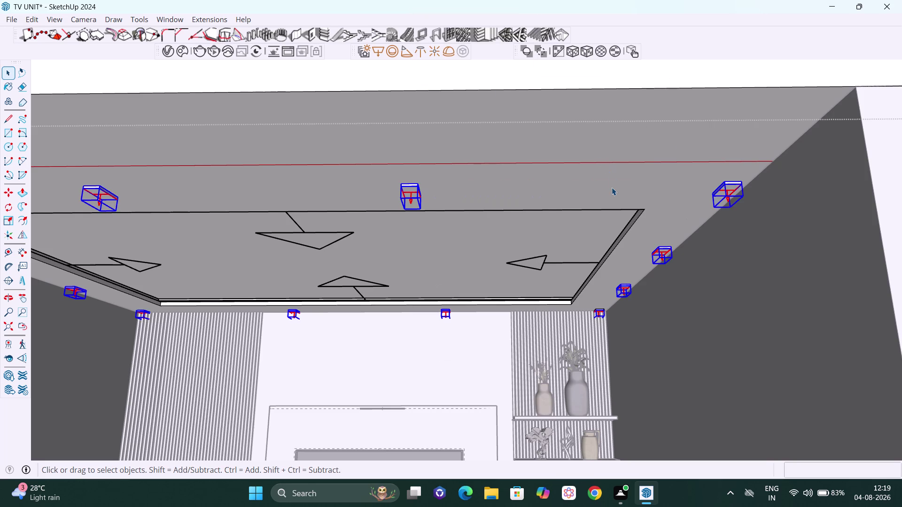
scroll(down, 3)
middle_drag(610, 193, 607, 180)
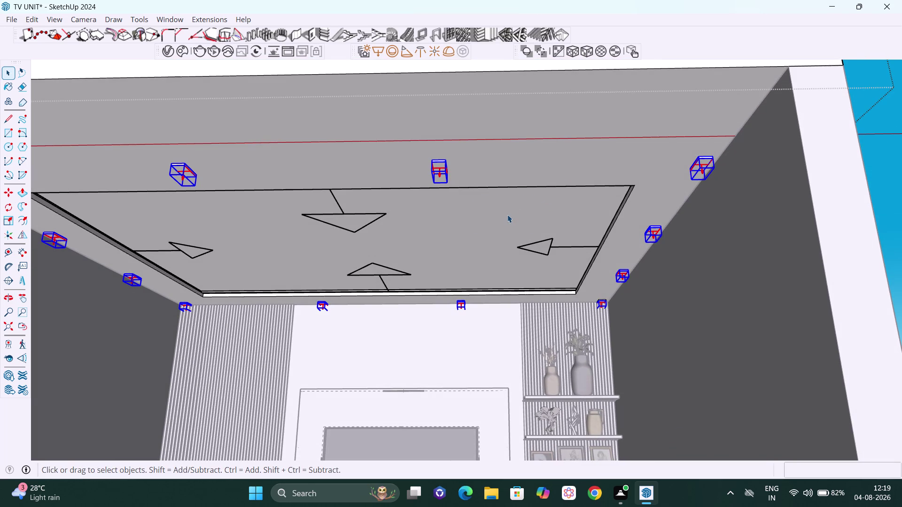
key(q)
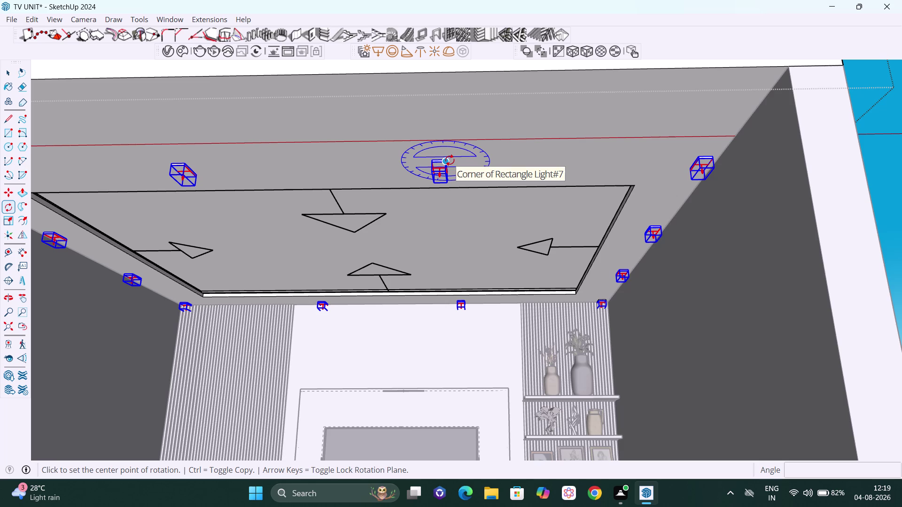
click(450, 160)
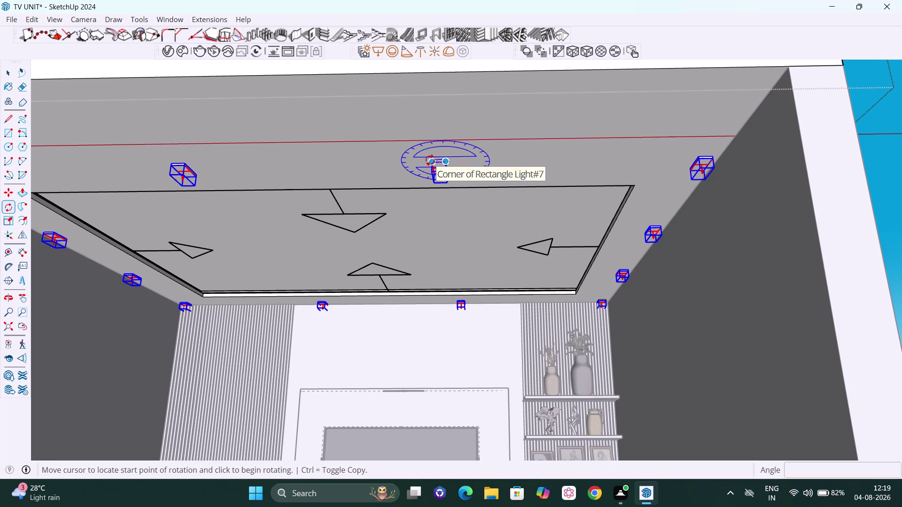
click(430, 160)
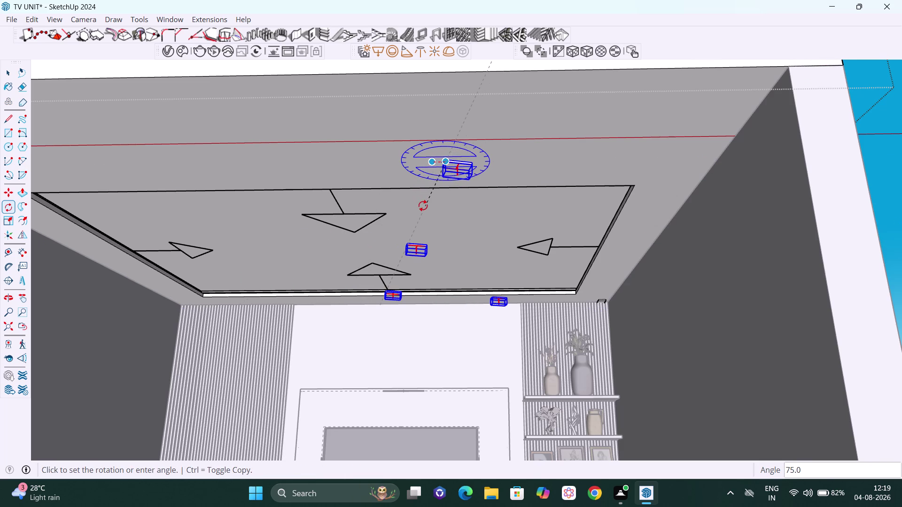
key(Escape)
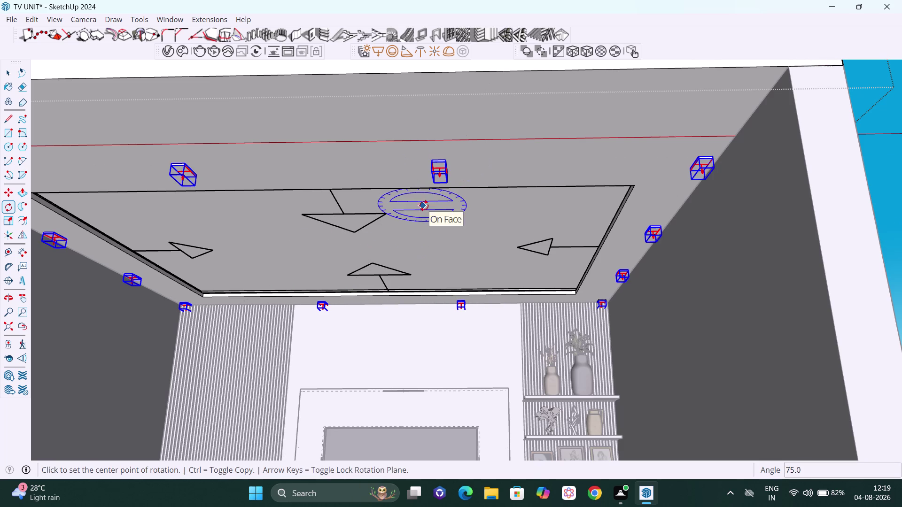
key(space)
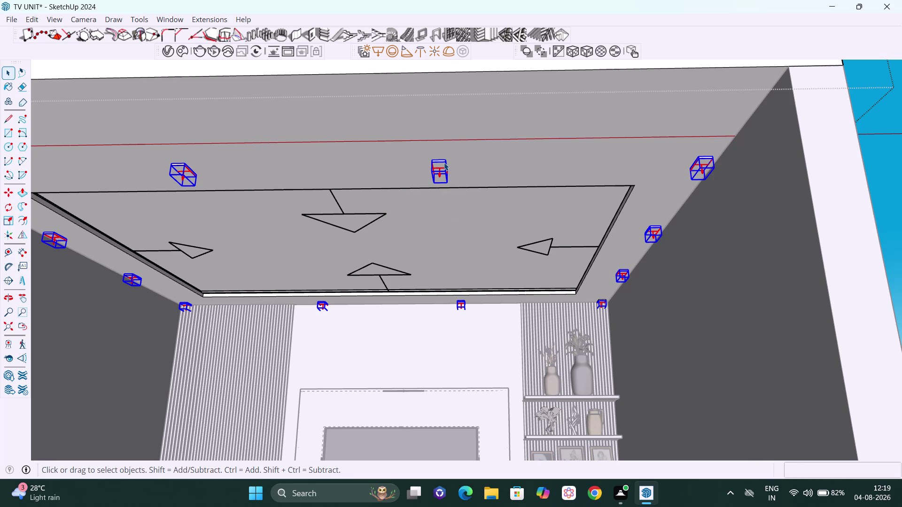
right_click(443, 163)
click(482, 228)
scroll(down, 3)
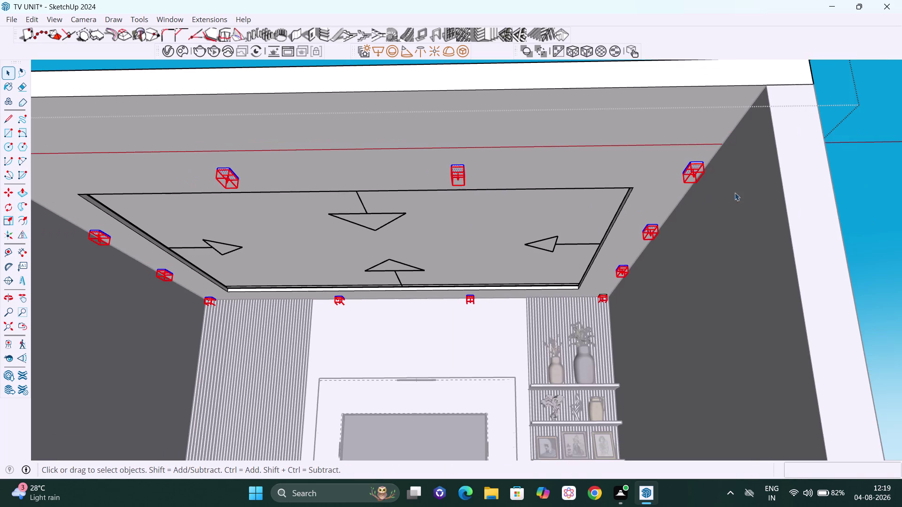
click(871, 169)
scroll(up, 3)
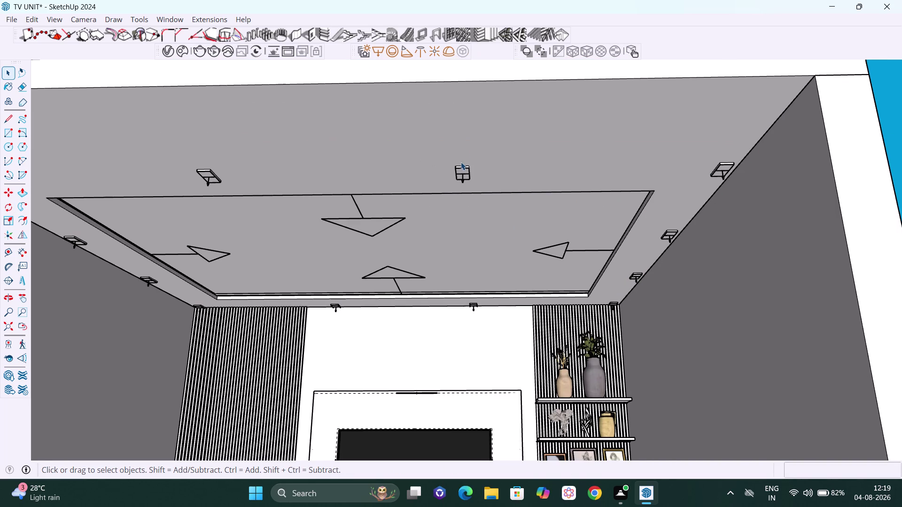
click(466, 169)
double_click(466, 169)
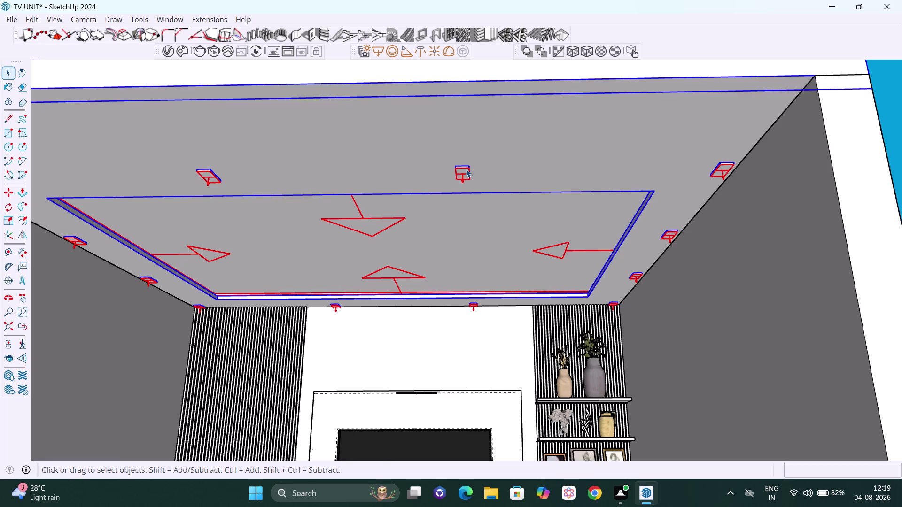
click(465, 169)
double_click(466, 169)
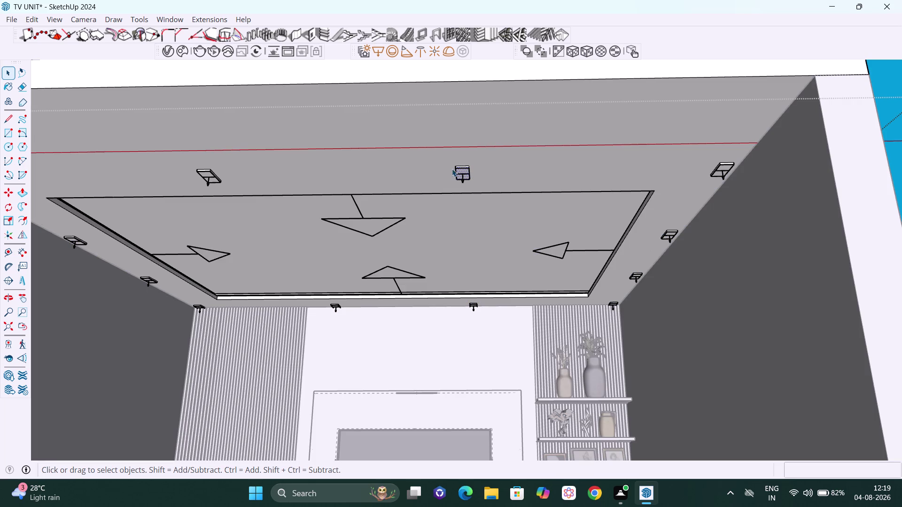
drag(449, 160, 480, 186)
middle_drag(466, 169, 435, 168)
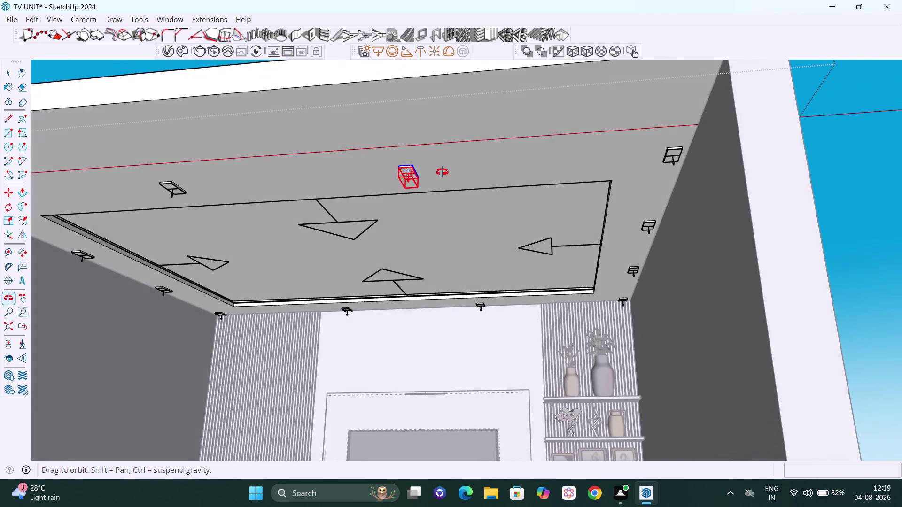
middle_drag(436, 168, 448, 175)
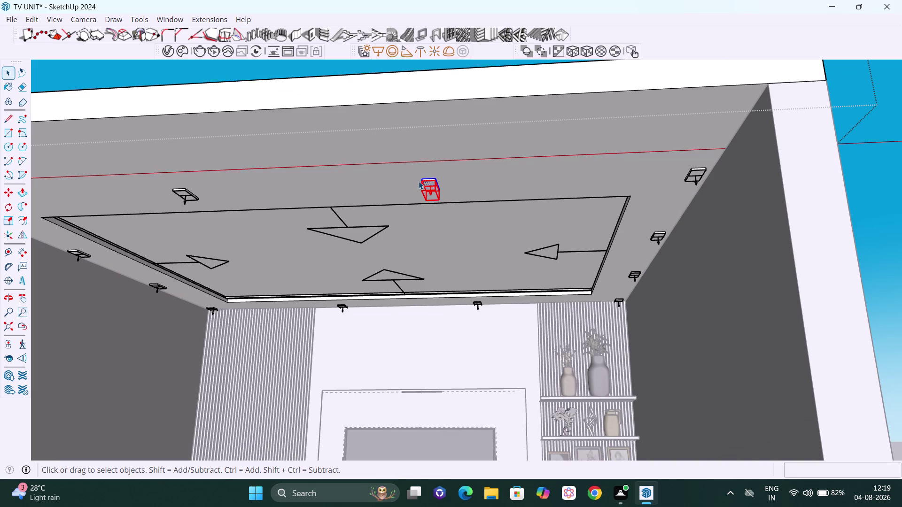
key(q)
click(422, 177)
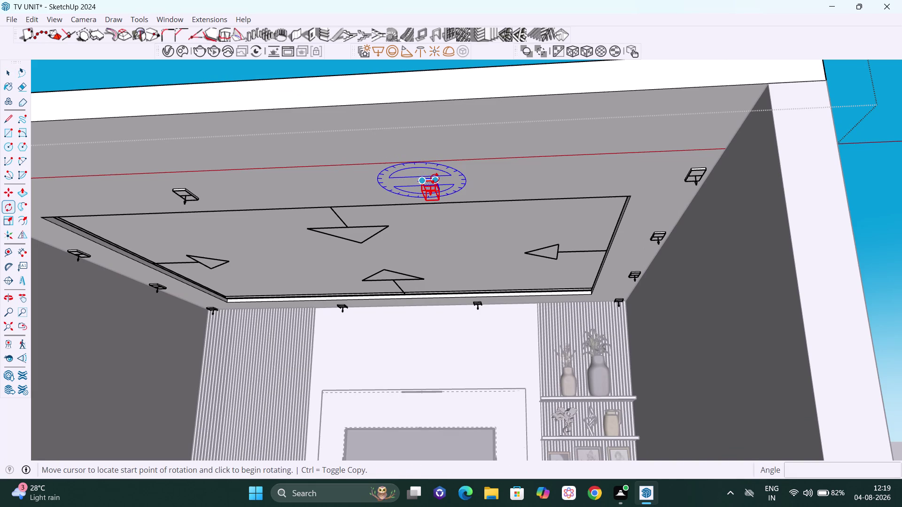
click(434, 179)
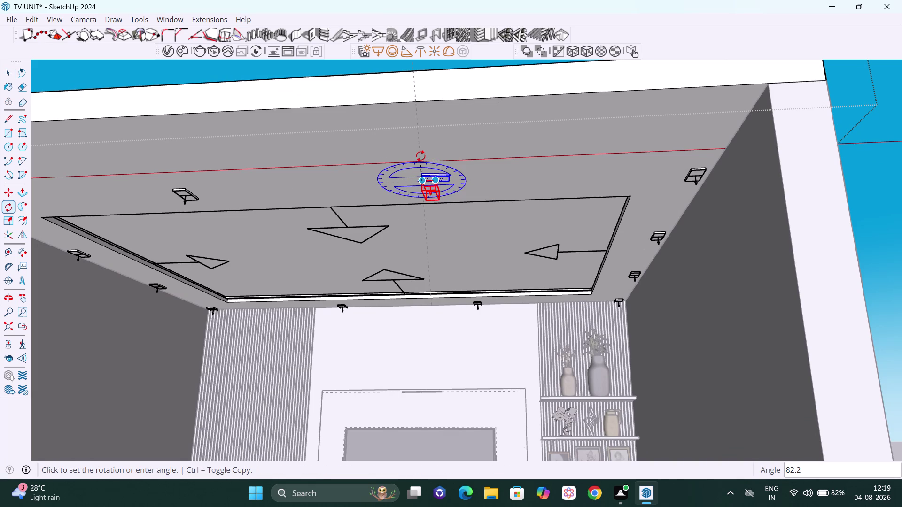
key(Escape)
key(space)
right_click(428, 180)
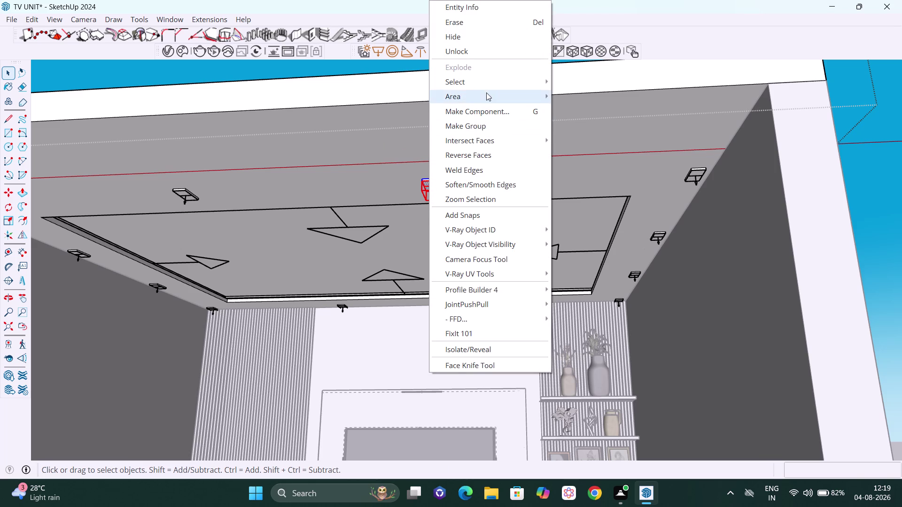
click(489, 82)
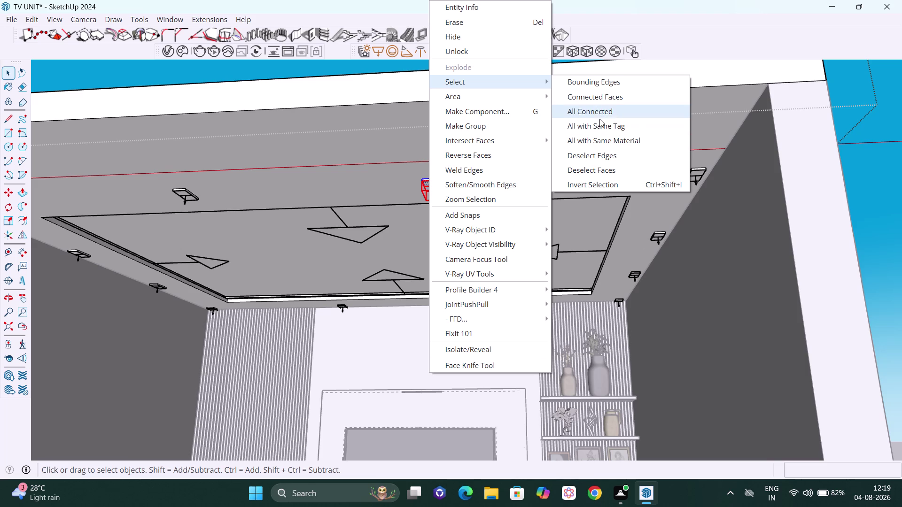
click(612, 143)
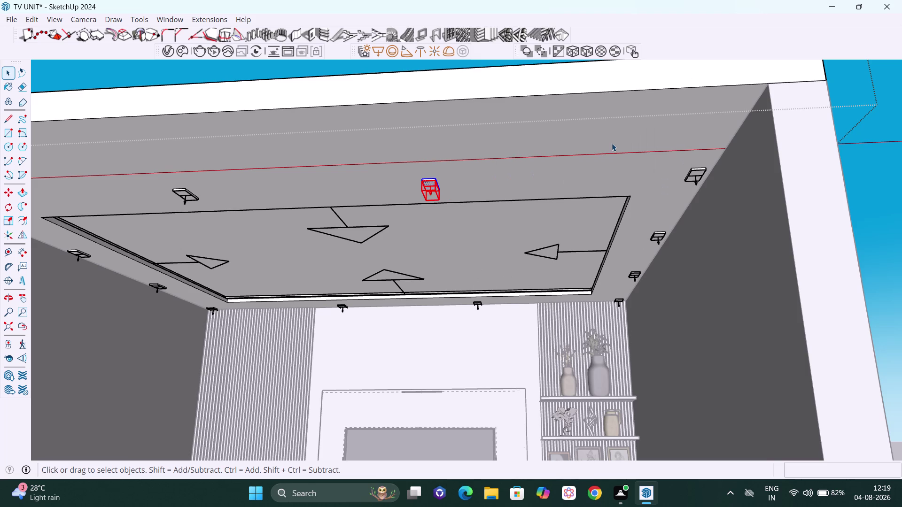
right_click(433, 181)
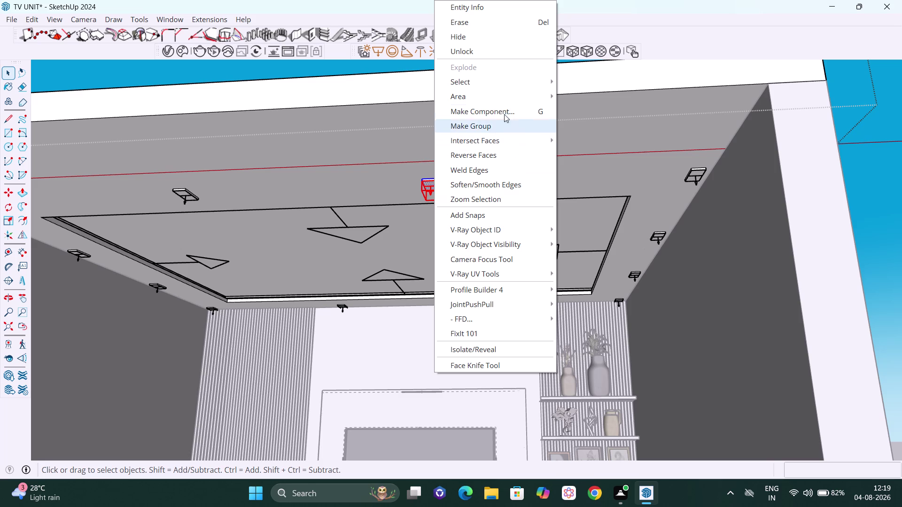
click(495, 87)
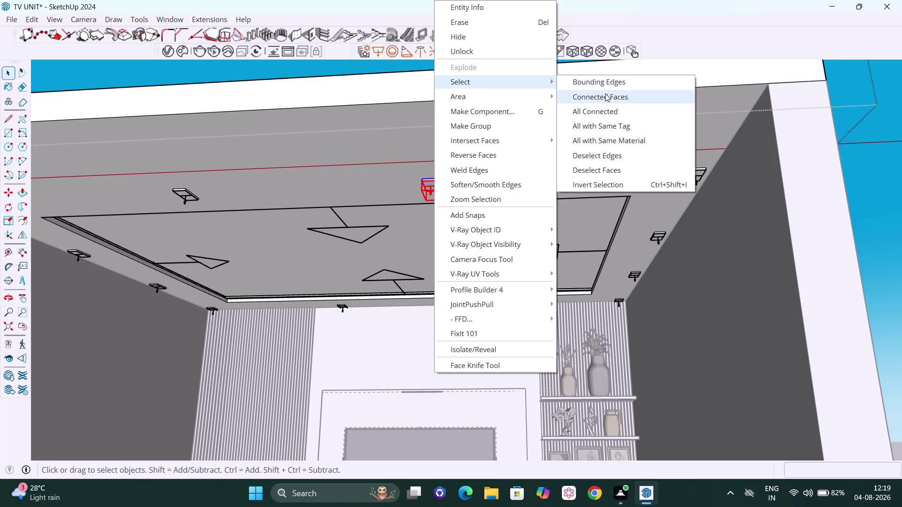
click(612, 142)
right_click(429, 183)
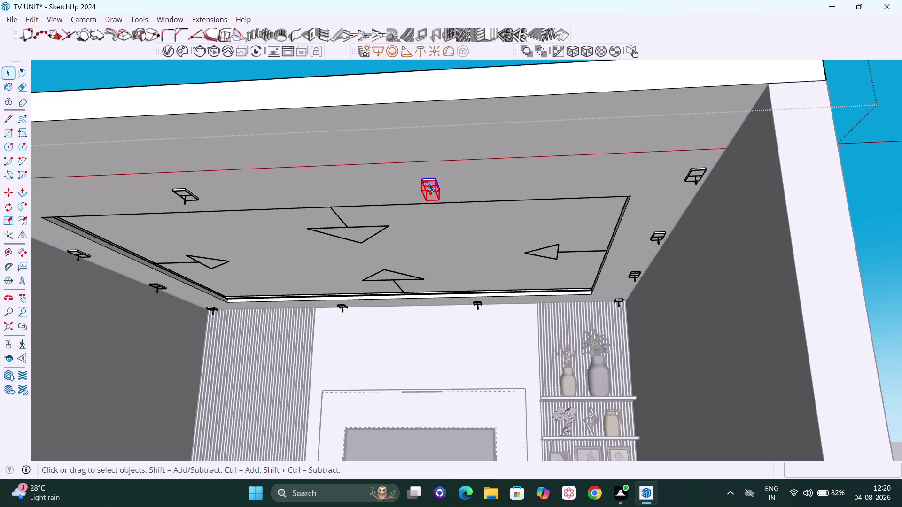
click(501, 86)
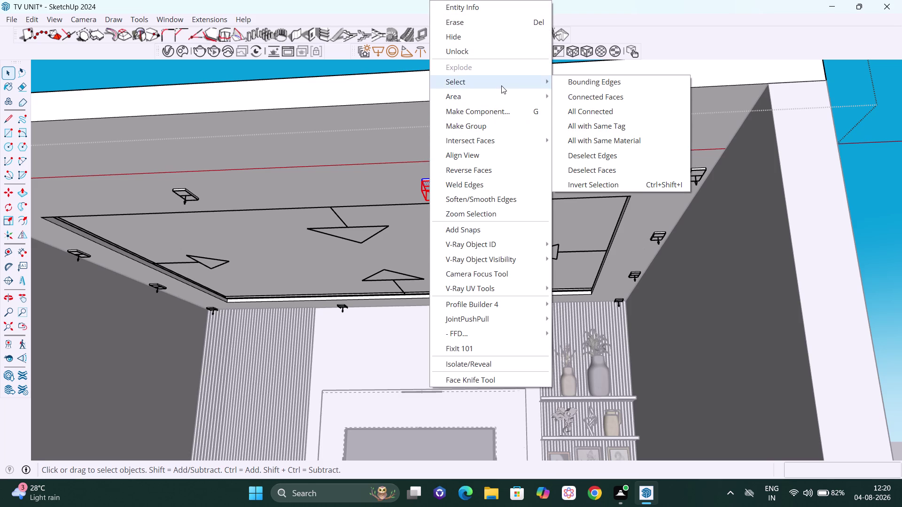
click(624, 124)
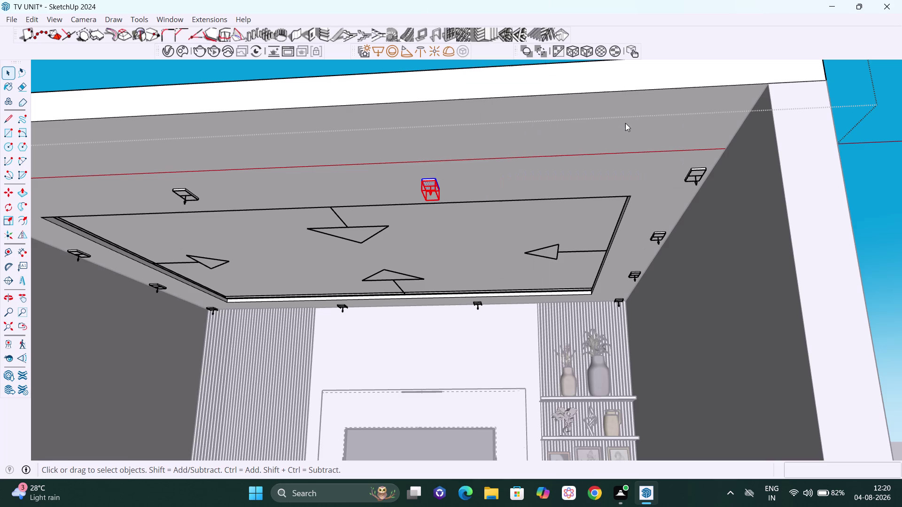
right_click(421, 183)
click(498, 84)
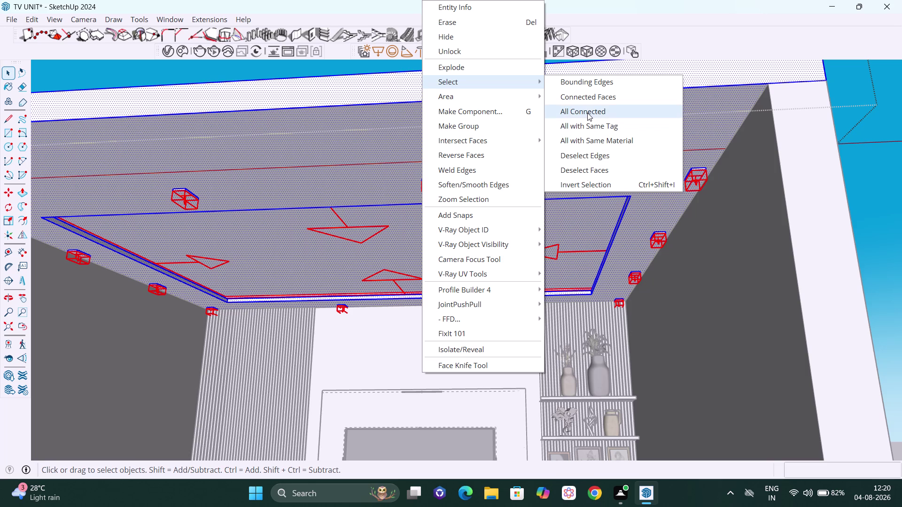
click(600, 185)
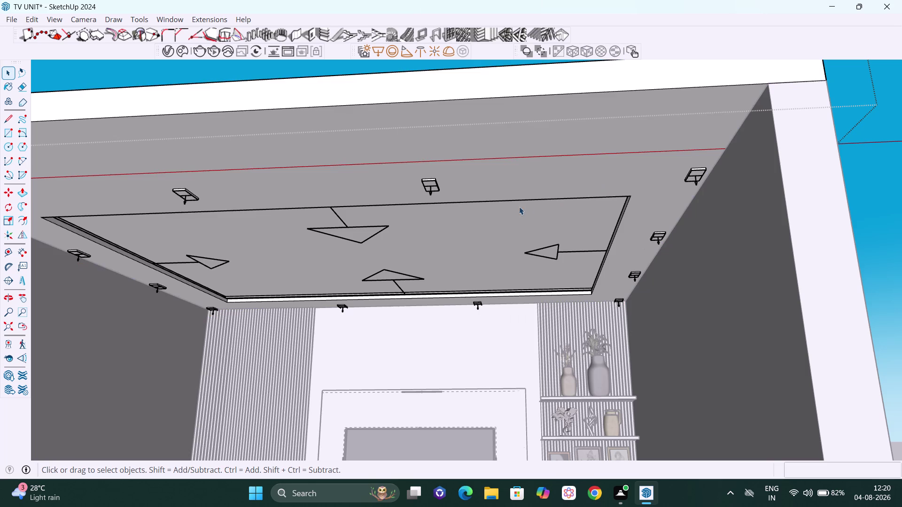
scroll(down, 3)
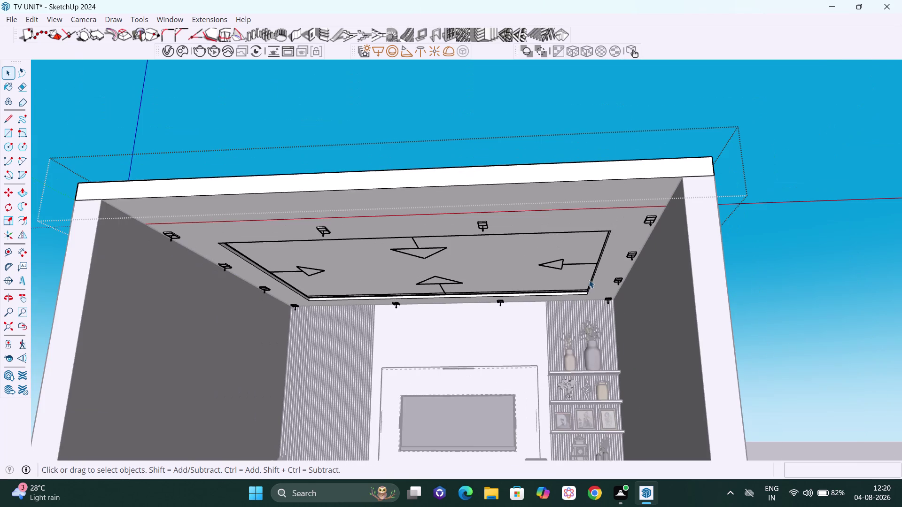
Clear the selection and orbit up toward the centre of the ceiling.
click(878, 250)
middle_click(788, 270)
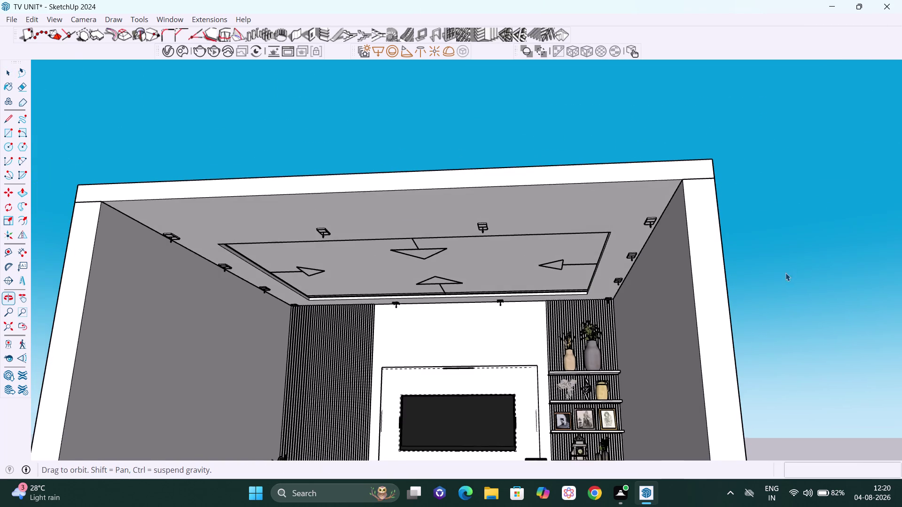
scroll(up, 3)
scroll(up, 3)
scroll(up, 3)
middle_drag(488, 264, 492, 272)
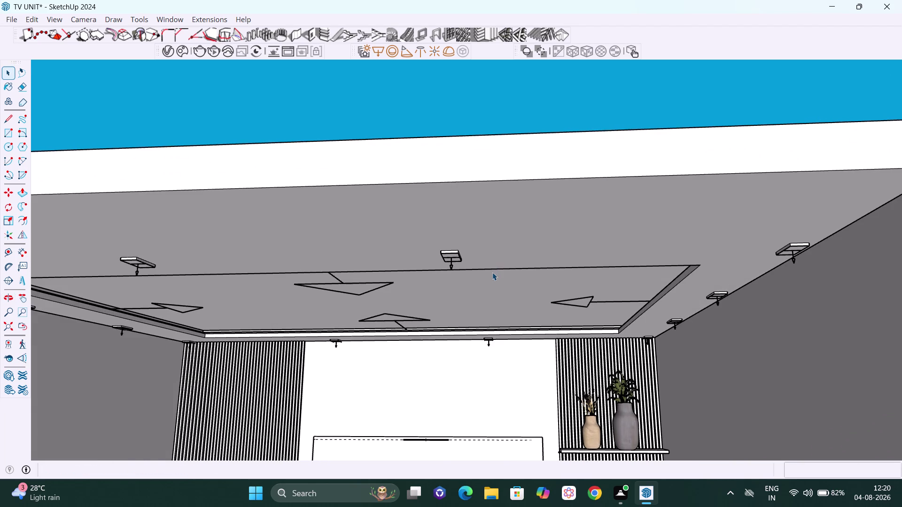
scroll(up, 3)
scroll(down, 3)
middle_drag(496, 228, 507, 180)
scroll(down, 3)
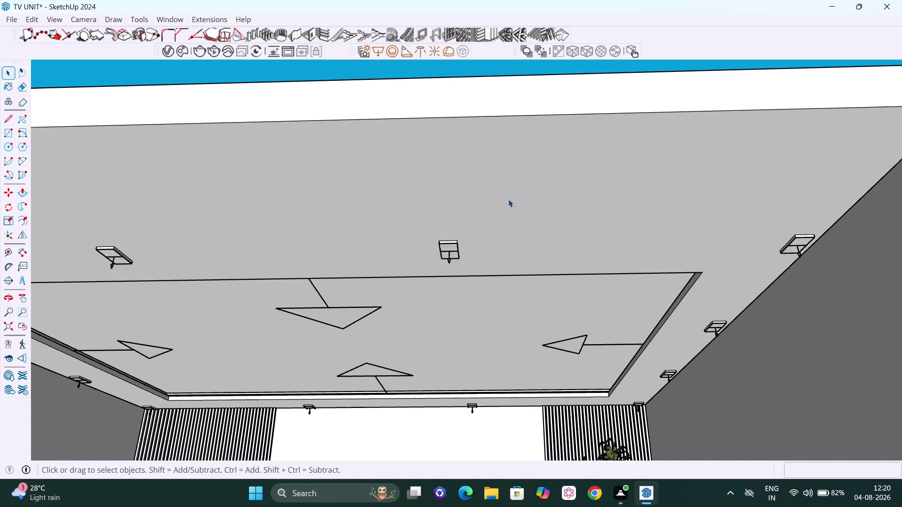
scroll(down, 3)
middle_drag(546, 263, 547, 231)
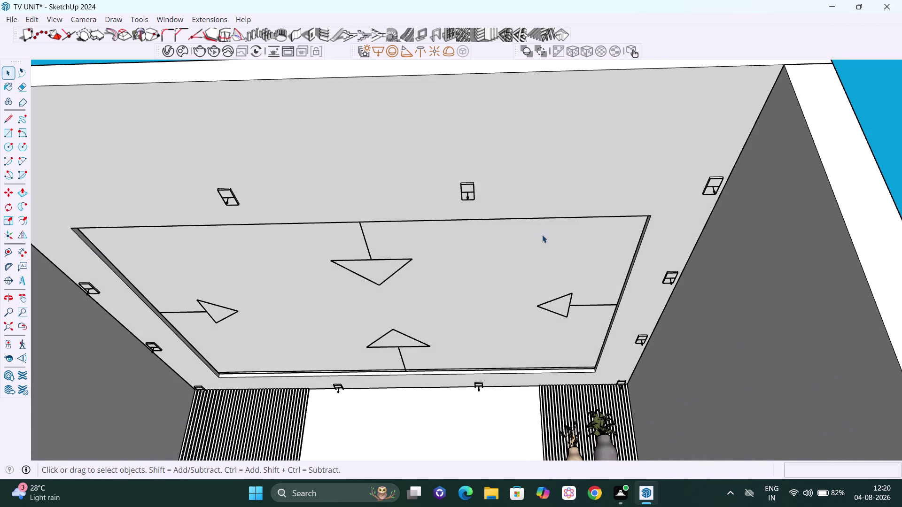
key(h)
drag(558, 239, 553, 203)
scroll(down, 3)
middle_drag(525, 223, 512, 246)
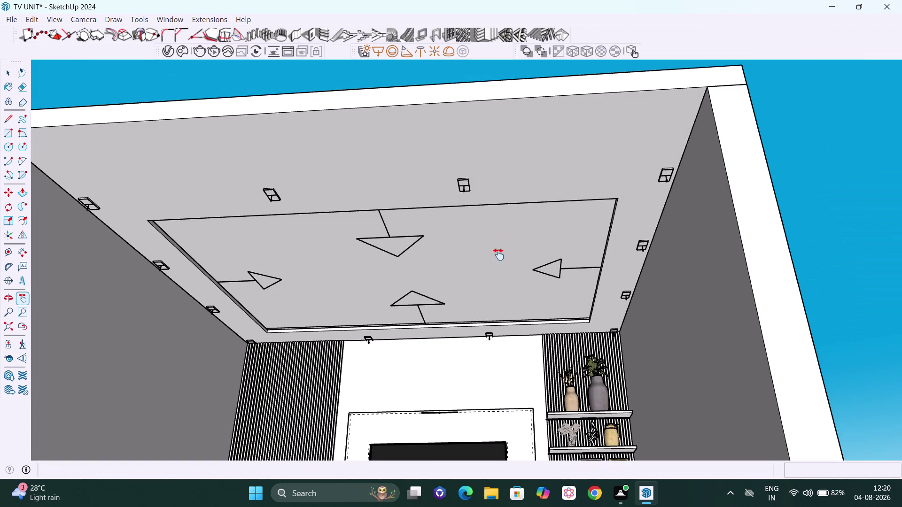
key(space)
middle_drag(479, 205, 478, 225)
scroll(up, 3)
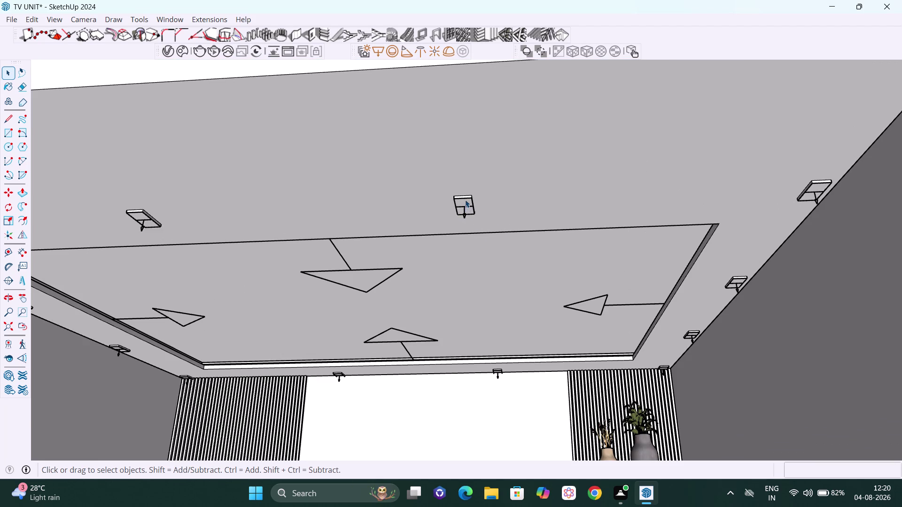
Try single, double and triple-click picks, then box-select only the centre light.
click(465, 197)
double_click(464, 197)
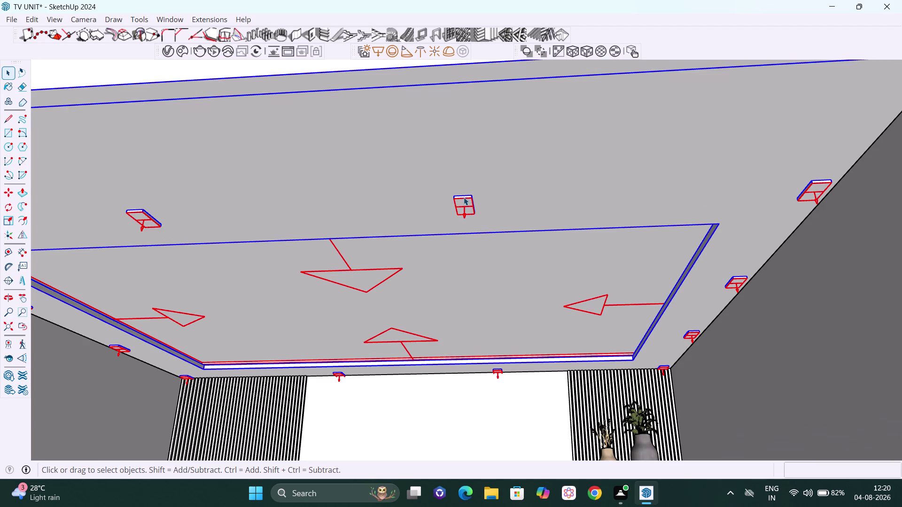
click(463, 197)
double_click(464, 198)
click(463, 197)
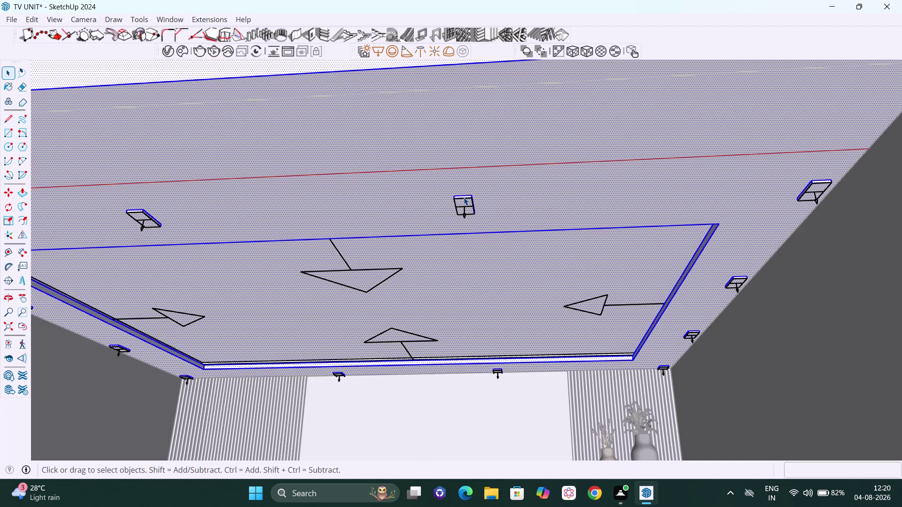
double_click(464, 197)
triple_click(464, 197)
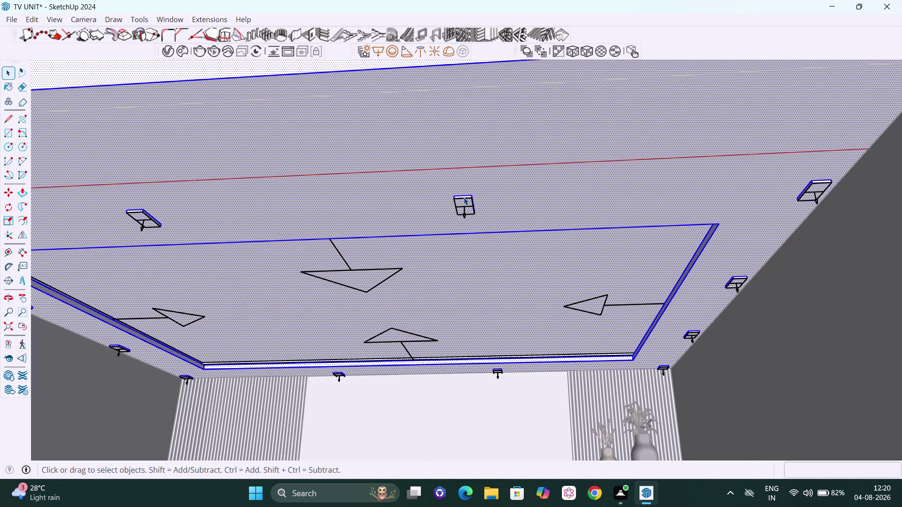
click(463, 201)
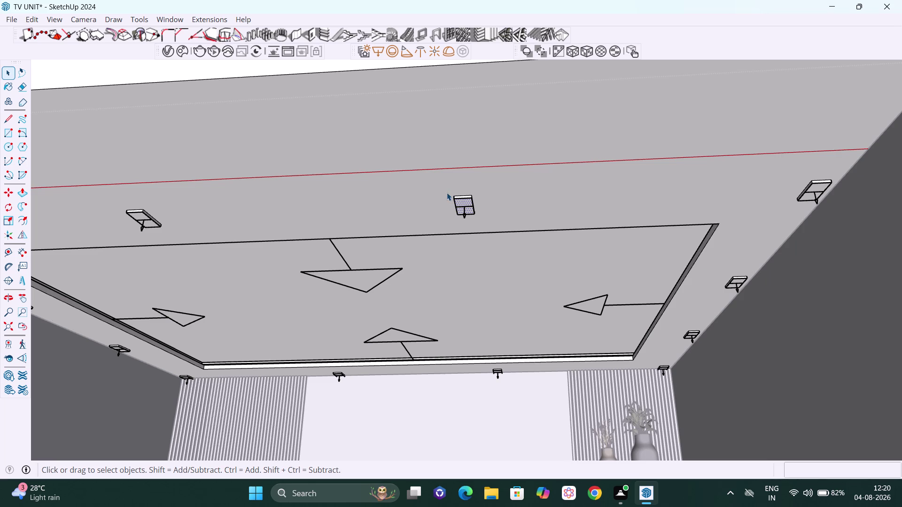
drag(447, 193, 484, 229)
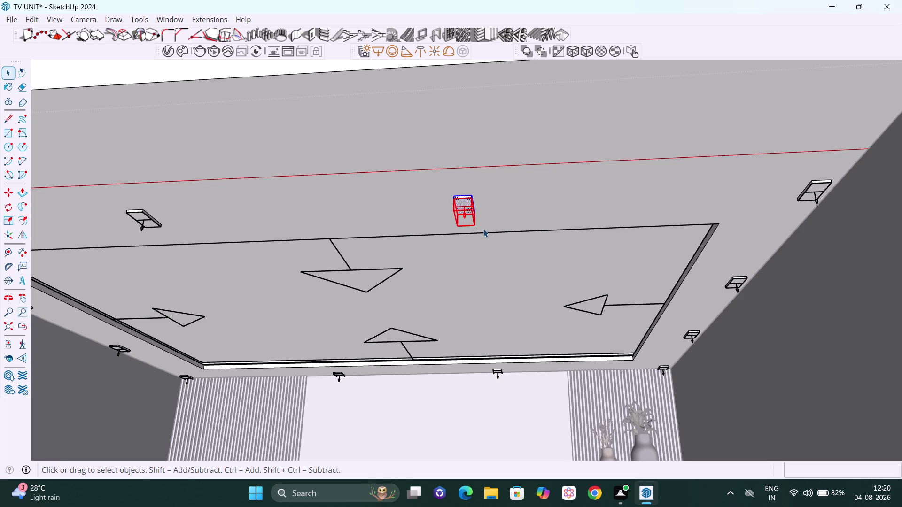
Orbit back out and also box-select the light toward the left.
middle_click(487, 224)
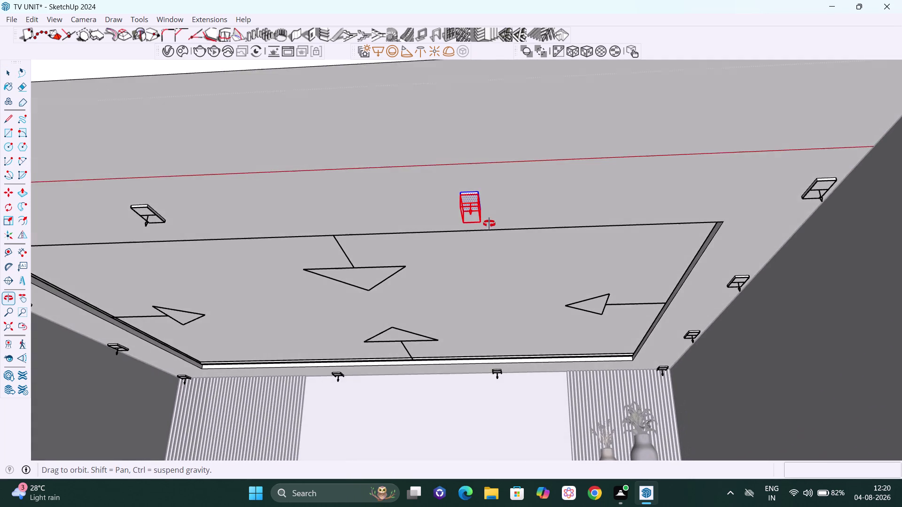
scroll(down, 3)
scroll(down, 3)
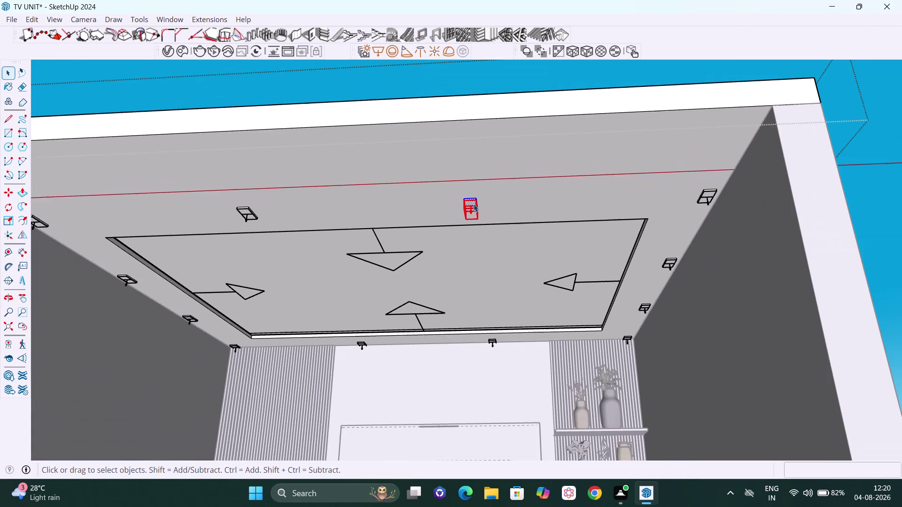
middle_drag(478, 204, 481, 211)
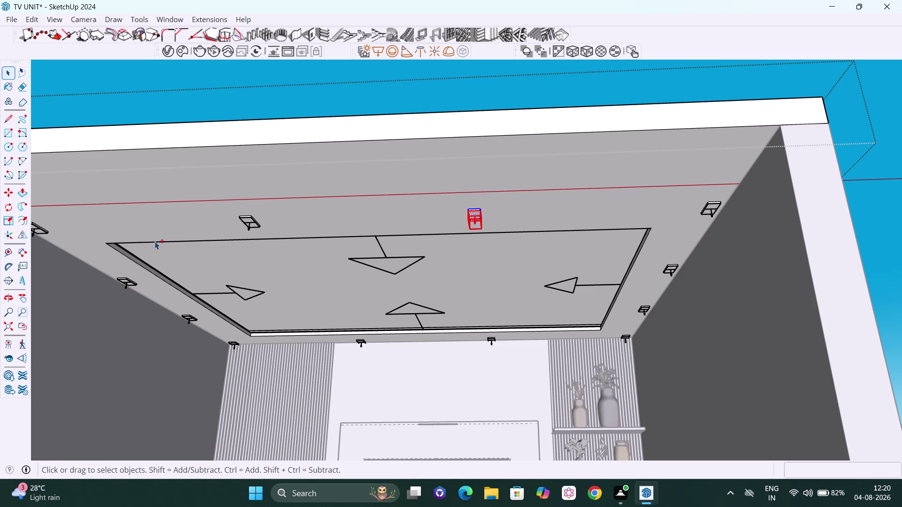
drag(230, 215, 265, 235)
Select everything connected to the left light and reverse the ceiling faces.
right_click(248, 221)
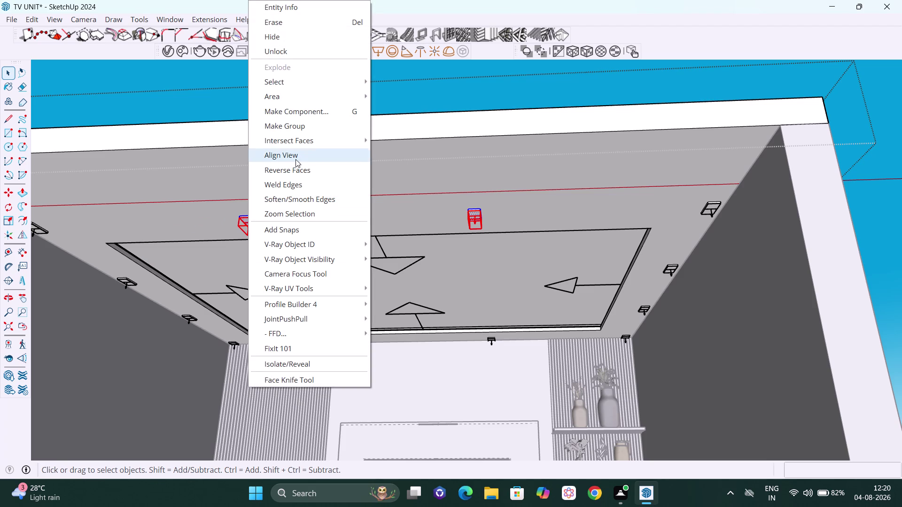
click(304, 87)
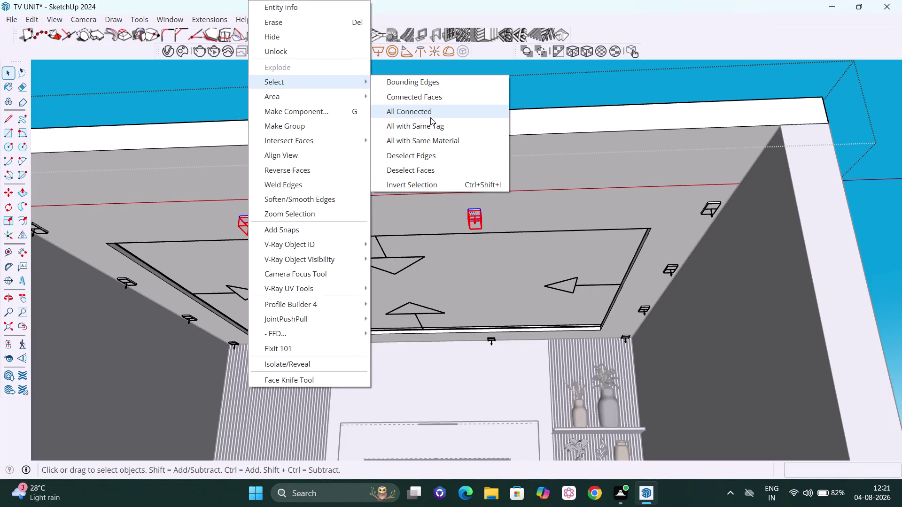
click(431, 84)
right_click(251, 232)
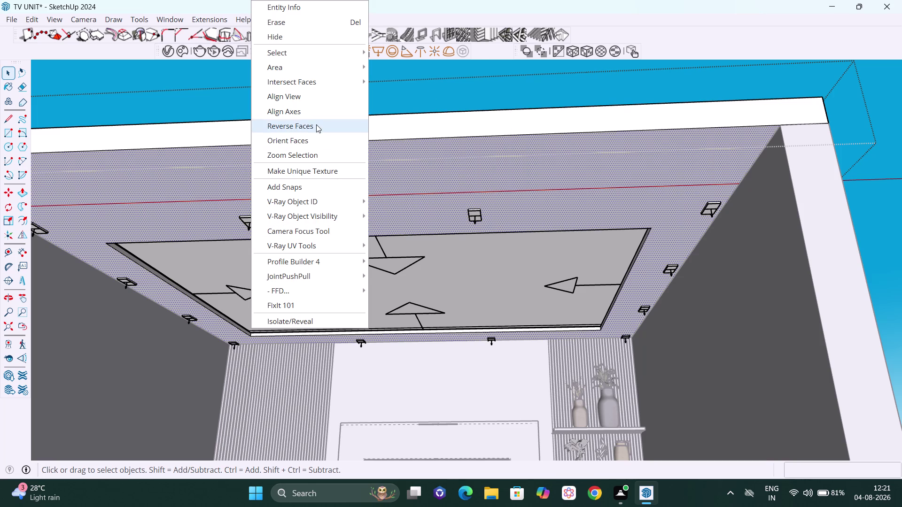
key(space)
click(472, 75)
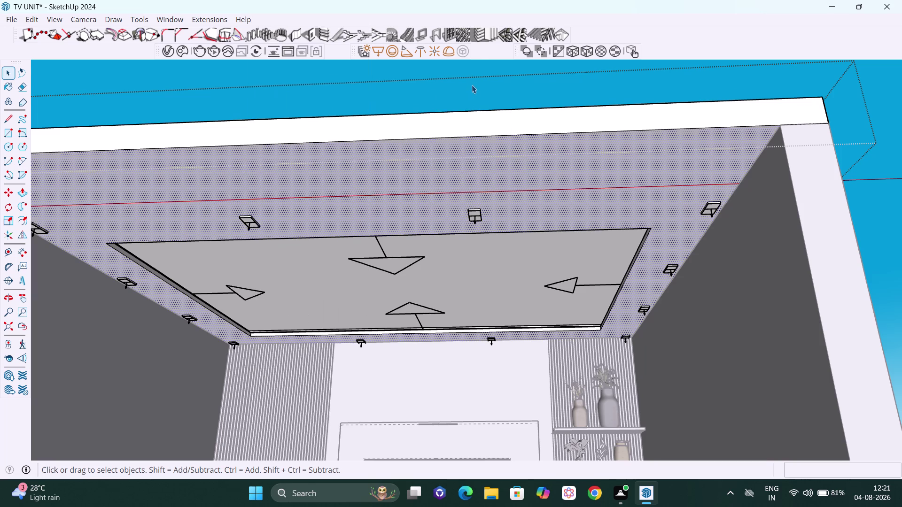
Orbit to a head-on view and box-select only the misplaced centre light.
middle_drag(483, 219, 492, 192)
click(496, 167)
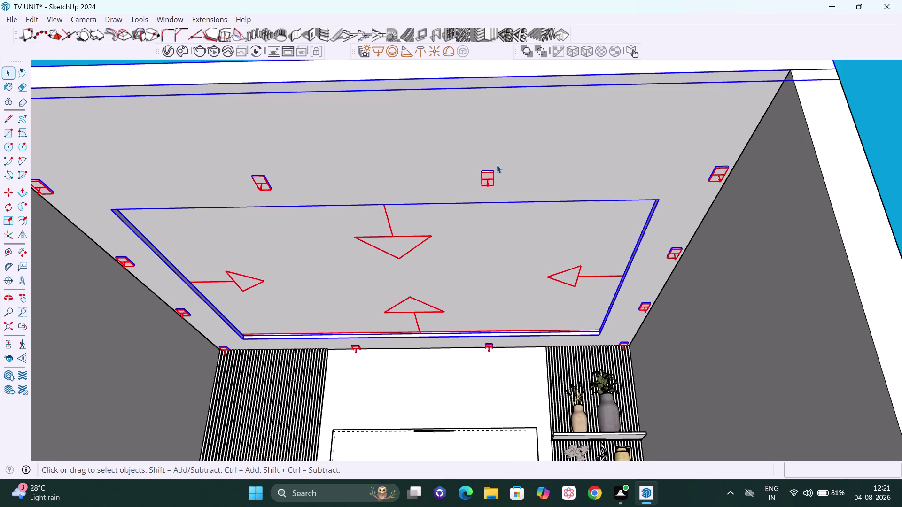
double_click(494, 165)
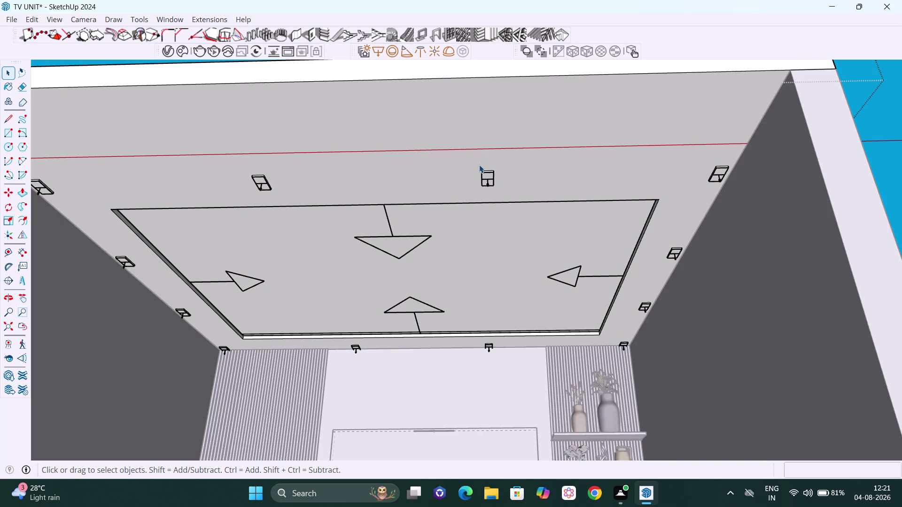
drag(472, 163, 517, 192)
scroll(down, 3)
middle_drag(485, 183, 487, 165)
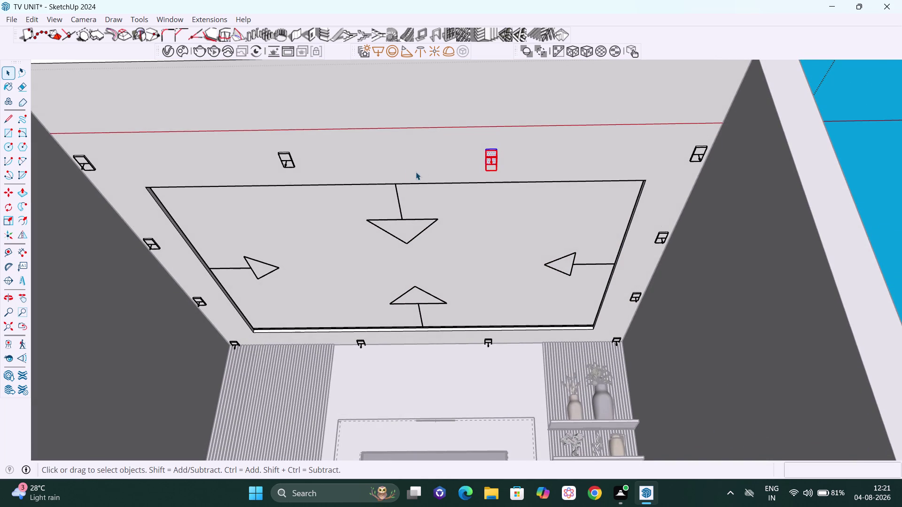
Add the left ceiling lights and the light by the left wall to the selection.
click(289, 158)
drag(268, 143, 307, 170)
drag(307, 170, 310, 178)
drag(70, 151, 106, 179)
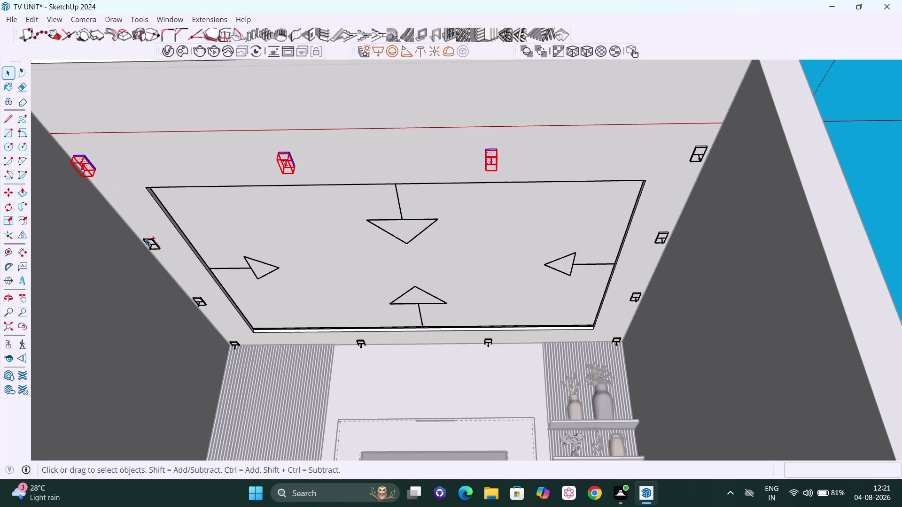
middle_drag(163, 258, 173, 250)
scroll(up, 3)
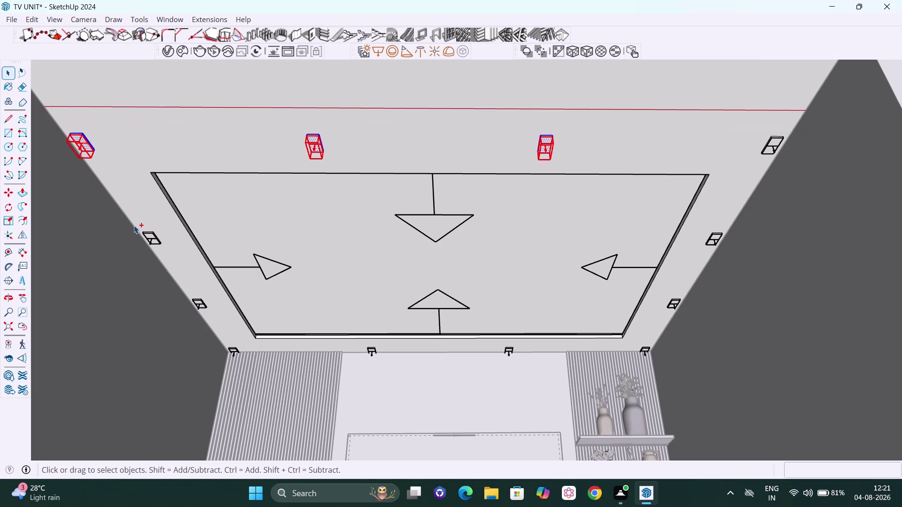
drag(141, 220, 167, 251)
drag(167, 251, 171, 252)
drag(192, 292, 216, 316)
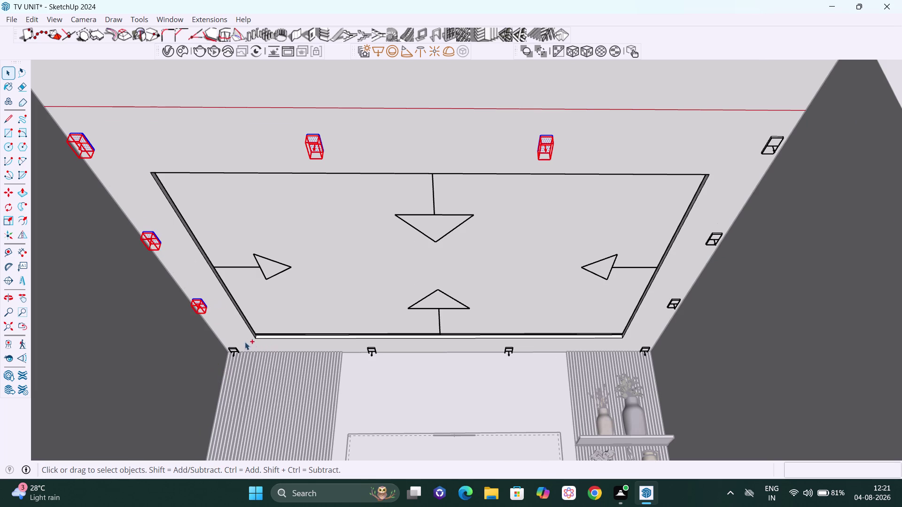
Bring the lights above the TV wall into close view.
drag(227, 341, 244, 353)
drag(243, 353, 243, 351)
scroll(up, 3)
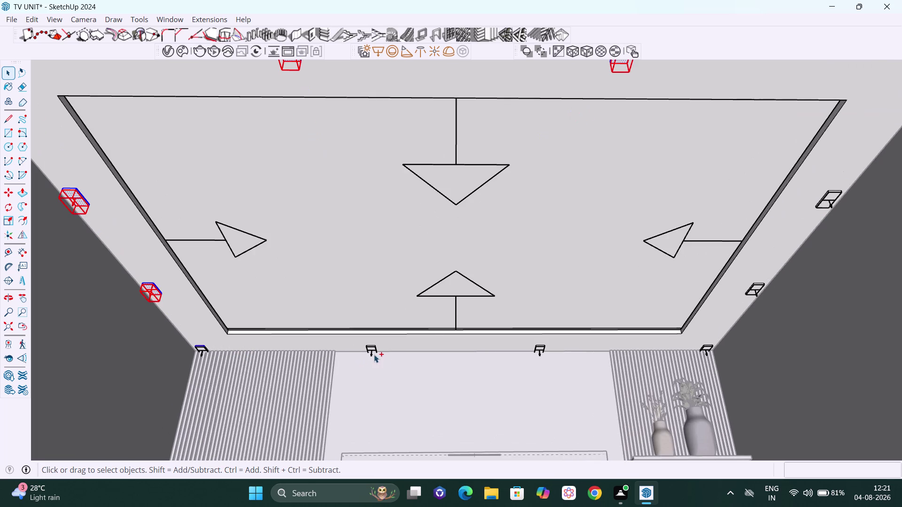
middle_drag(383, 357, 387, 316)
scroll(up, 3)
scroll(up, 3)
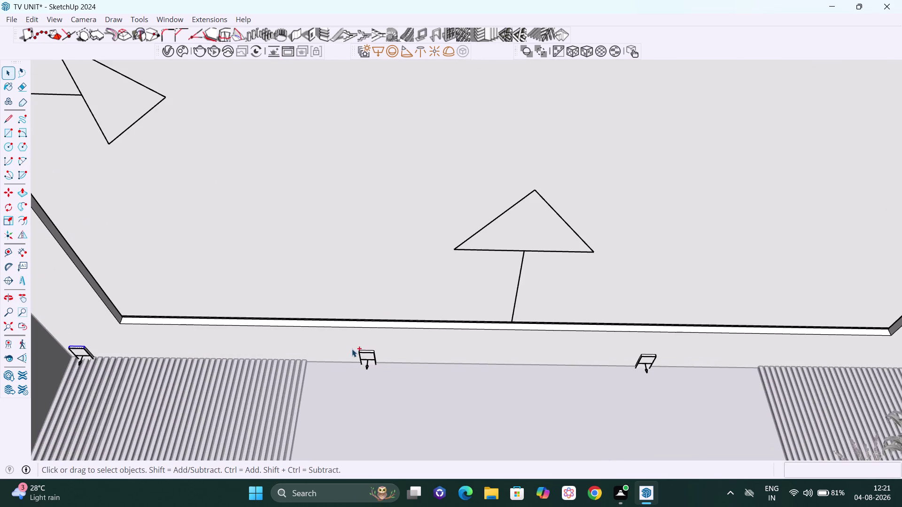
drag(352, 346, 384, 363)
drag(665, 352, 635, 360)
drag(634, 360, 634, 366)
drag(634, 367, 634, 365)
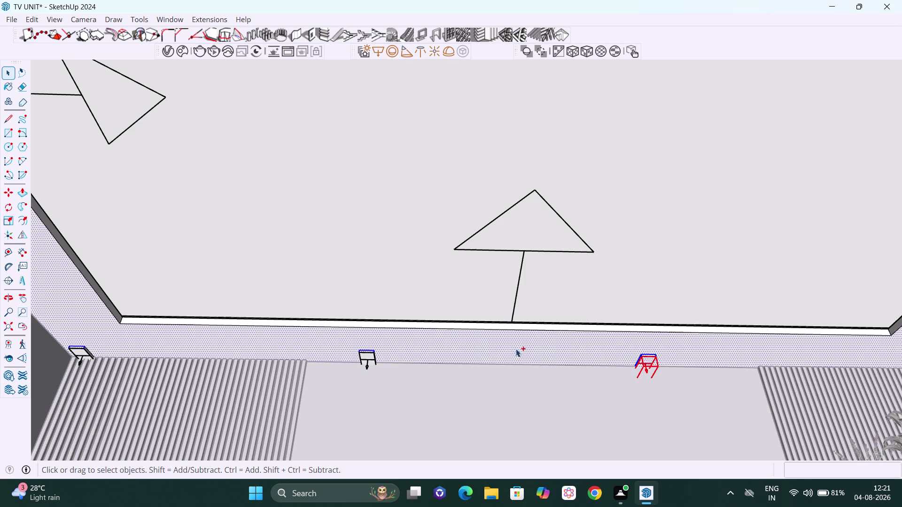
Pick the second light above the TV wall.
scroll(down, 3)
click(514, 350)
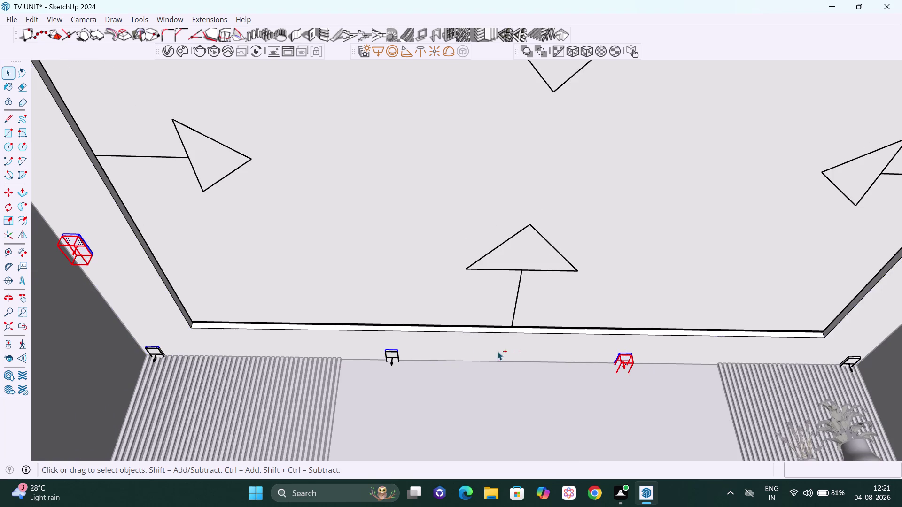
scroll(up, 3)
scroll(up, 3)
drag(394, 343, 360, 339)
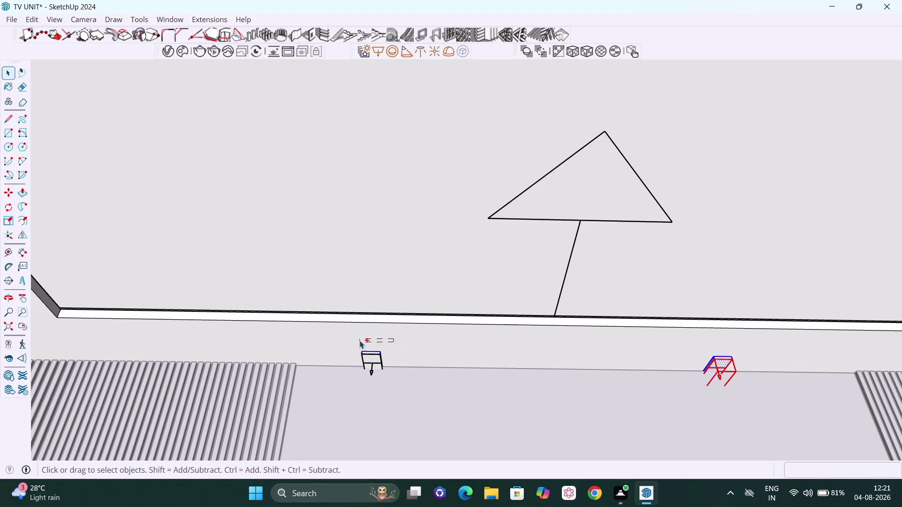
drag(360, 339, 358, 364)
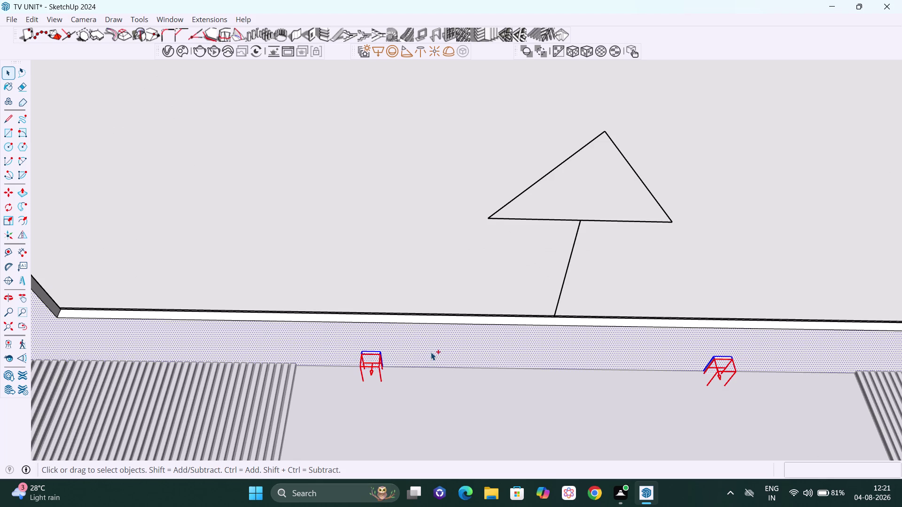
click(431, 352)
scroll(down, 3)
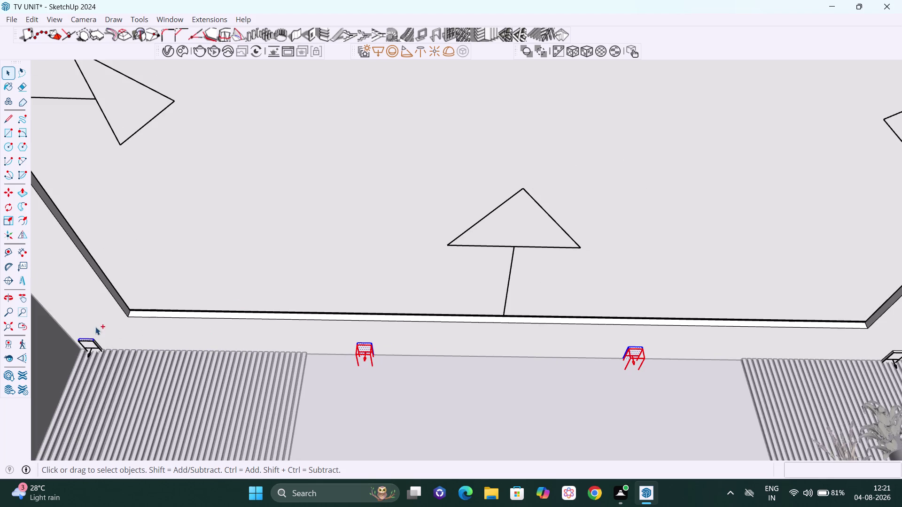
drag(104, 335, 76, 347)
Add the leftmost and right-corner TV wall lights and the lower right-wall light.
click(134, 340)
scroll(down, 3)
scroll(down, 3)
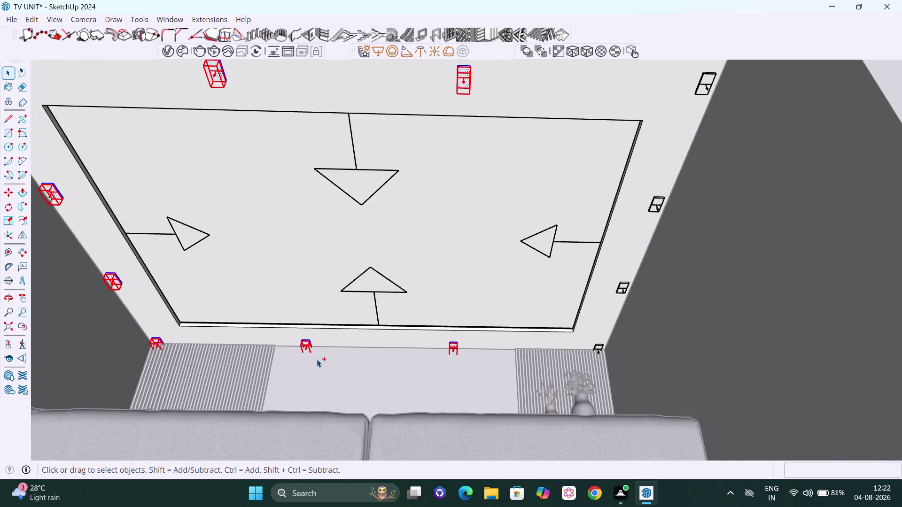
scroll(up, 3)
drag(604, 339, 586, 346)
click(575, 337)
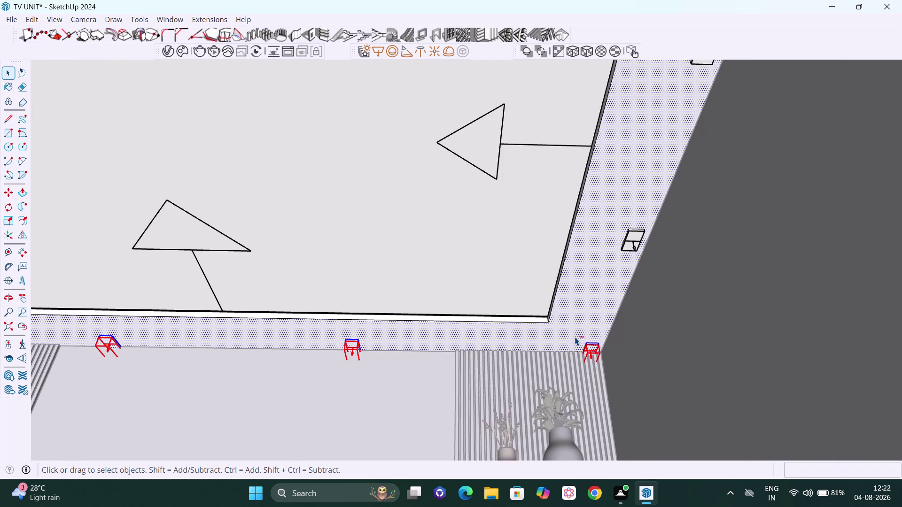
drag(648, 224, 621, 245)
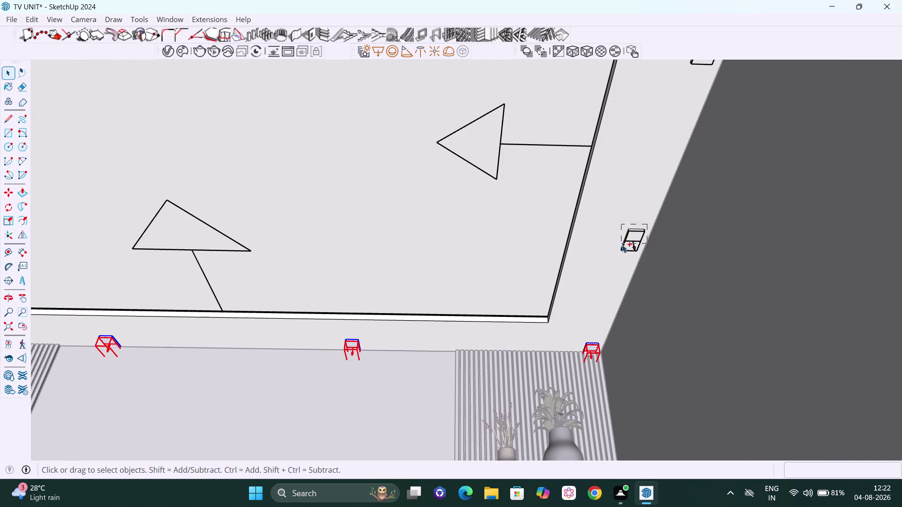
click(613, 183)
scroll(down, 3)
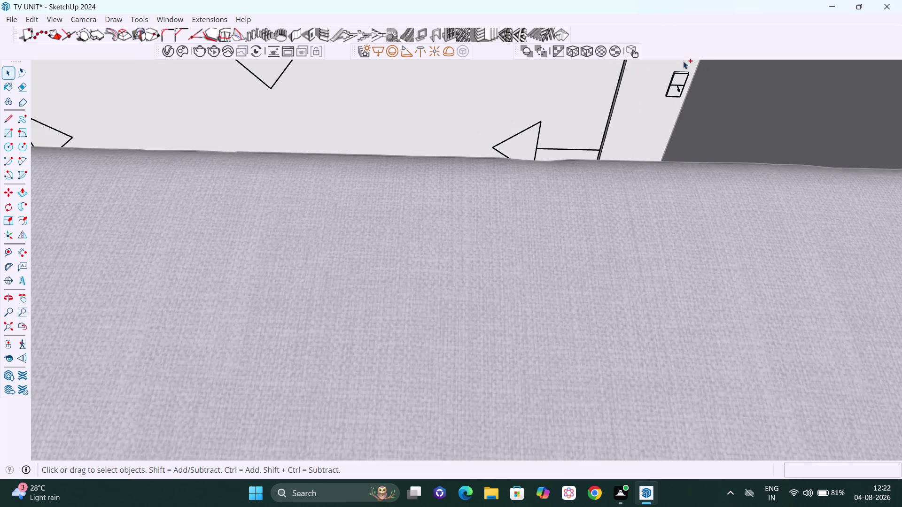
middle_drag(668, 115, 605, 208)
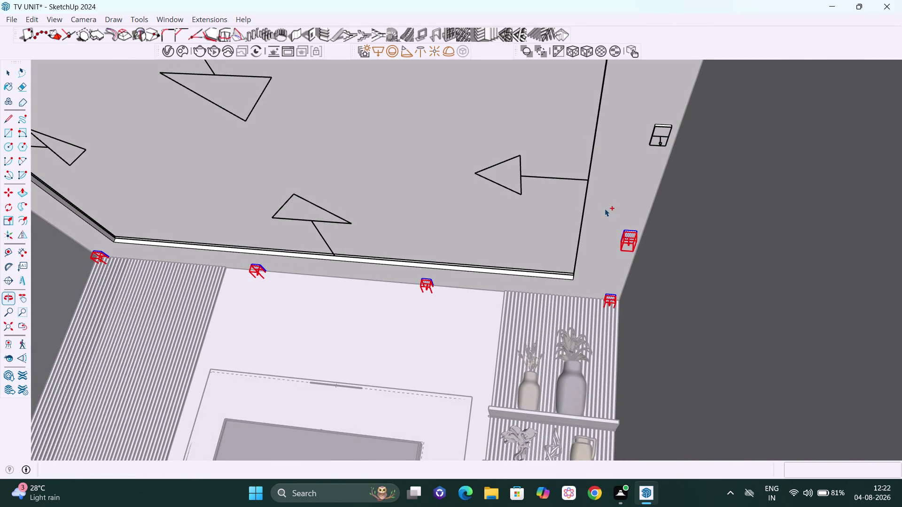
Pan and orbit along the right wall, then add its middle light to the selection.
key(h)
drag(608, 181, 547, 259)
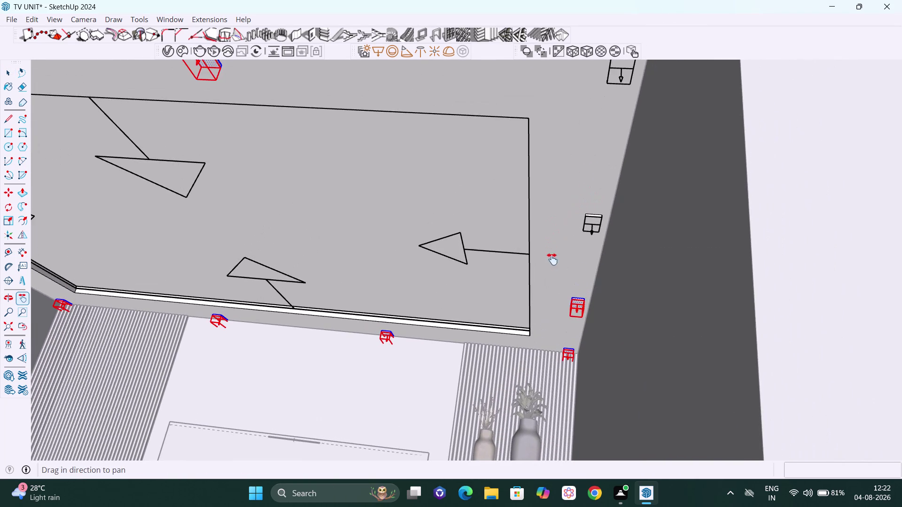
middle_drag(615, 267, 623, 249)
drag(580, 164, 572, 258)
middle_drag(583, 247, 588, 236)
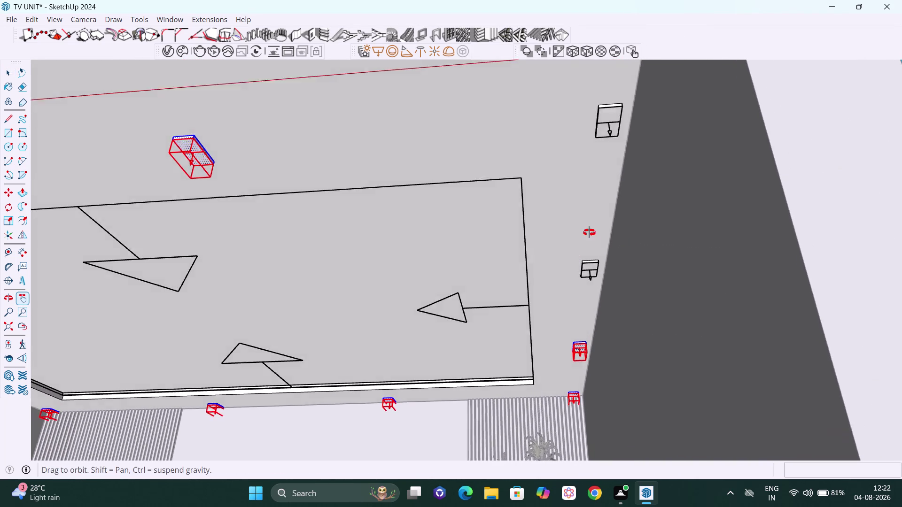
middle_drag(588, 236, 589, 227)
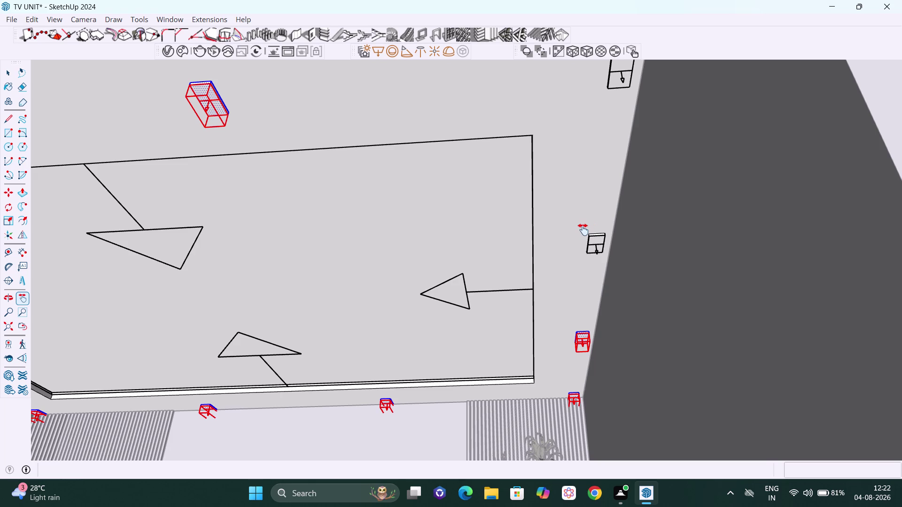
key(Escape)
drag(606, 228, 589, 253)
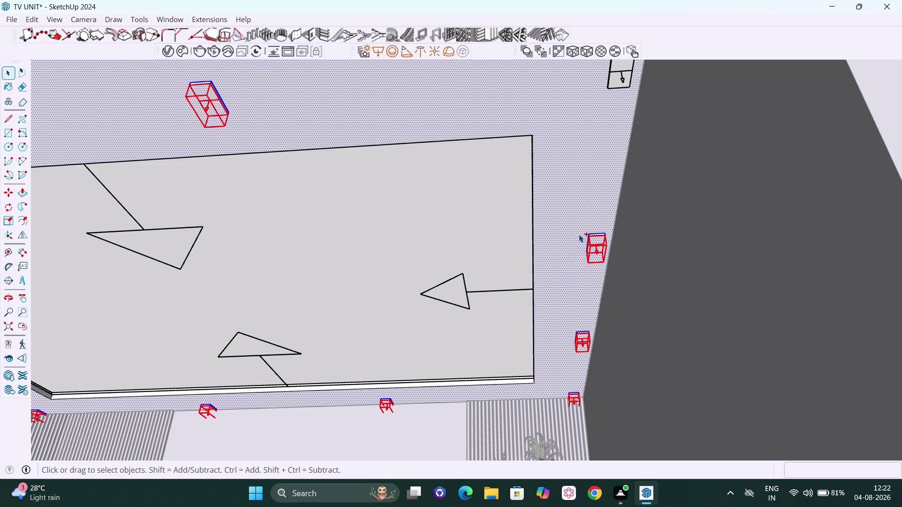
click(578, 235)
scroll(down, 3)
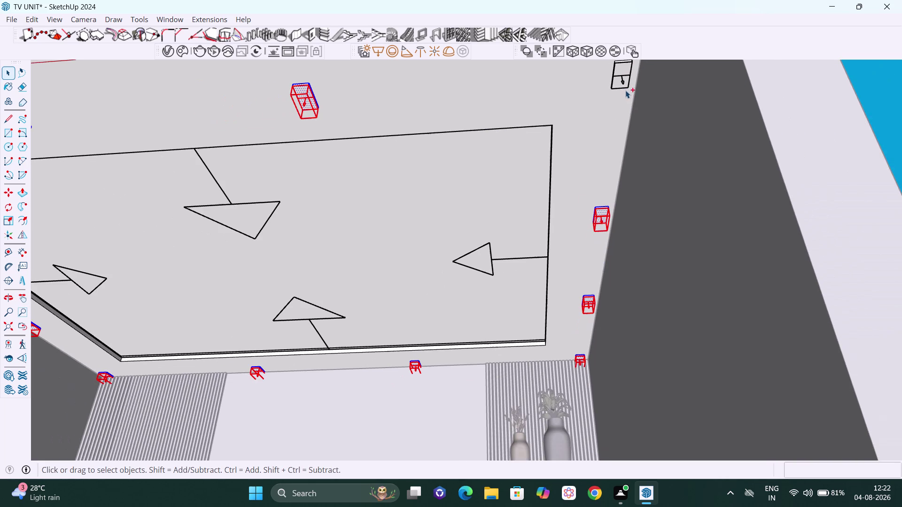
Pan up to the top right-wall light, add it, then orbit out to see the ceiling.
key(h)
drag(617, 110, 618, 193)
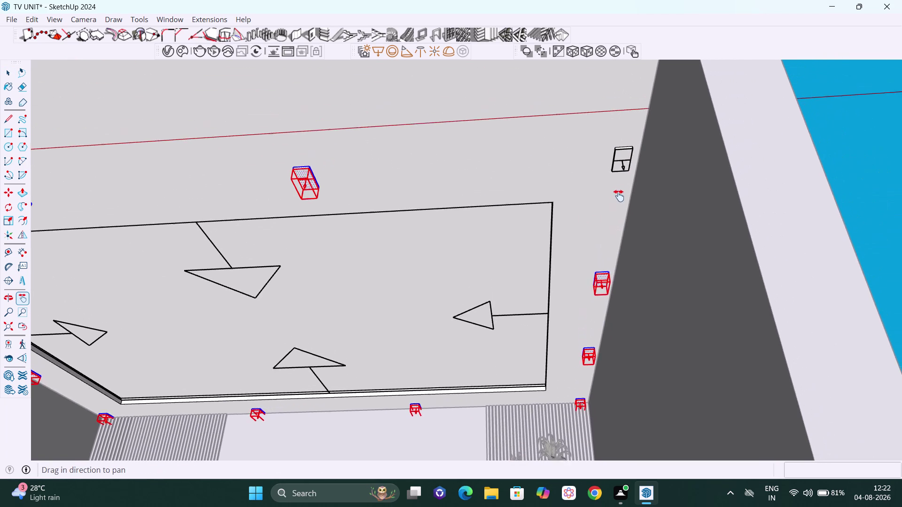
drag(618, 192, 619, 200)
key(Escape)
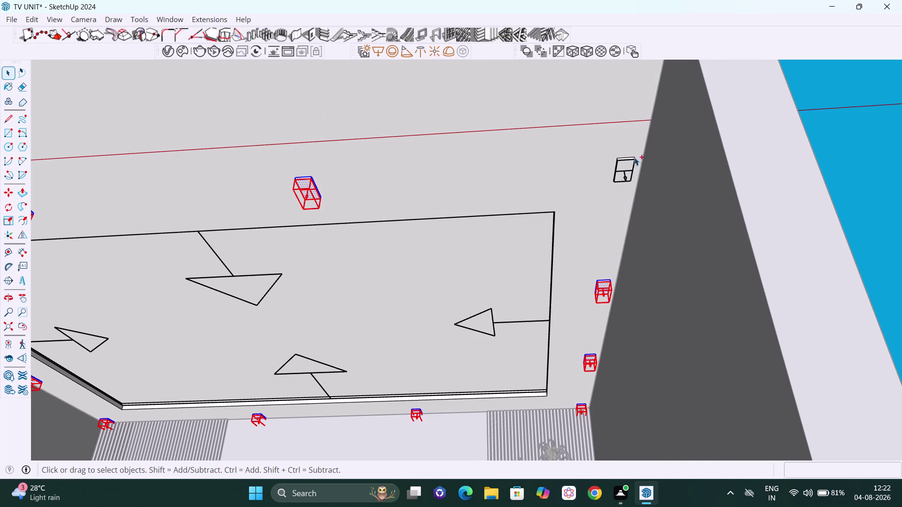
drag(638, 152, 613, 176)
click(599, 179)
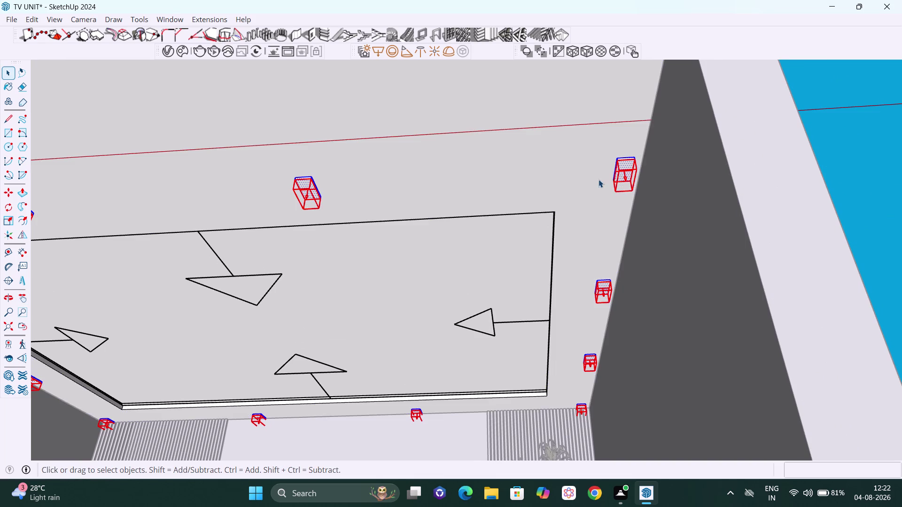
scroll(down, 3)
scroll(down, 3)
middle_drag(561, 198, 590, 234)
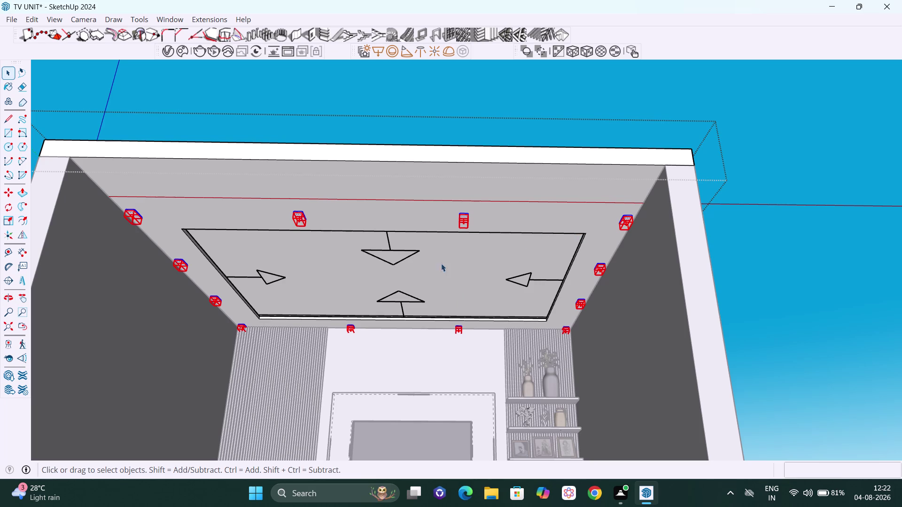
Orbit to face the TV wall and set a rotation pivot on the back-edge light, then cancel.
scroll(down, 3)
middle_drag(607, 255, 558, 201)
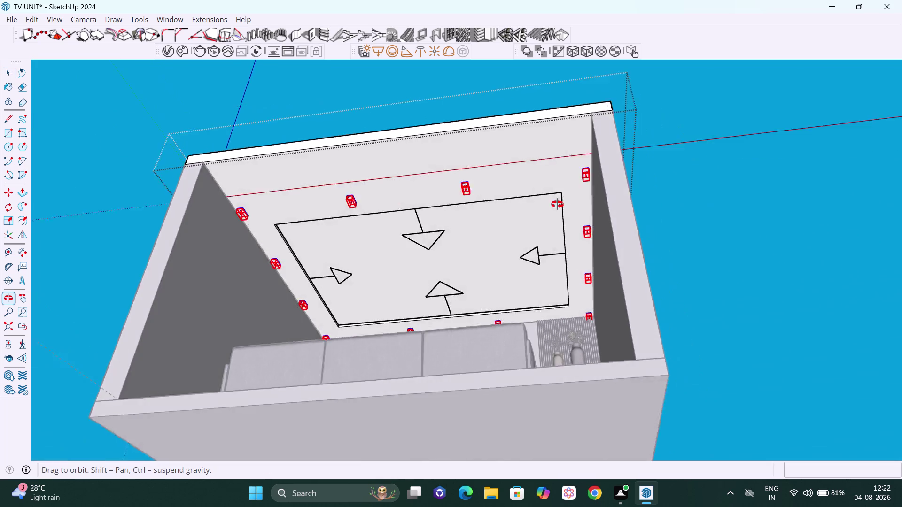
middle_drag(558, 201, 569, 273)
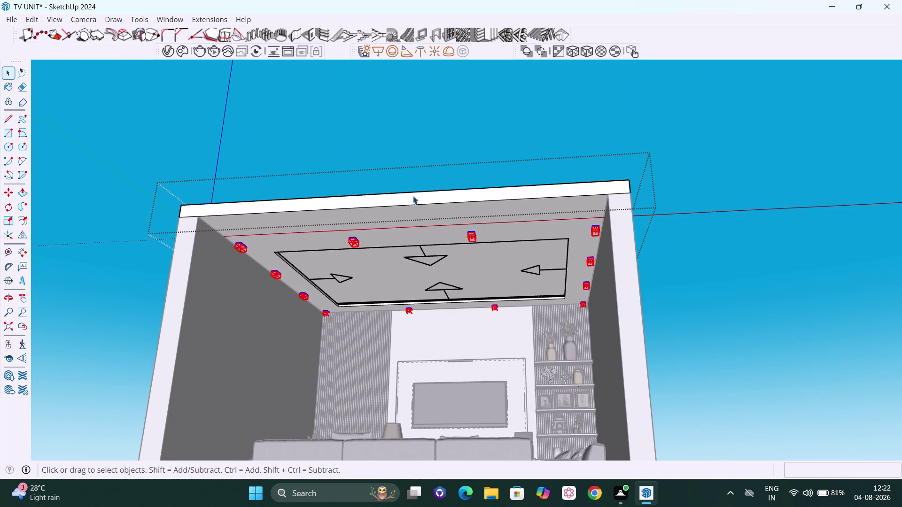
scroll(up, 3)
key(q)
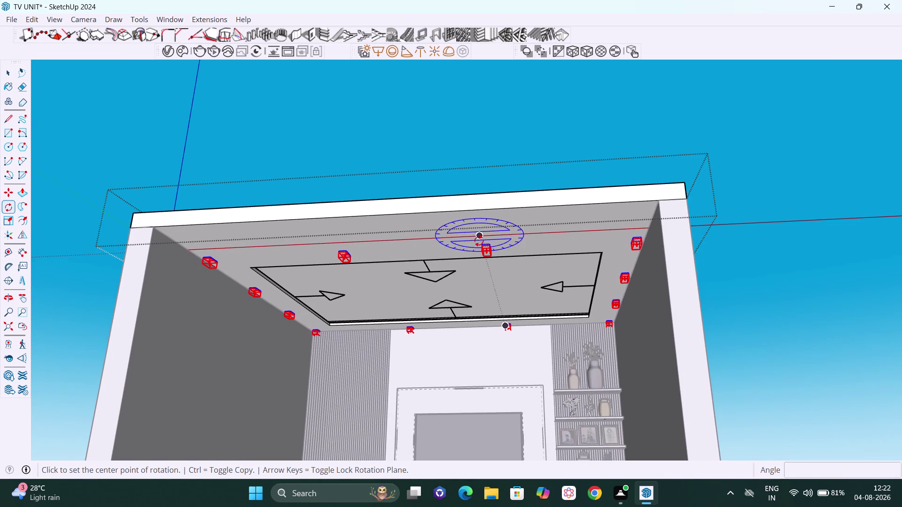
click(481, 245)
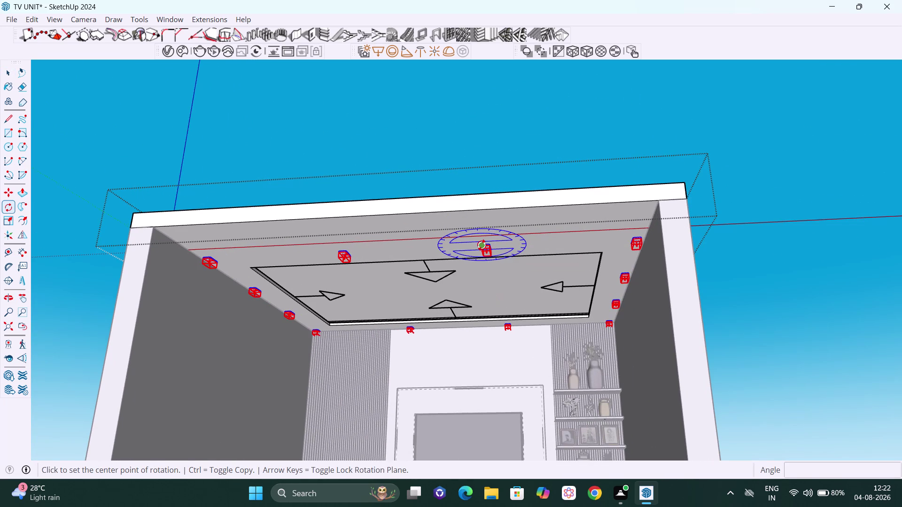
click(491, 244)
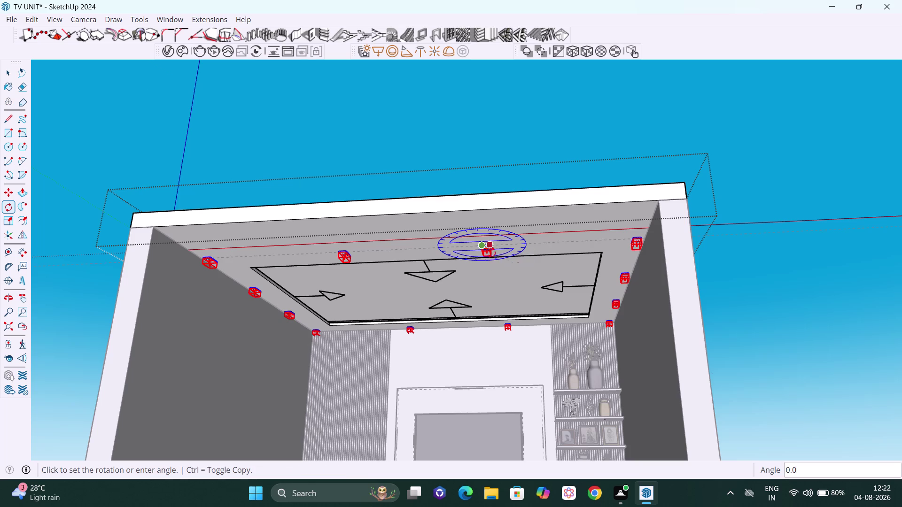
key(Escape)
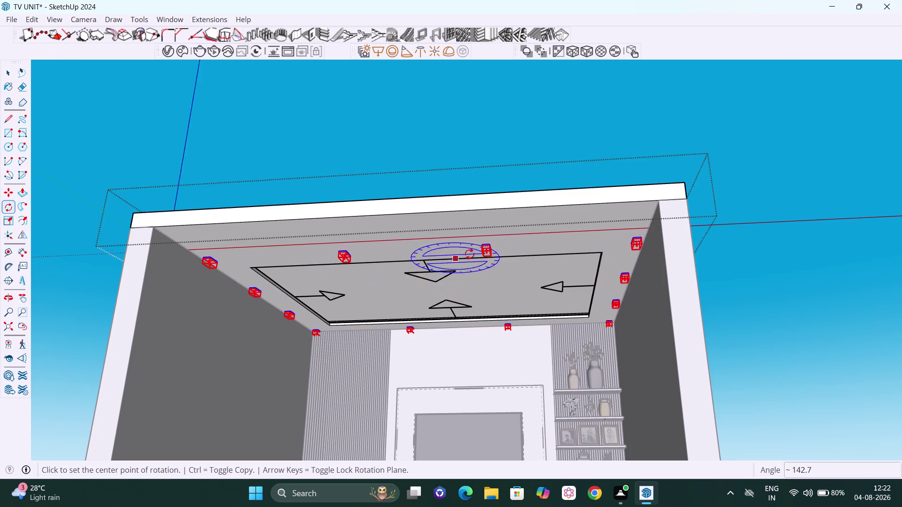
Zoom in on the back-edge light and rotate it to its new angle, returning to Select.
scroll(up, 3)
scroll(up, 3)
scroll(up, 3)
middle_drag(494, 251, 477, 235)
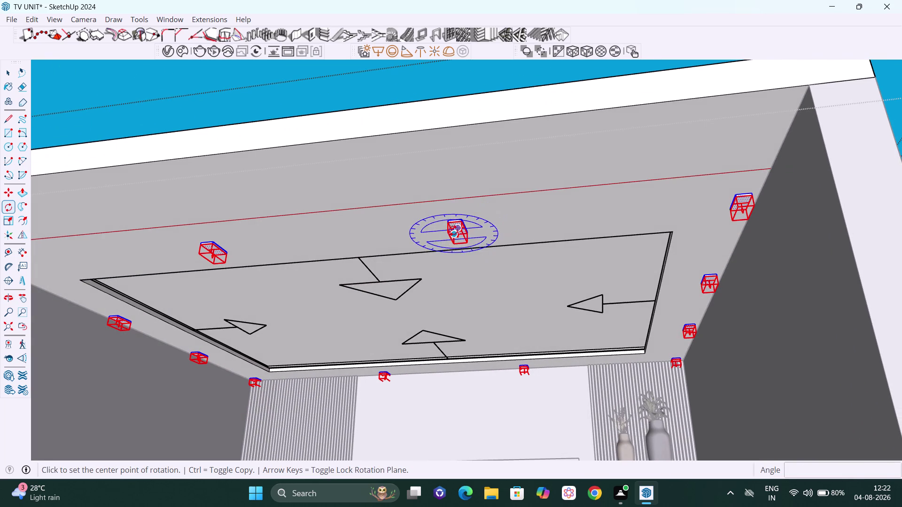
scroll(up, 3)
scroll(up, 3)
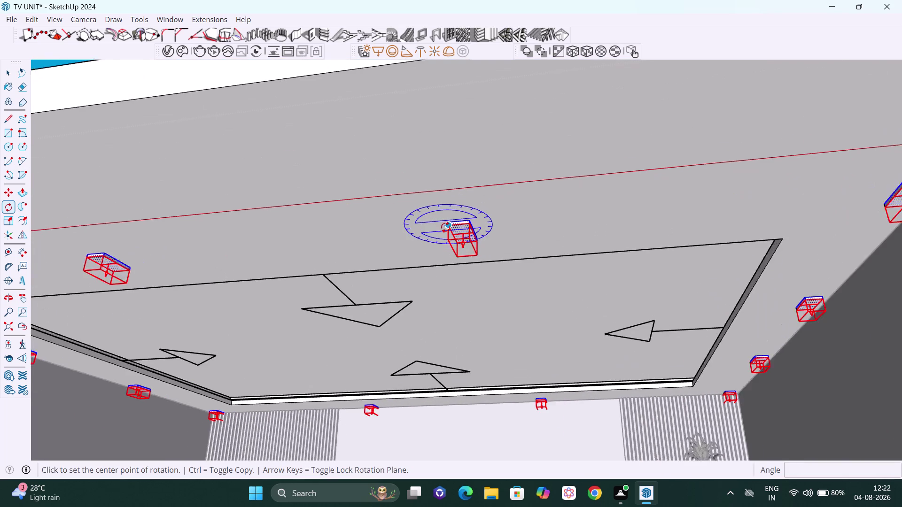
scroll(up, 3)
scroll(up, 3)
middle_drag(450, 228, 462, 235)
scroll(up, 3)
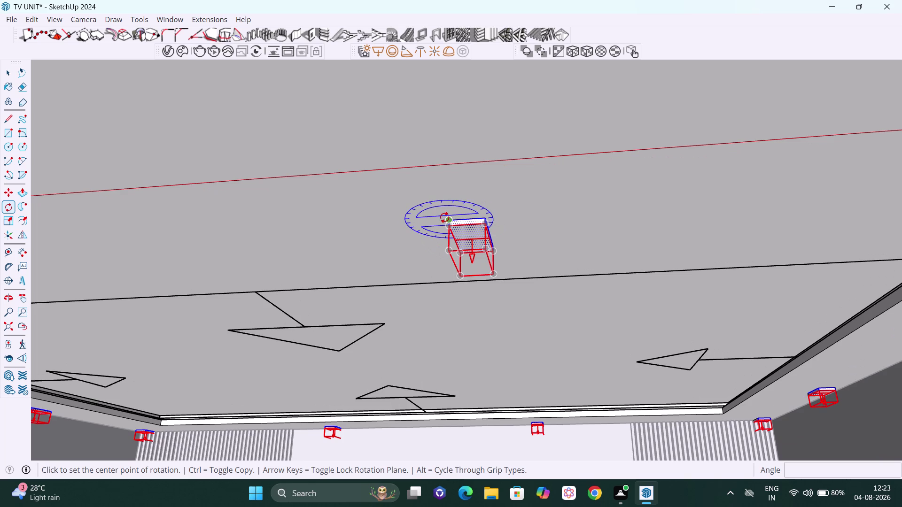
drag(445, 219, 450, 220)
click(484, 218)
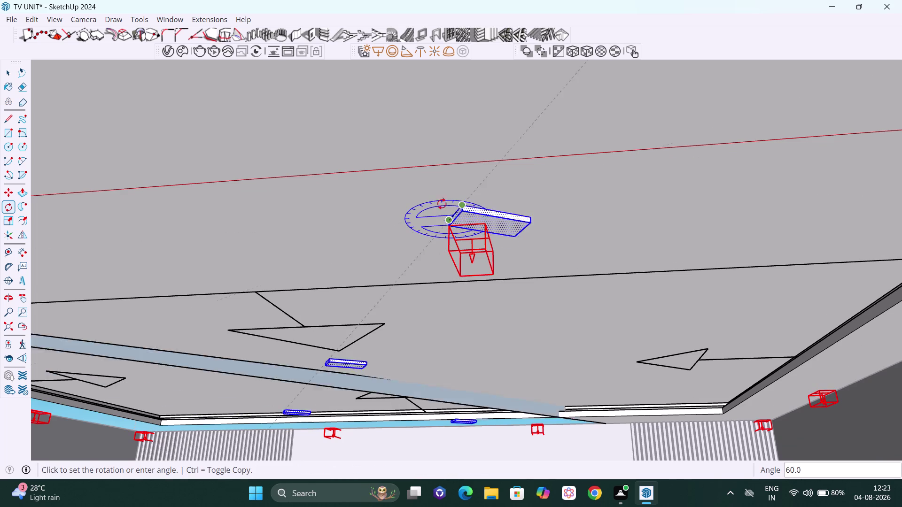
key(Escape)
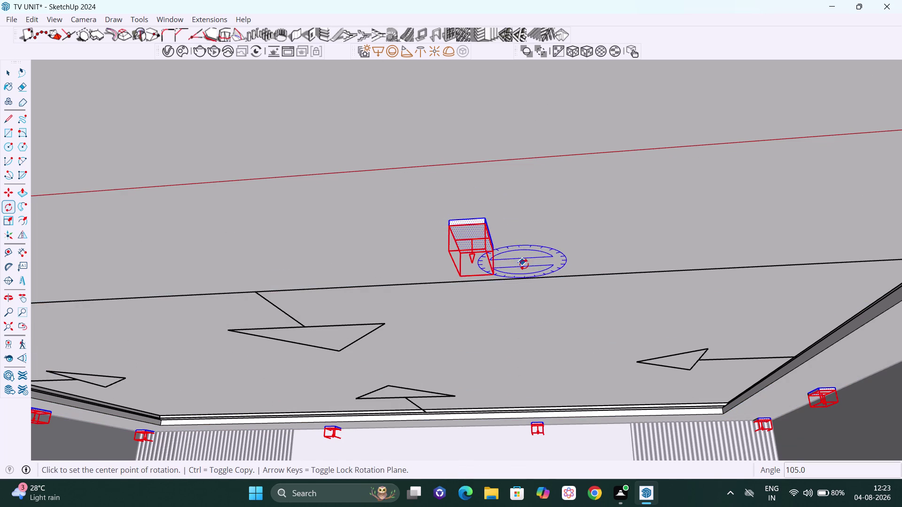
key(space)
scroll(down, 3)
scroll(down, 3)
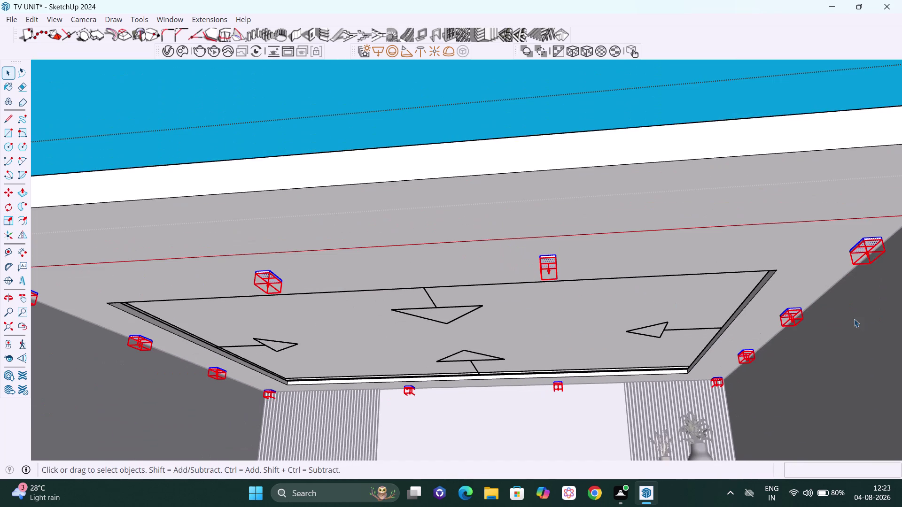
scroll(down, 3)
key(h)
drag(720, 290, 590, 271)
scroll(down, 3)
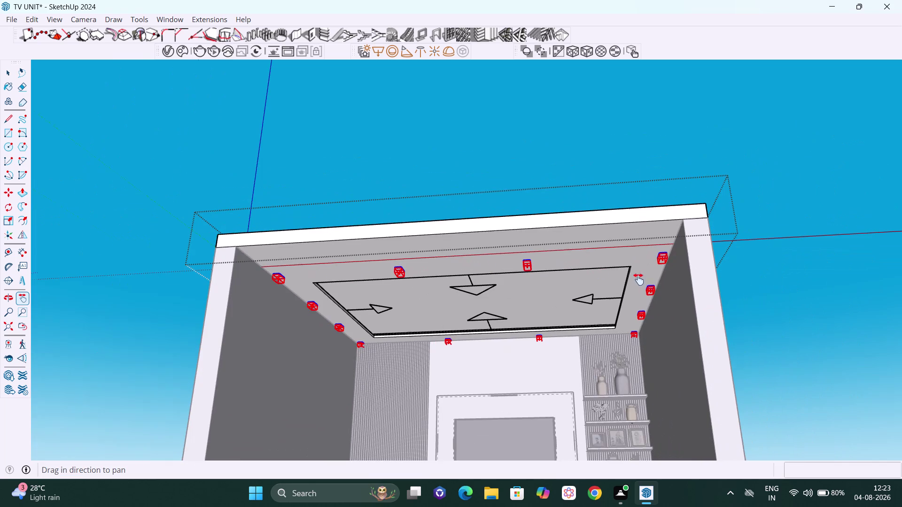
key(space)
click(802, 270)
scroll(up, 3)
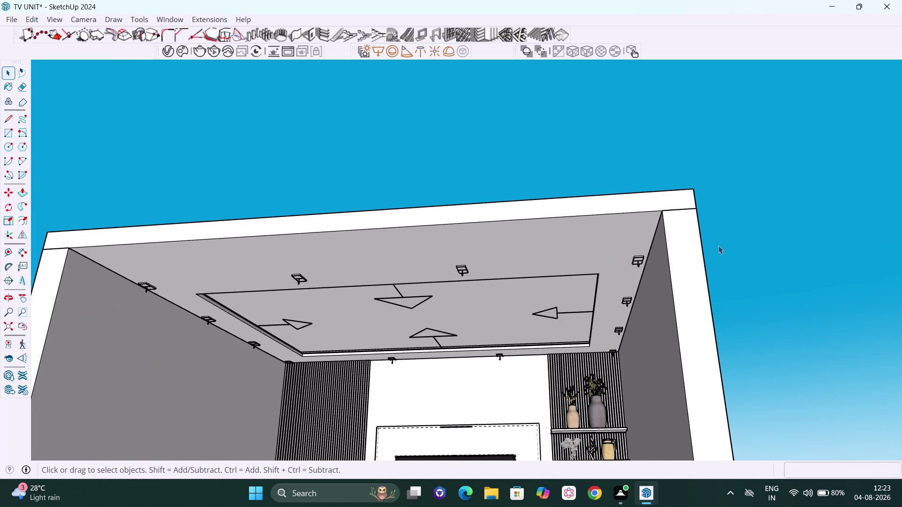
scroll(up, 3)
scroll(down, 3)
scroll(down, 3)
middle_drag(651, 267, 639, 273)
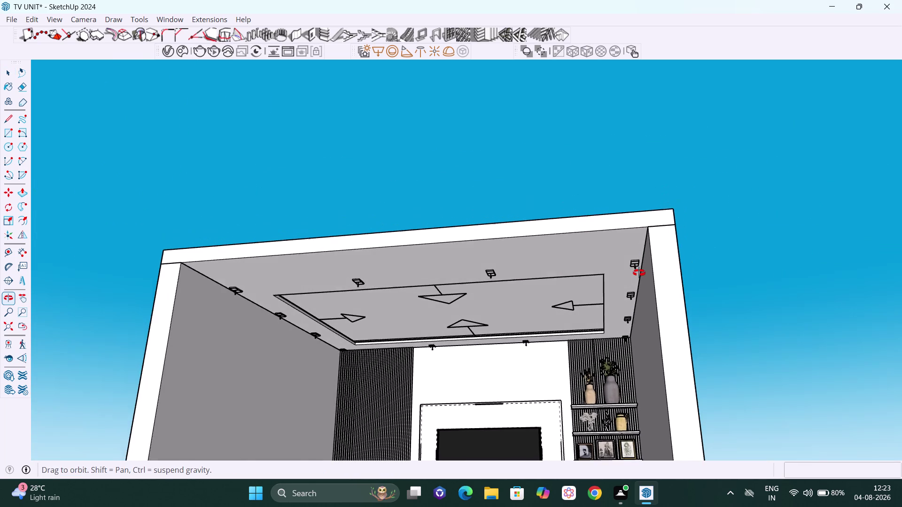
middle_drag(639, 273, 641, 278)
scroll(up, 3)
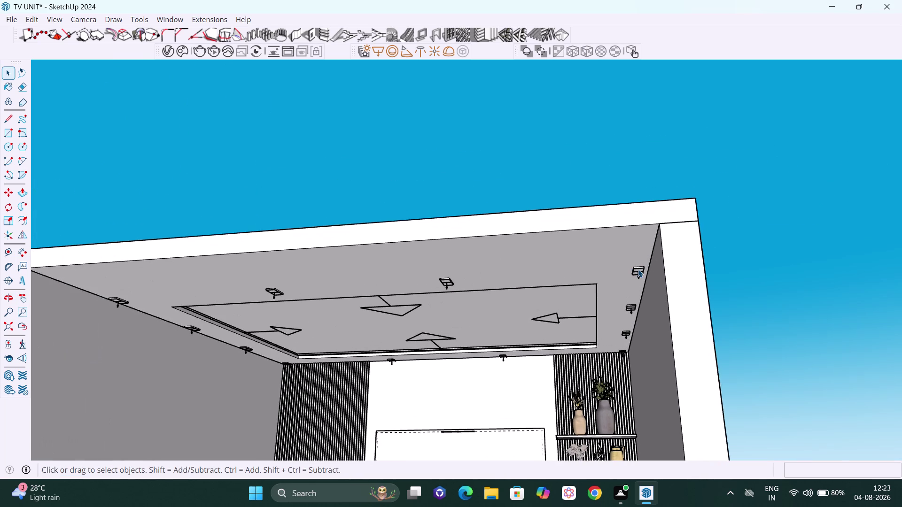
click(639, 270)
middle_click(639, 269)
middle_click(638, 269)
scroll(up, 3)
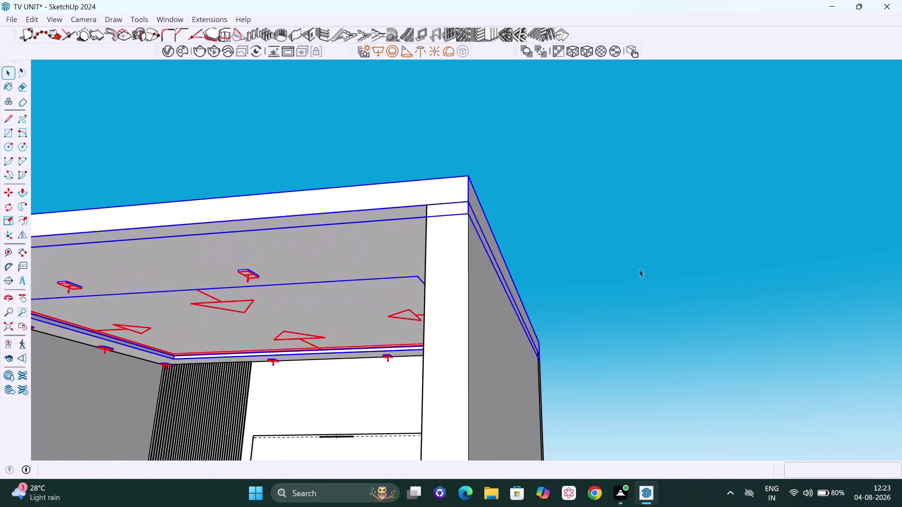
scroll(down, 3)
middle_click(645, 314)
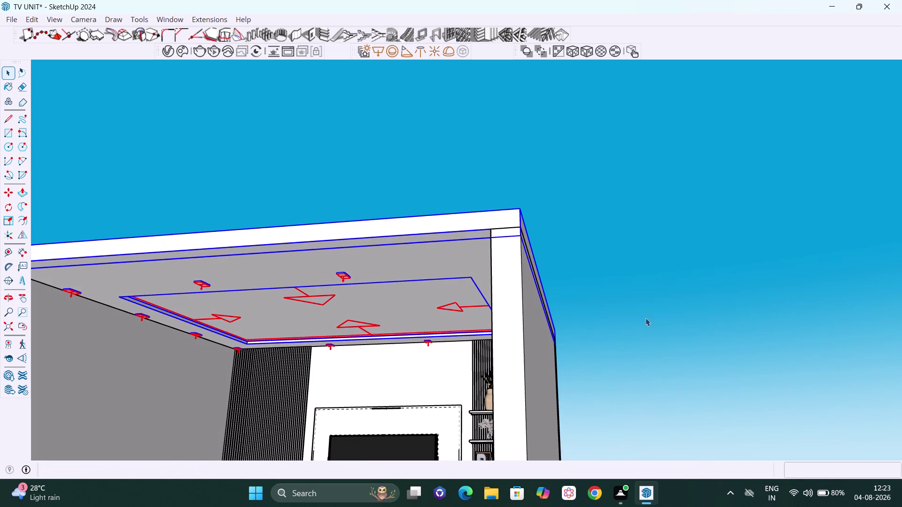
key(h)
drag(600, 311, 758, 329)
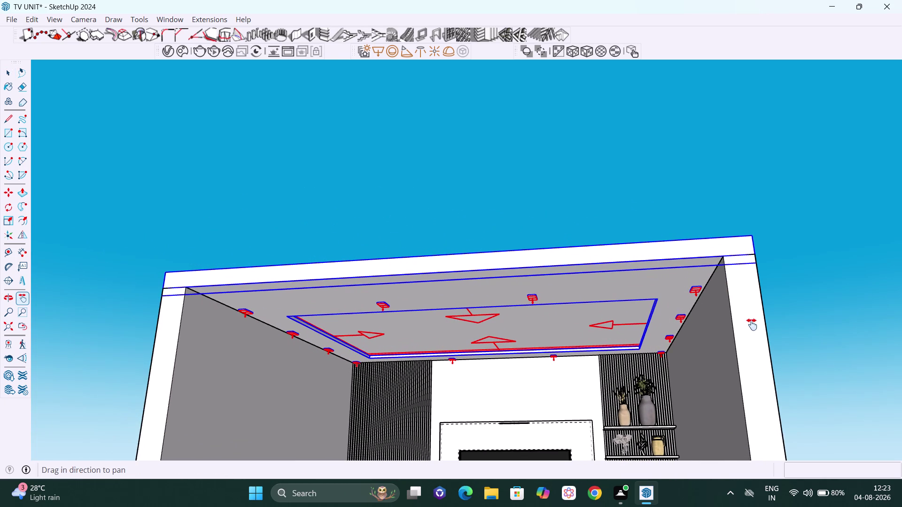
key(space)
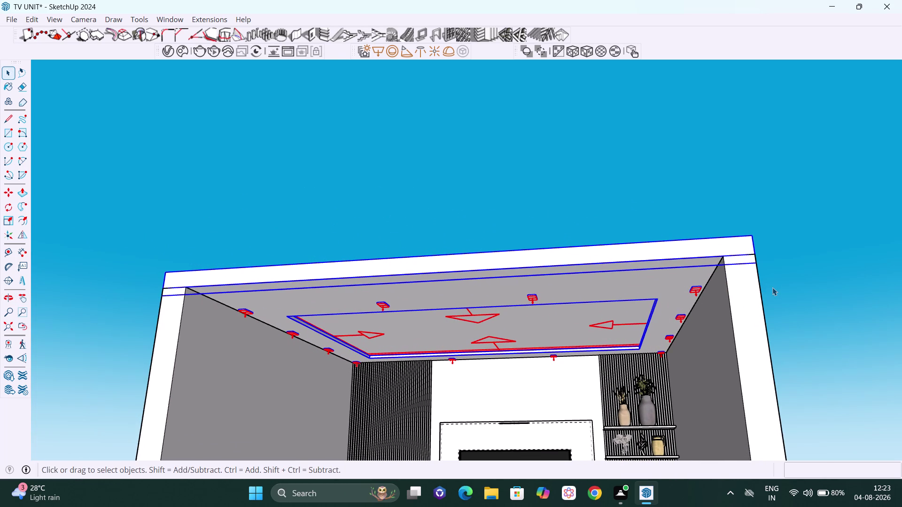
key(Delete)
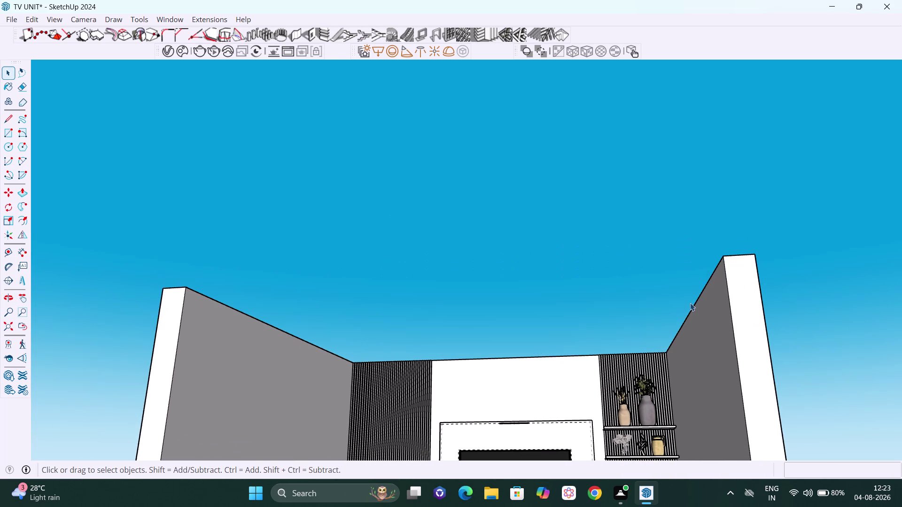
key(ctrl+z)
click(662, 286)
double_click(663, 288)
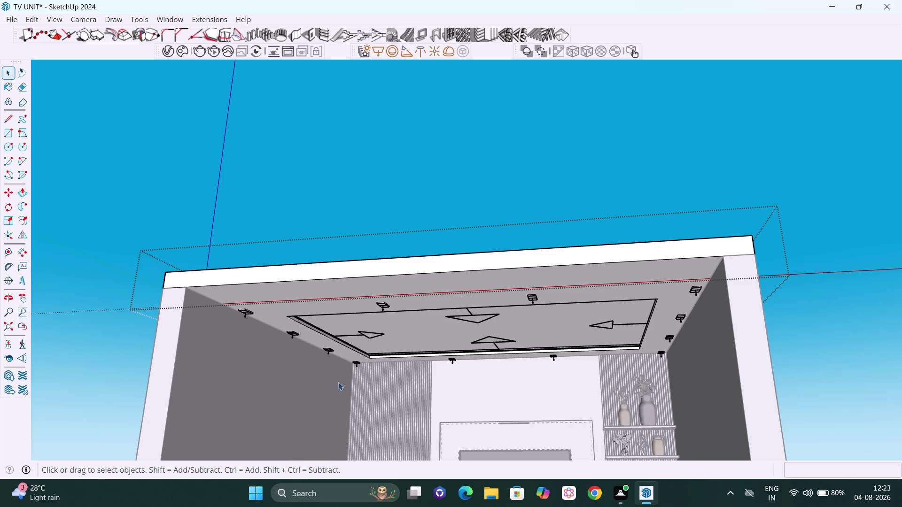
Select every object sharing the ceiling light's tag.
scroll(up, 3)
middle_drag(551, 302, 559, 280)
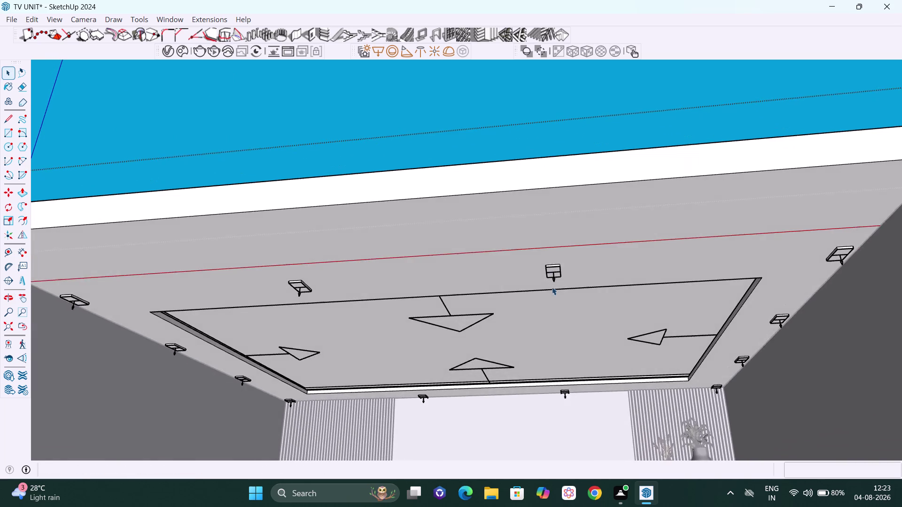
scroll(up, 3)
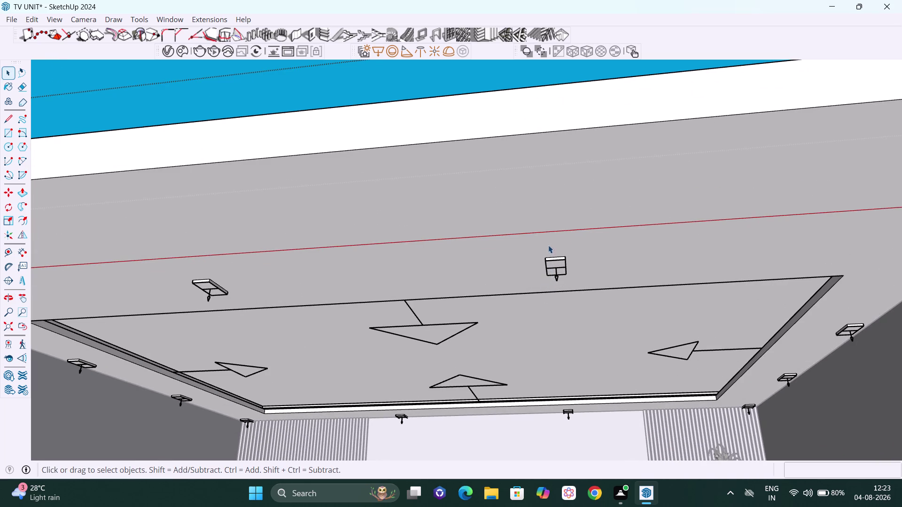
drag(535, 252, 580, 275)
drag(581, 275, 581, 286)
middle_drag(571, 273, 553, 269)
right_click(523, 260)
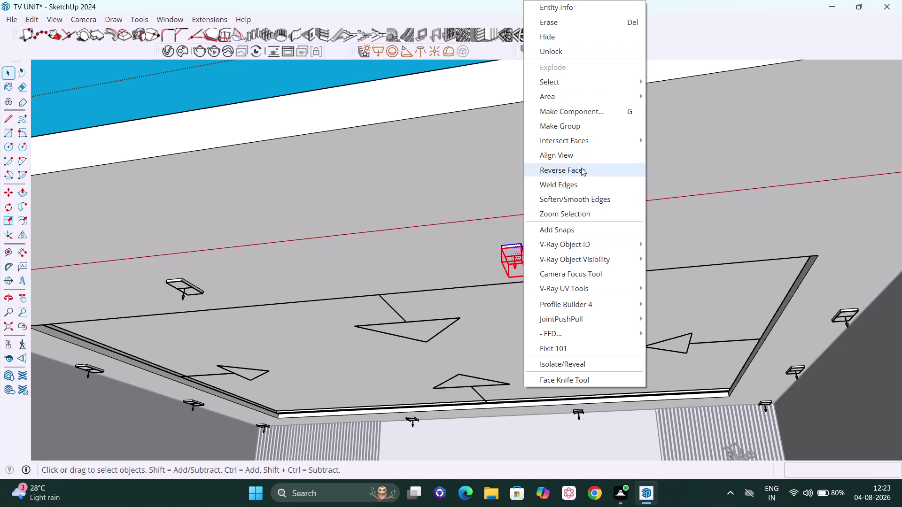
click(591, 74)
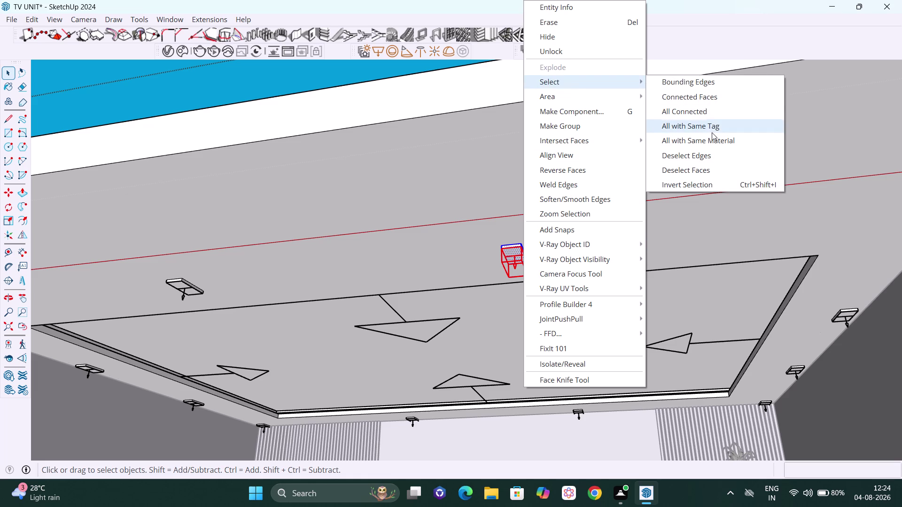
click(713, 132)
Extend the selection to all connected geometry.
scroll(down, 3)
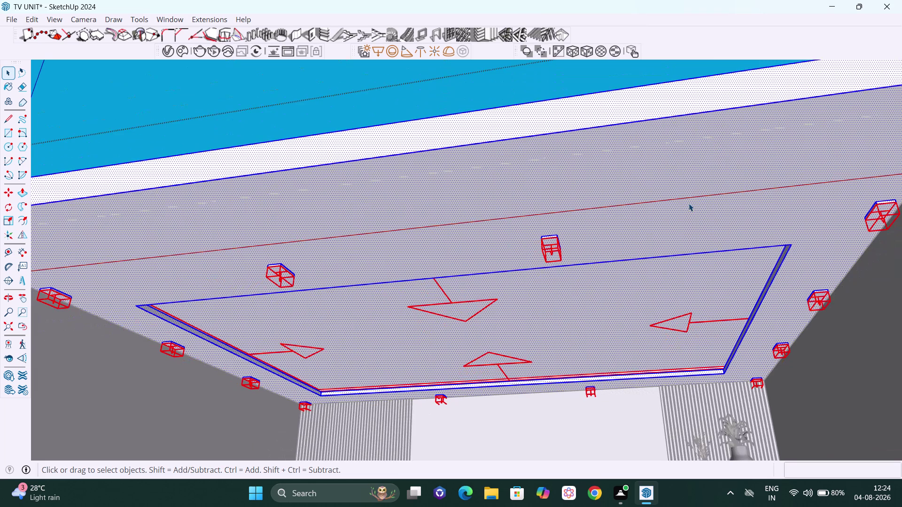
middle_drag(700, 235, 708, 240)
right_click(573, 257)
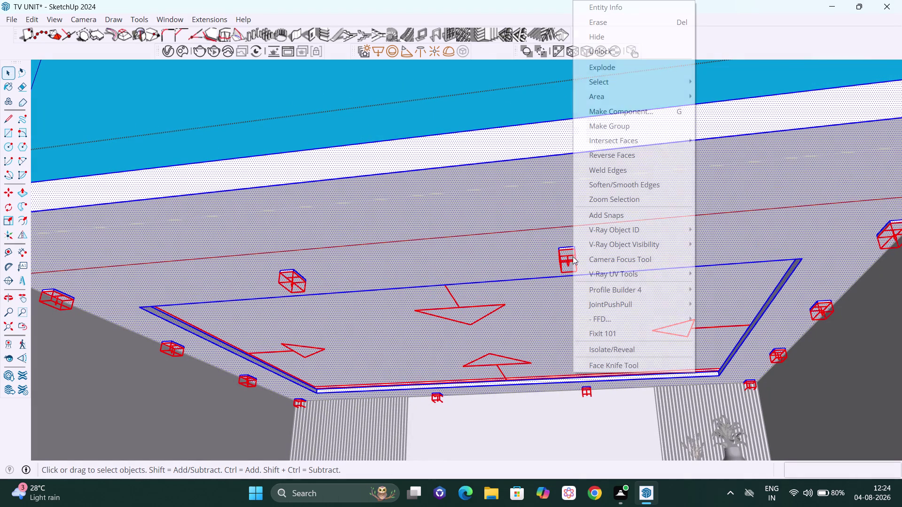
click(637, 83)
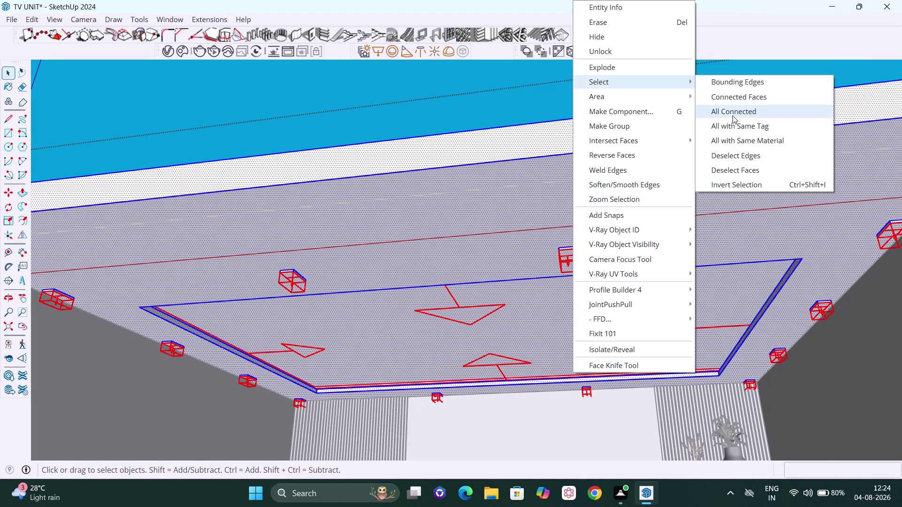
click(773, 136)
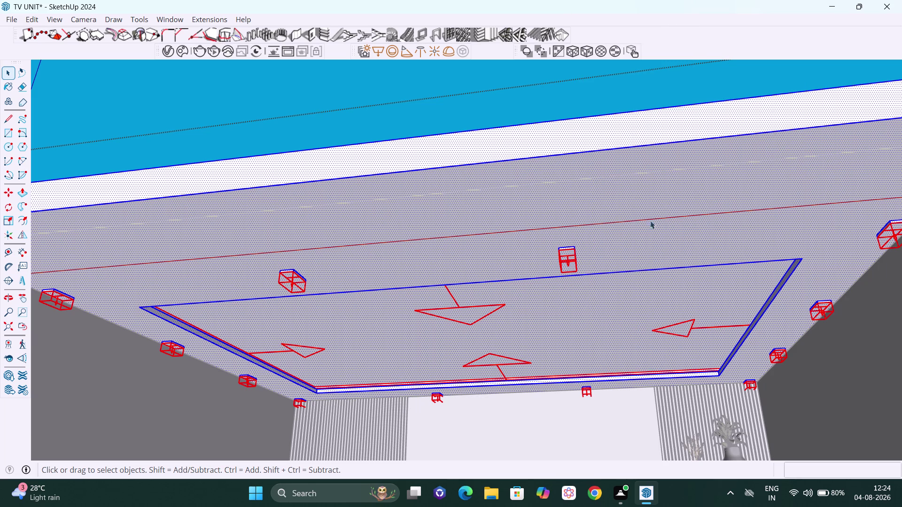
Invert the selection and pick the odd light fixture near the ceiling's back edge.
right_click(567, 249)
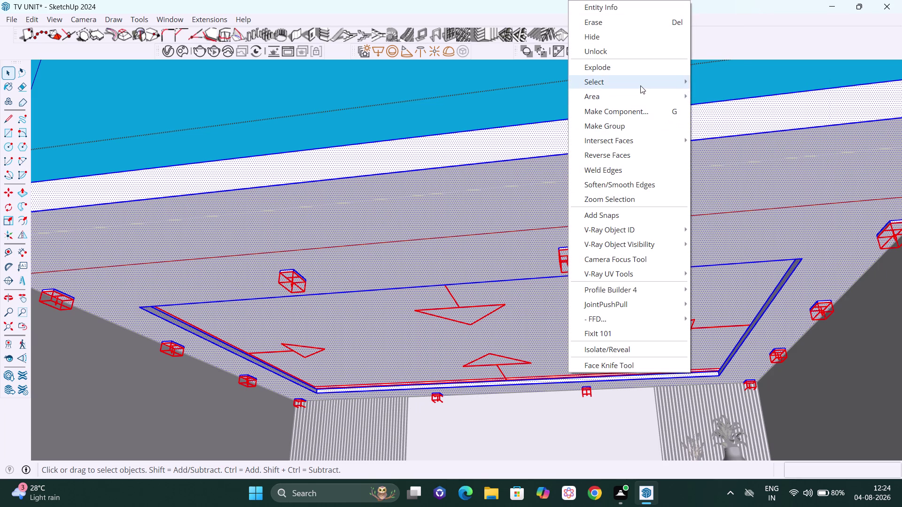
click(640, 85)
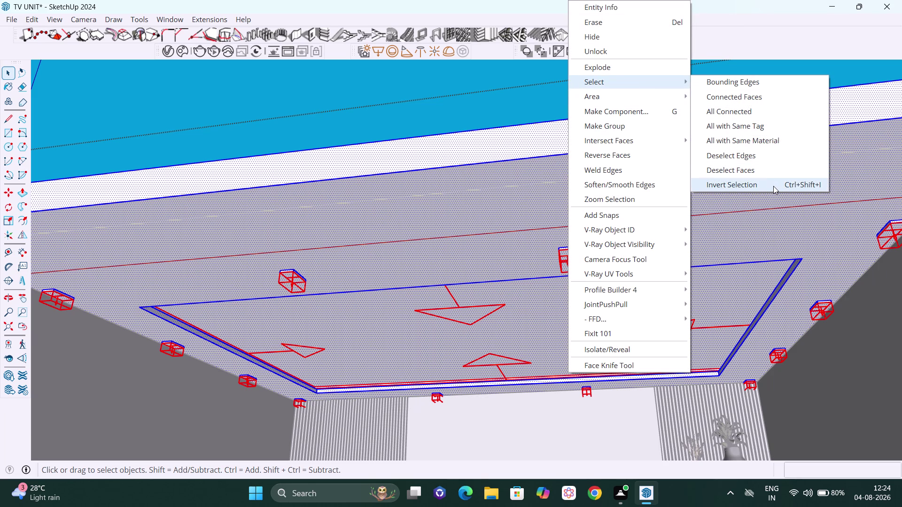
click(773, 186)
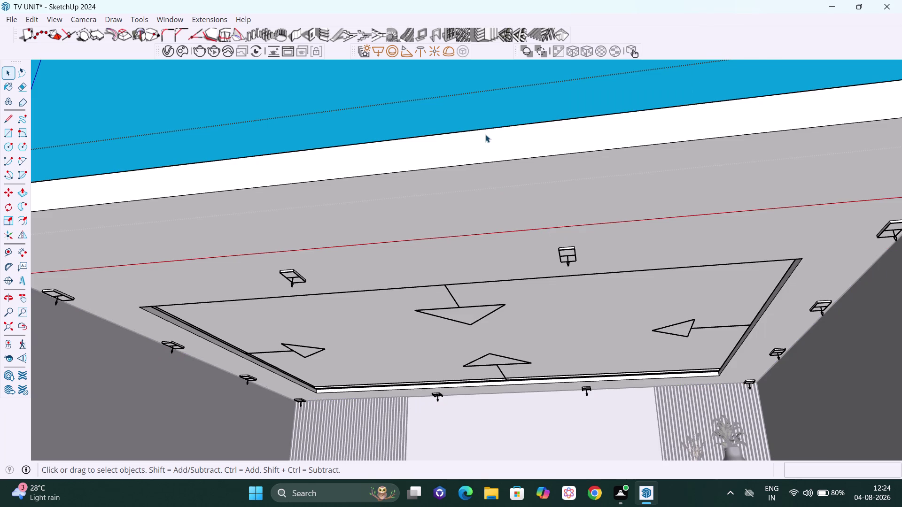
scroll(up, 3)
click(567, 256)
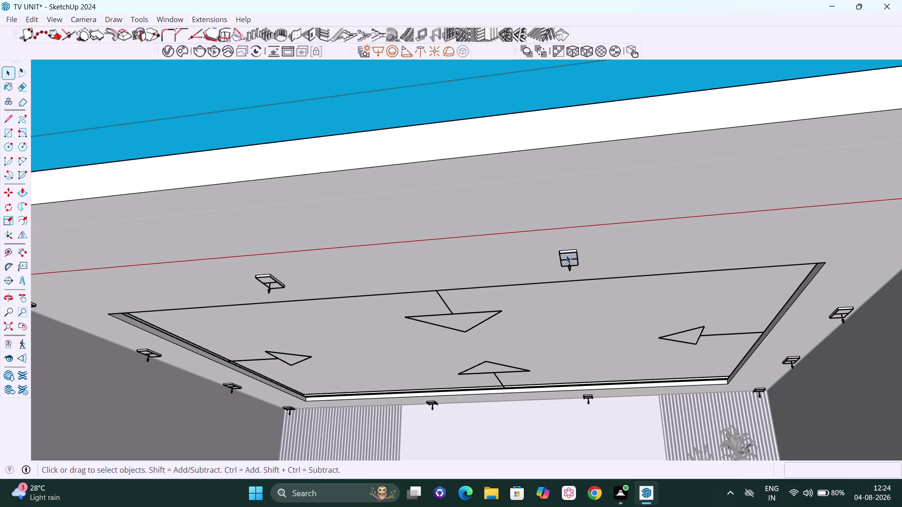
drag(551, 245, 604, 273)
middle_drag(609, 275, 618, 266)
scroll(down, 3)
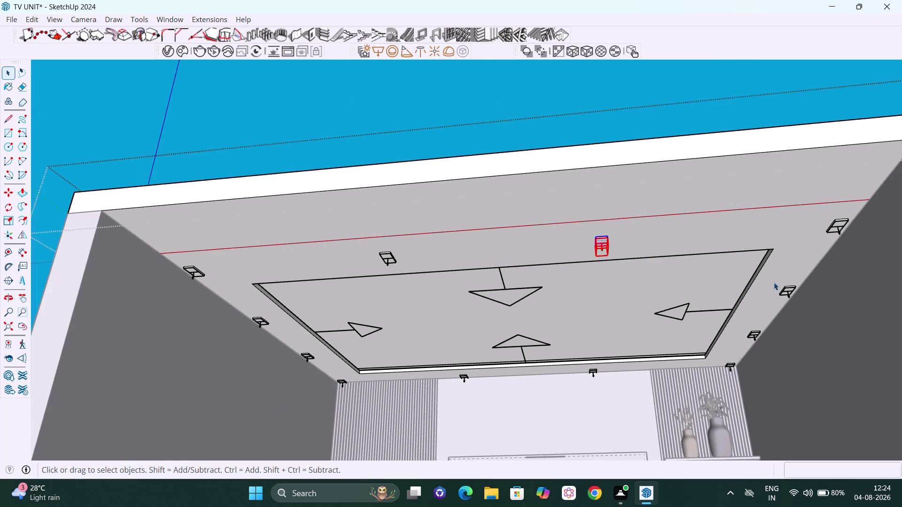
middle_drag(792, 274, 791, 265)
scroll(down, 3)
middle_drag(795, 268, 791, 260)
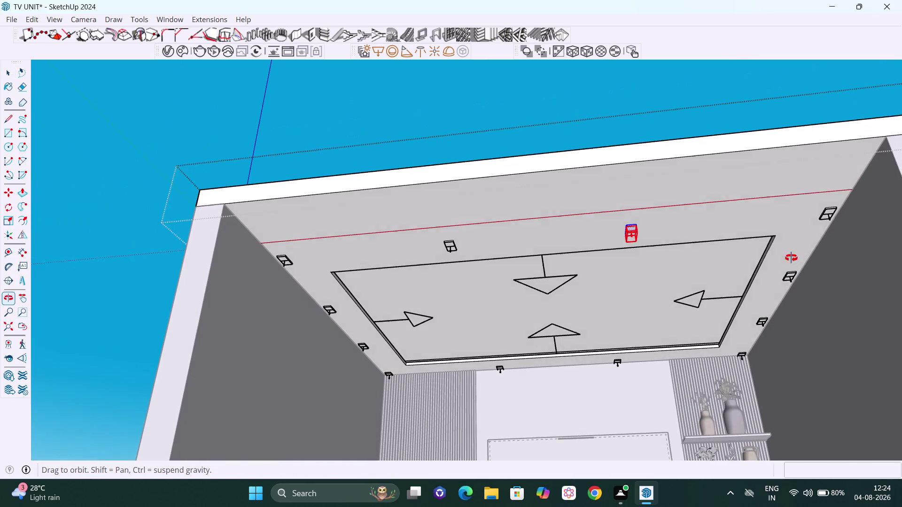
middle_drag(791, 260, 791, 253)
key(h)
drag(759, 275, 654, 269)
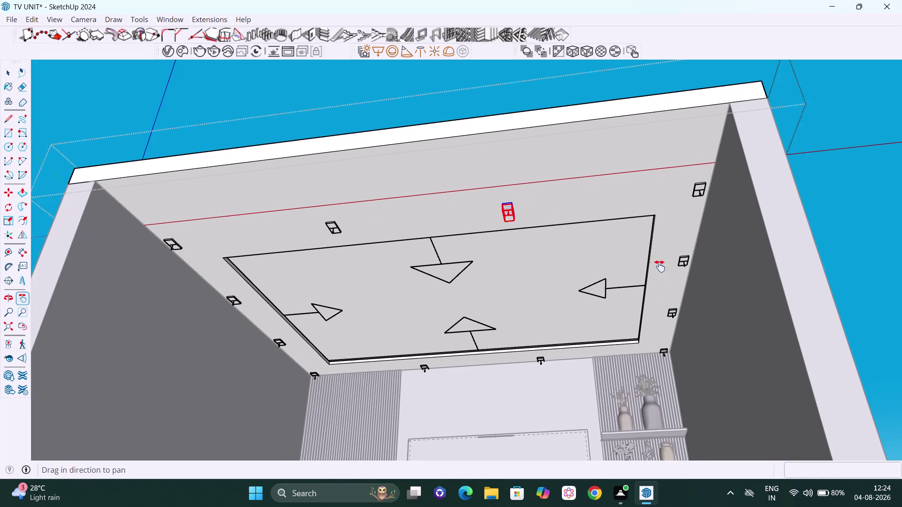
scroll(up, 3)
middle_drag(696, 252, 713, 206)
scroll(up, 3)
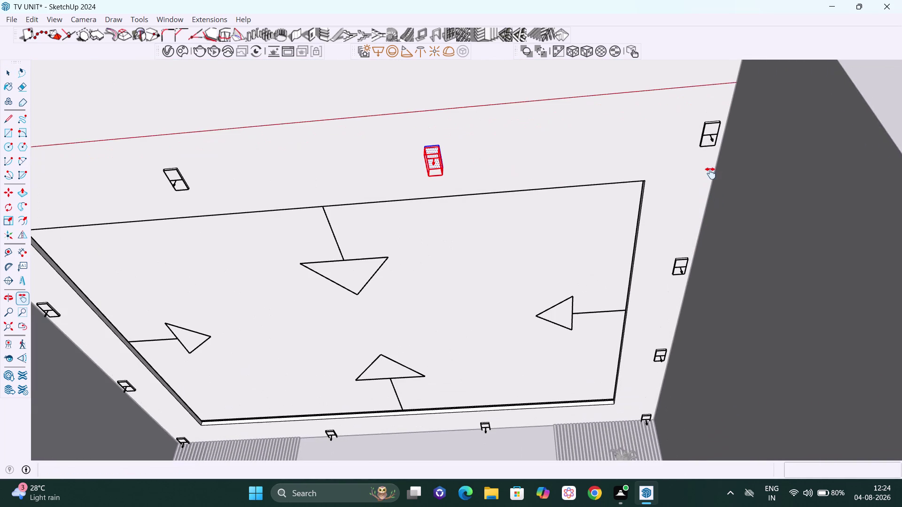
scroll(down, 3)
scroll(down, 3)
scroll(down, 3)
middle_drag(722, 194, 712, 216)
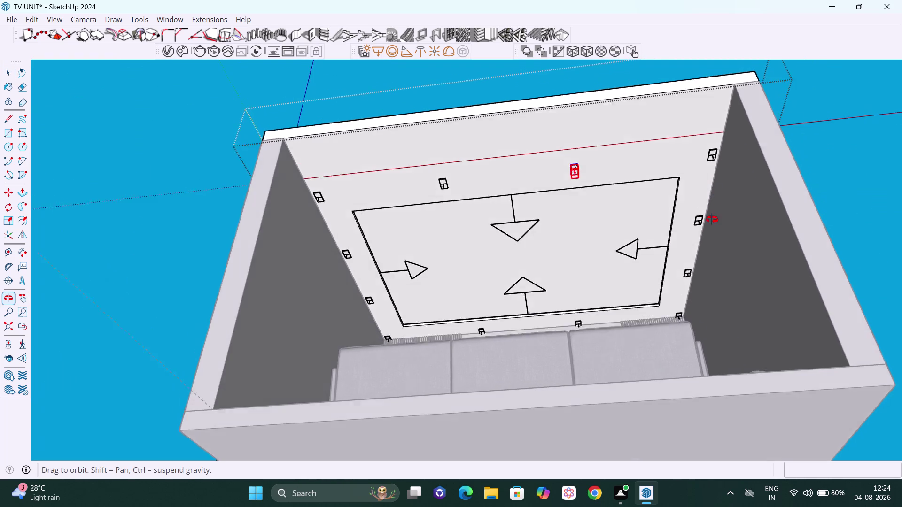
middle_drag(711, 215, 719, 310)
scroll(up, 3)
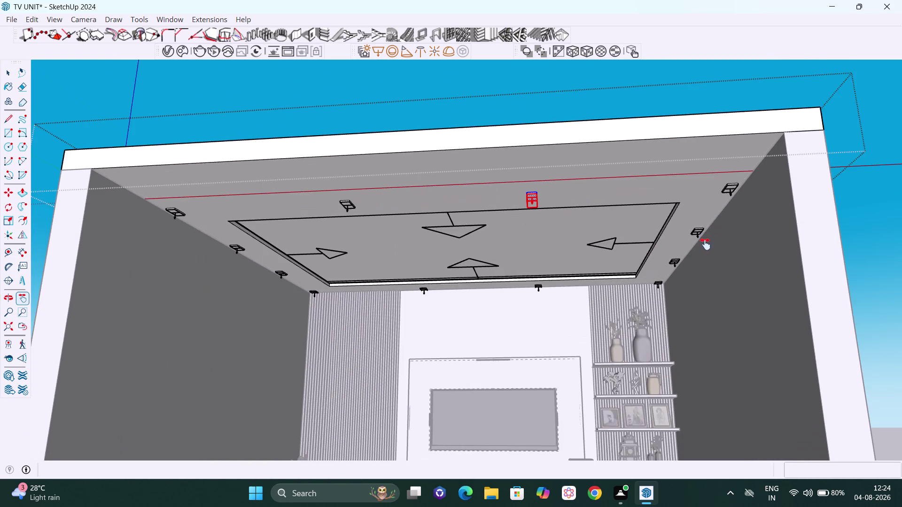
middle_drag(705, 238, 701, 192)
scroll(up, 3)
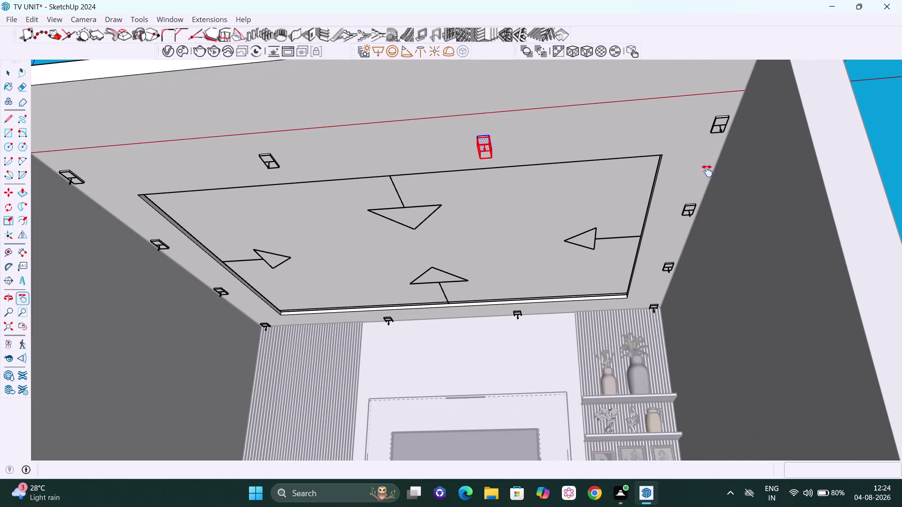
key(Escape)
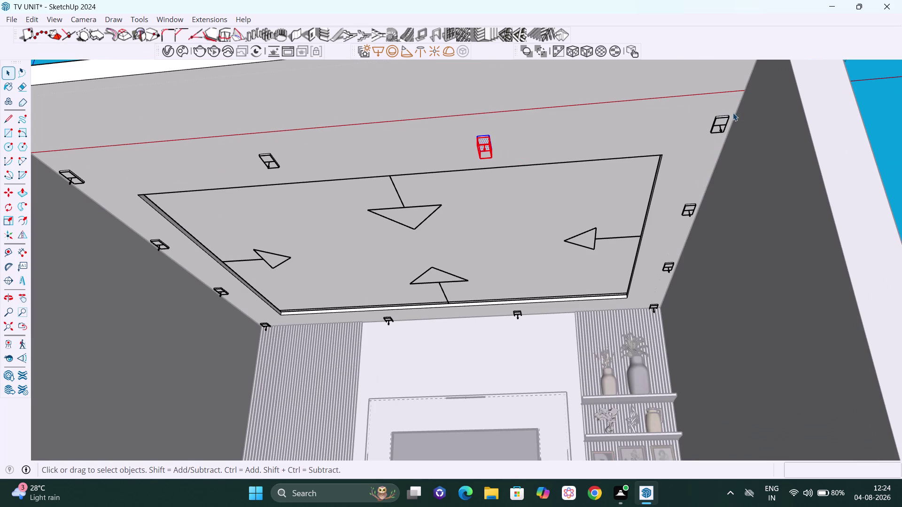
drag(732, 111, 709, 131)
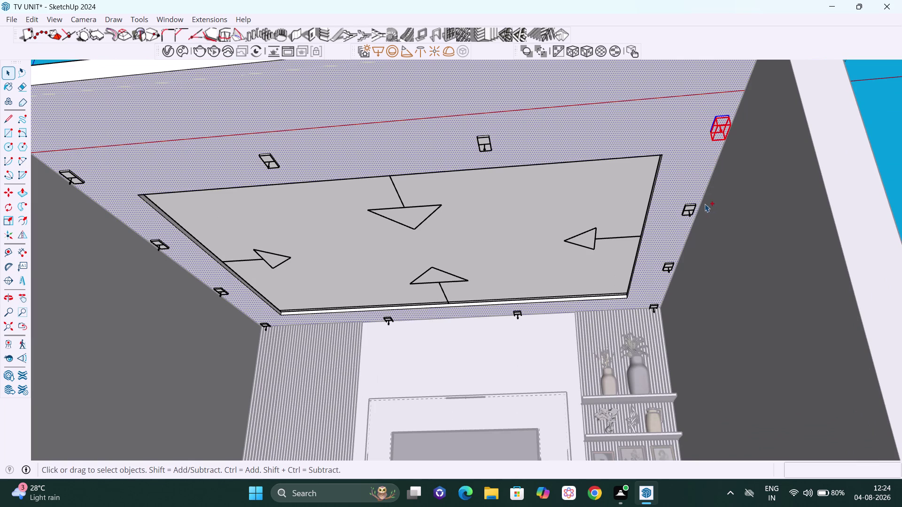
Add the right-wall, front-edge and back-edge spotlight fixtures to the selection.
drag(699, 199, 681, 211)
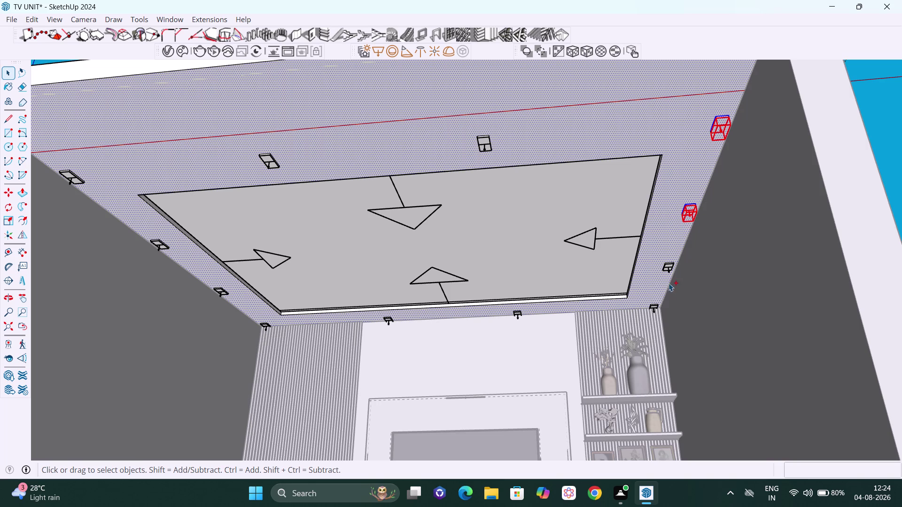
drag(675, 259, 655, 270)
drag(659, 300, 649, 307)
drag(522, 305, 514, 311)
drag(520, 308, 513, 315)
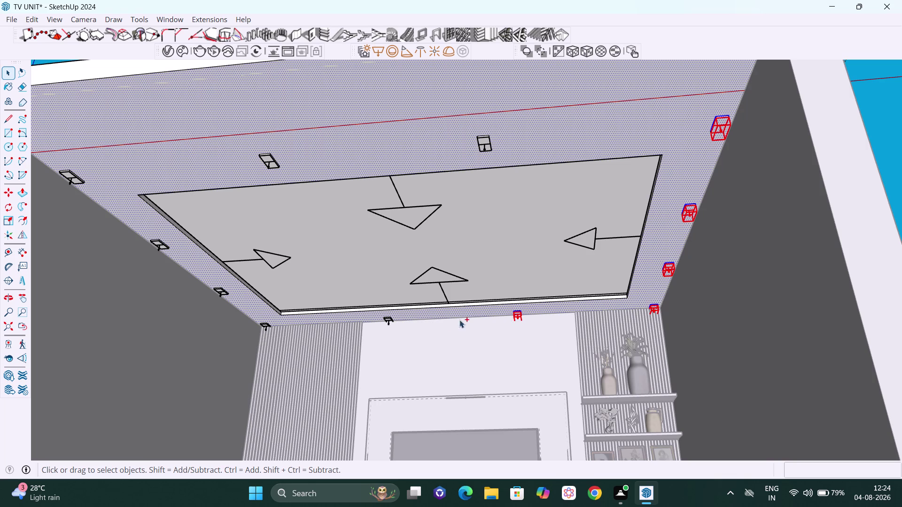
drag(395, 314, 382, 320)
drag(273, 152, 263, 155)
drag(263, 156, 261, 165)
drag(493, 133, 492, 132)
drag(492, 132, 468, 146)
drag(86, 164, 69, 162)
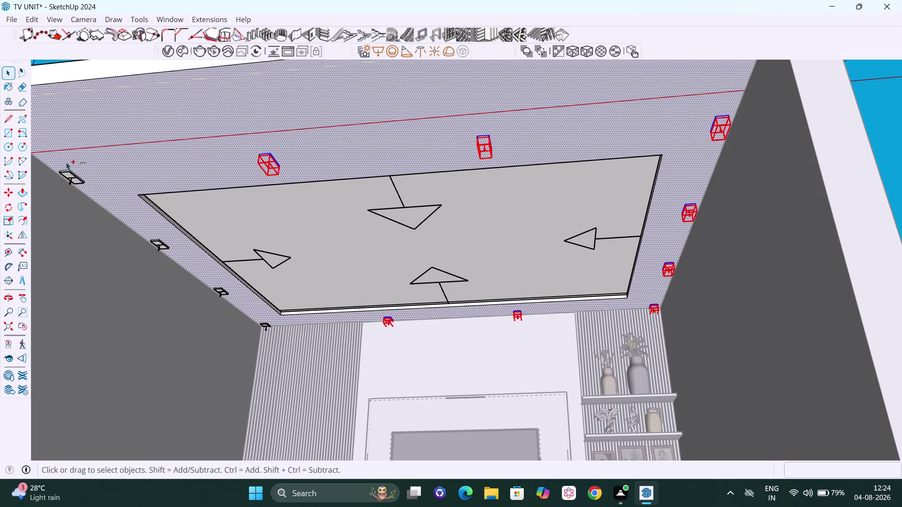
Add the left-wall and front-left corner spotlights, then zoom out to the whole room.
drag(69, 162, 64, 178)
drag(164, 239, 151, 237)
drag(152, 236, 152, 247)
drag(228, 289, 214, 292)
scroll(up, 3)
scroll(up, 3)
middle_drag(265, 335, 289, 330)
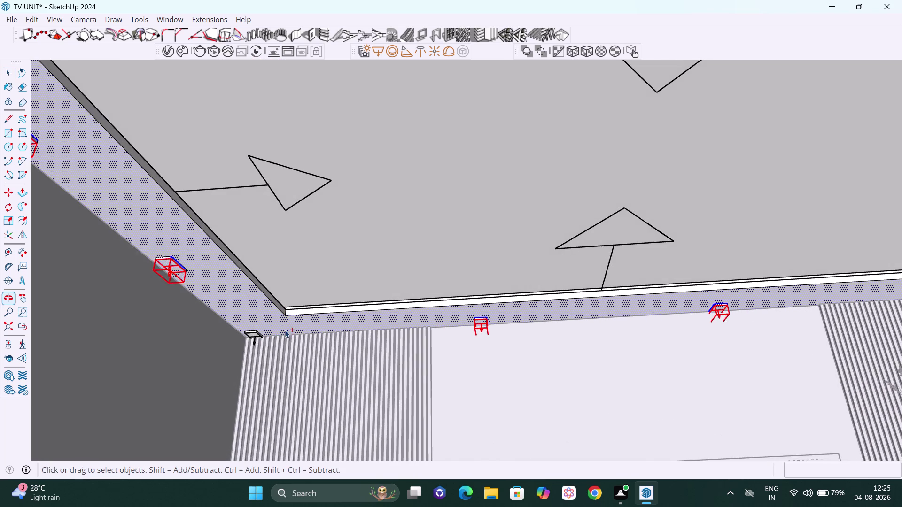
scroll(up, 3)
drag(259, 324, 246, 339)
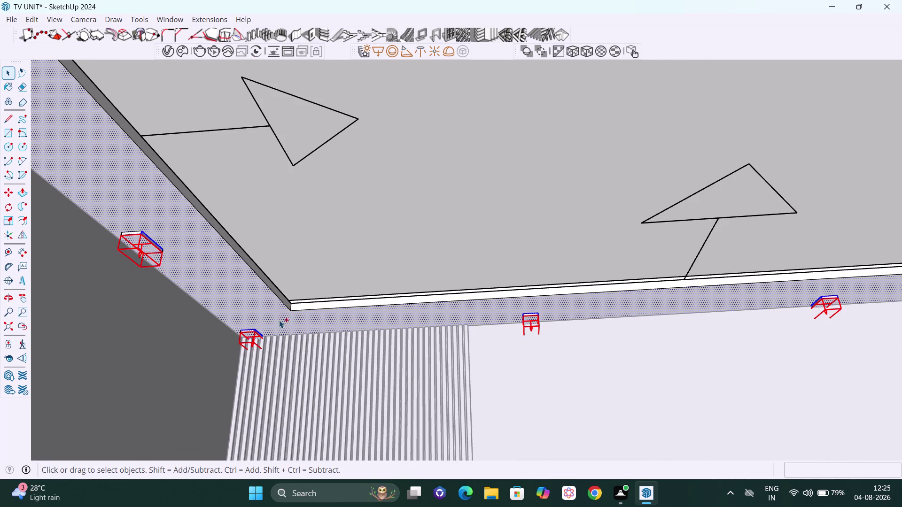
click(284, 319)
scroll(down, 3)
scroll(down, 3)
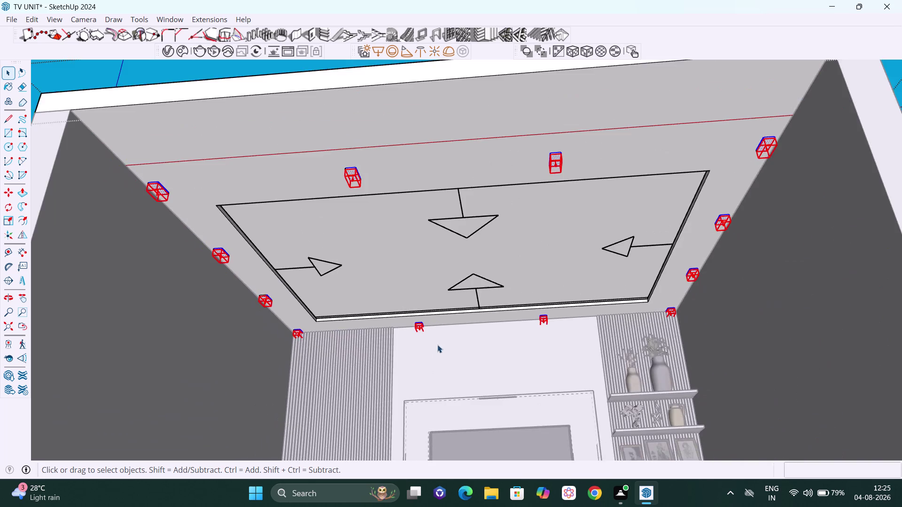
scroll(down, 3)
scroll(down, 3)
middle_drag(583, 420, 601, 474)
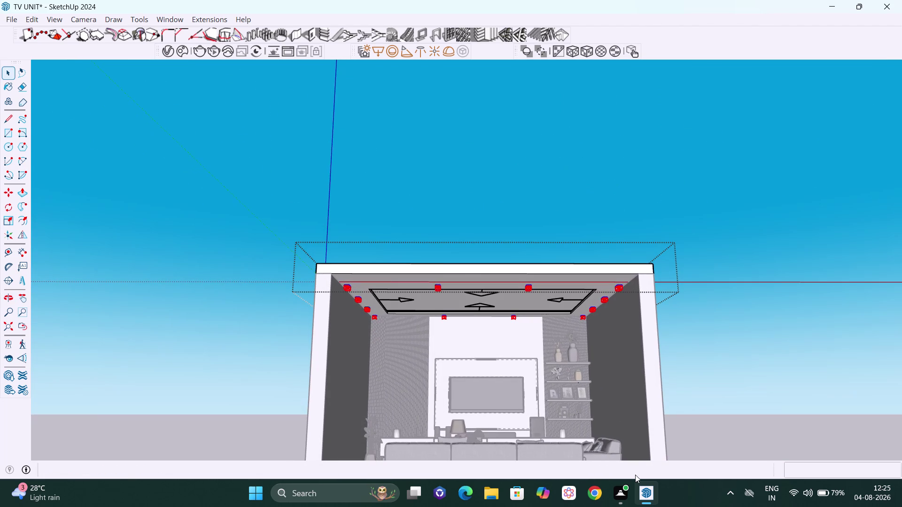
Clear the spotlight selection and zoom in under the ceiling to the light box.
key(Delete)
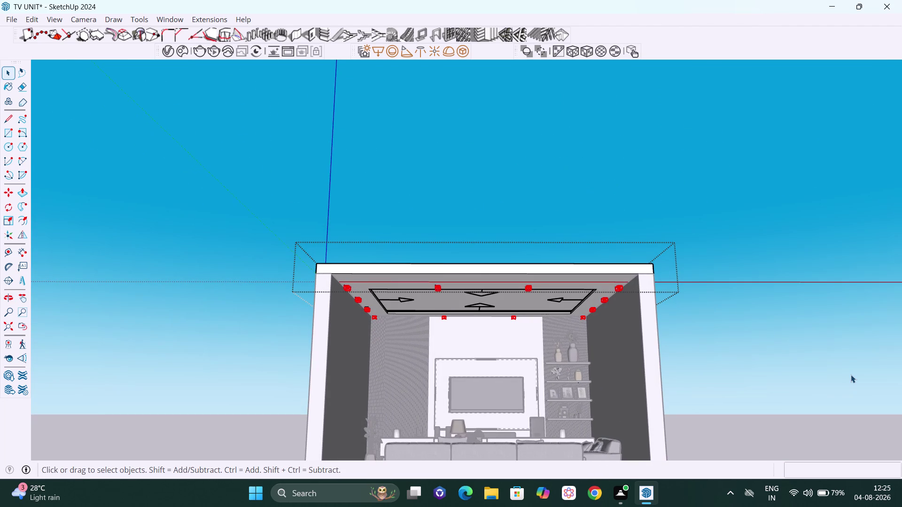
key(Delete)
click(705, 207)
scroll(up, 3)
middle_drag(645, 259, 578, 247)
scroll(up, 3)
scroll(up, 3)
middle_drag(448, 288, 453, 307)
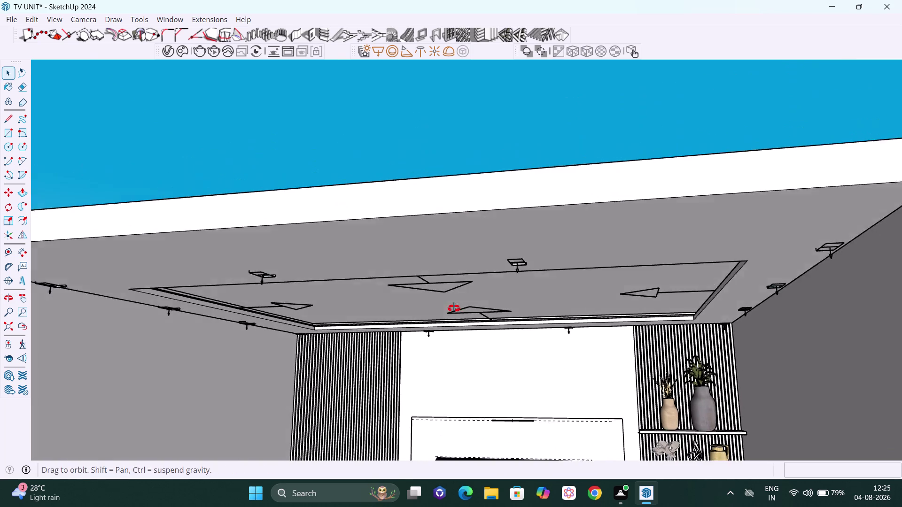
middle_drag(452, 307, 457, 312)
scroll(up, 3)
middle_drag(559, 297, 563, 254)
scroll(up, 3)
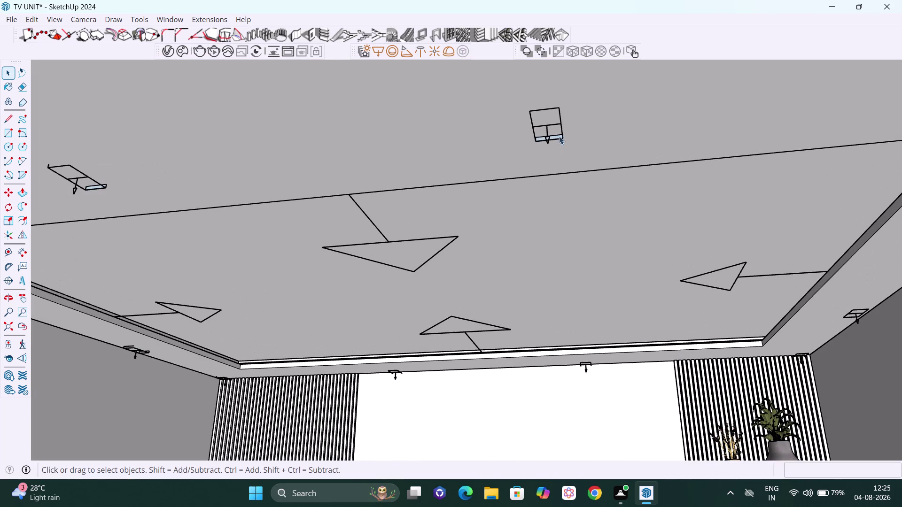
Open the false ceiling geometry for editing and clear the selection.
click(549, 138)
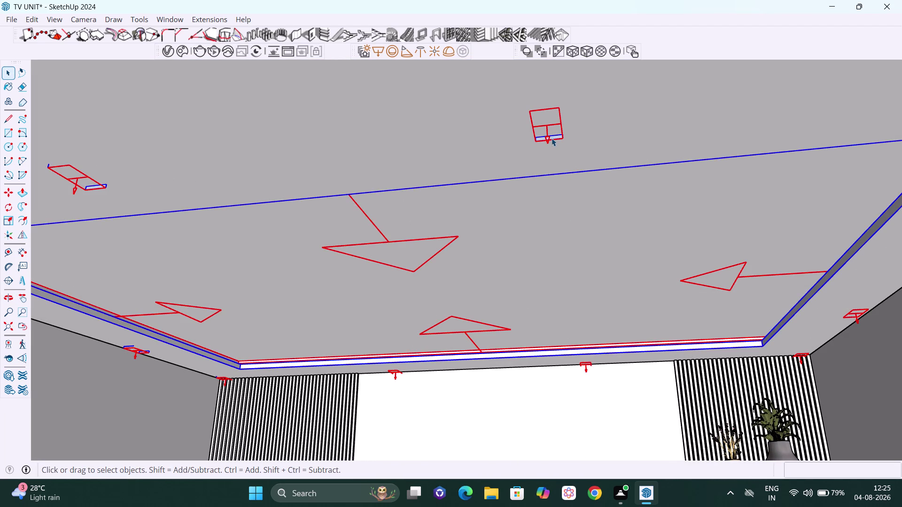
scroll(down, 3)
double_click(490, 121)
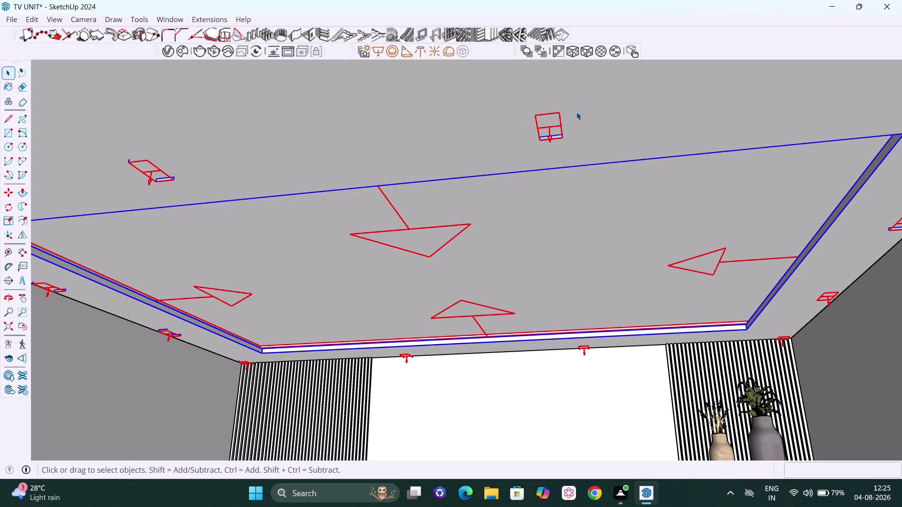
double_click(590, 103)
click(552, 135)
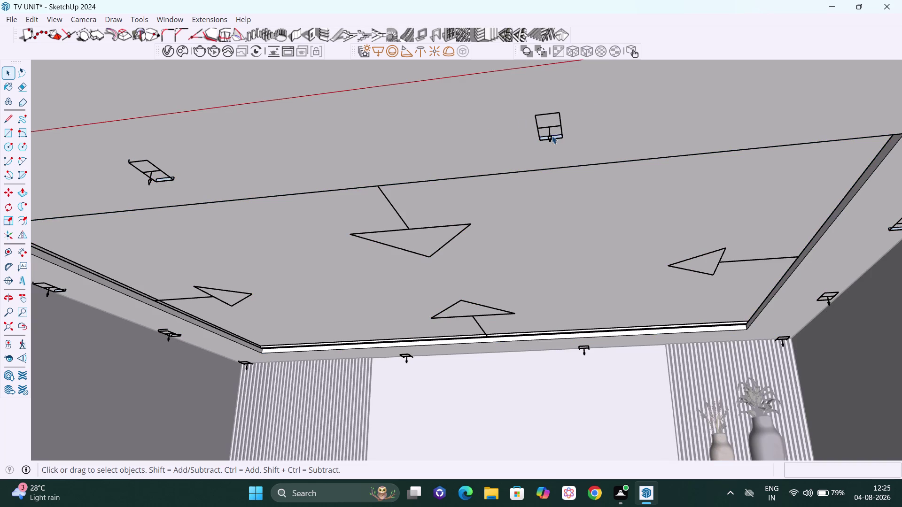
Box-select the light box on the ceiling by itself, pressing Delete on it.
drag(529, 99, 579, 126)
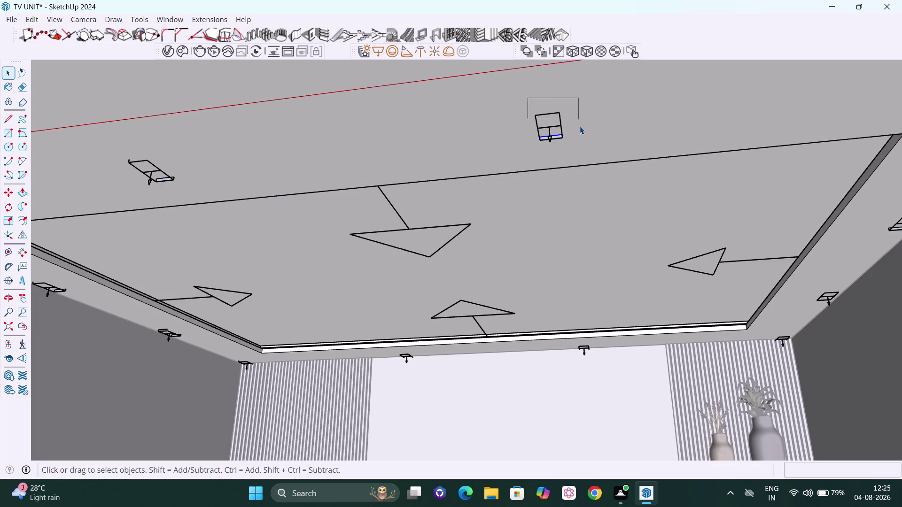
drag(579, 125, 580, 146)
key(Delete)
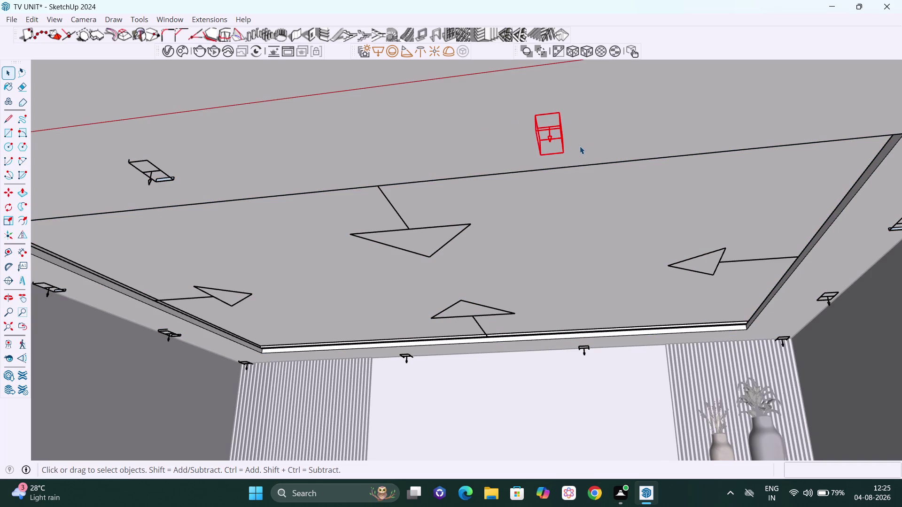
key(Delete)
click(488, 130)
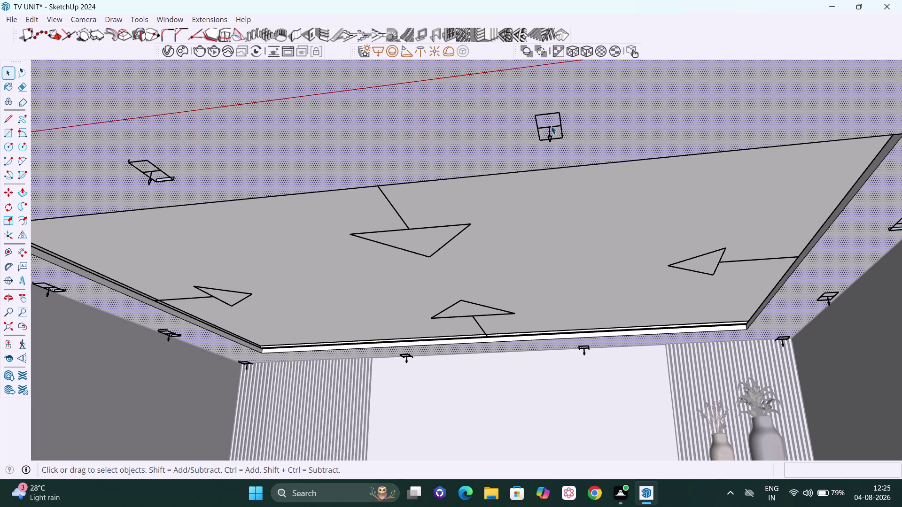
click(551, 126)
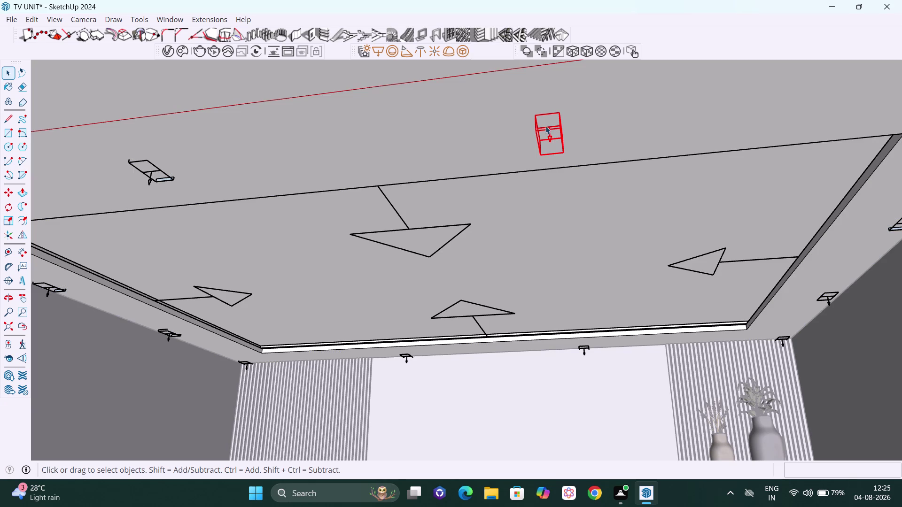
key(Delete)
key(Delete)
key(Delete)
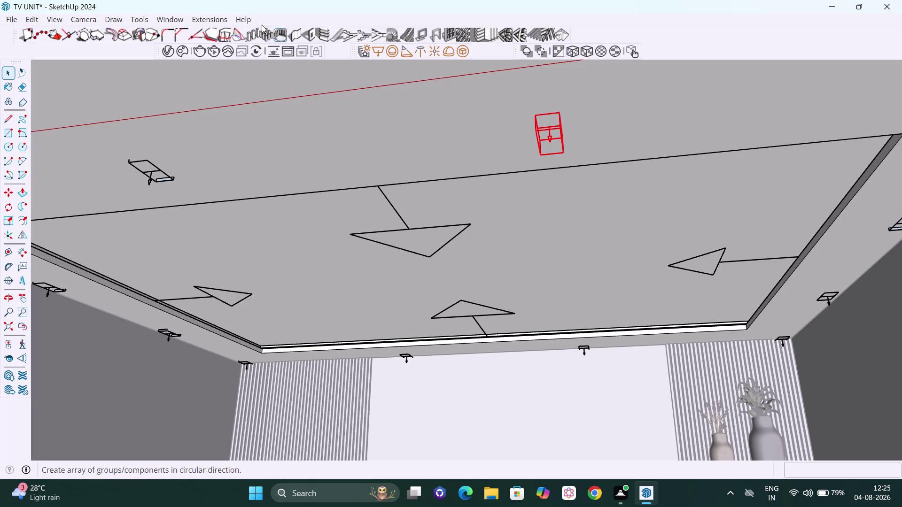
click(168, 49)
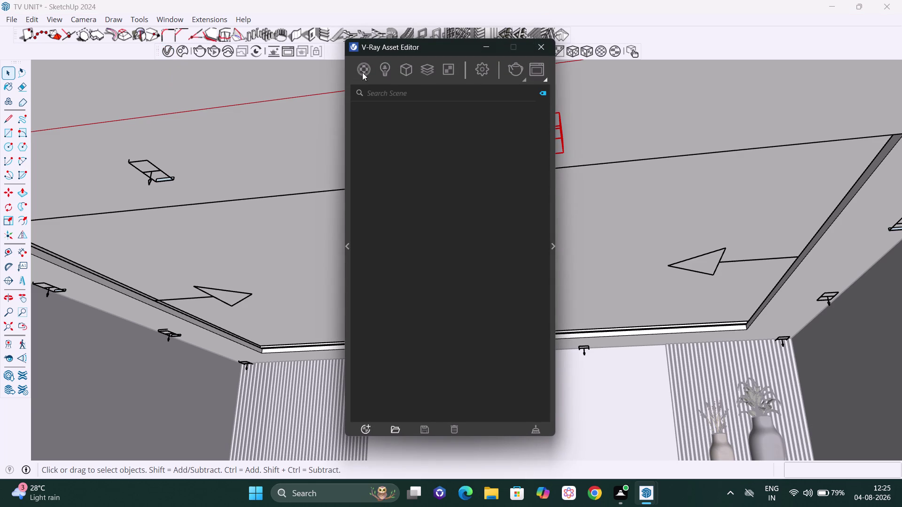
In the V-Ray Lights list, delete Rectangle Light#7 and confirm.
click(386, 68)
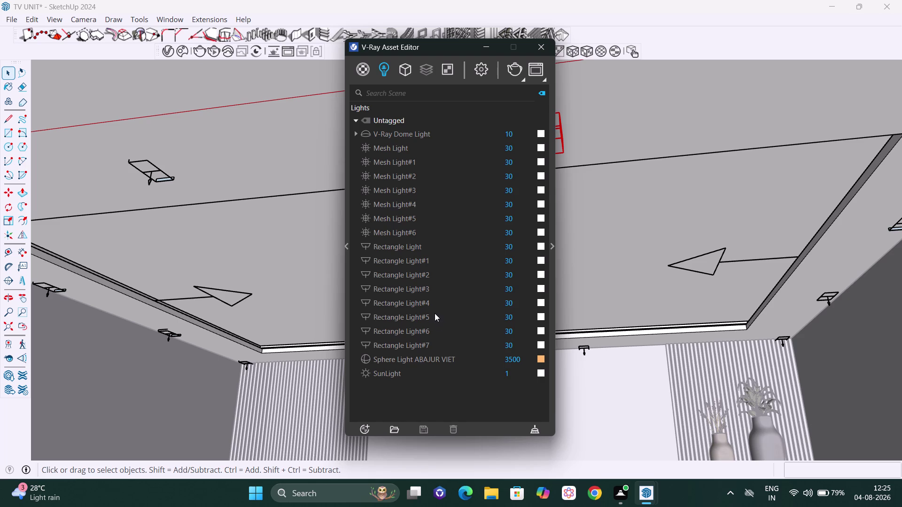
click(416, 344)
right_click(417, 346)
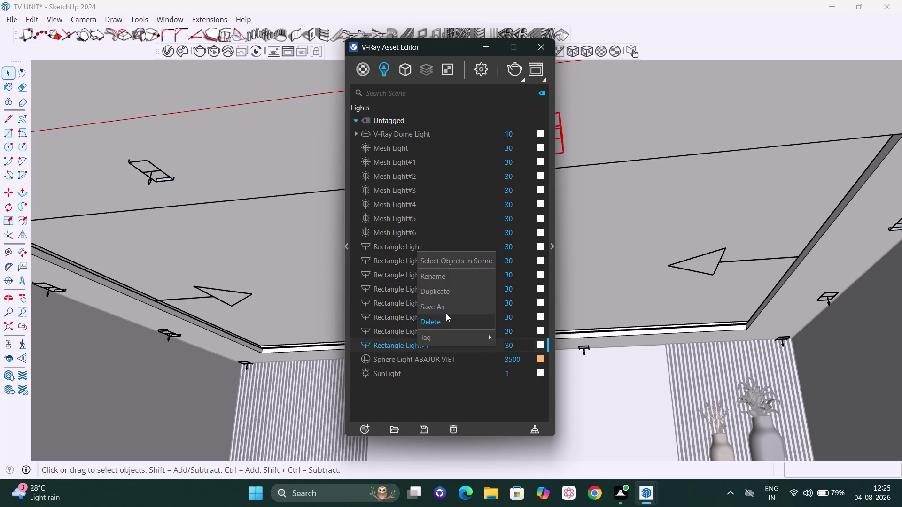
click(453, 322)
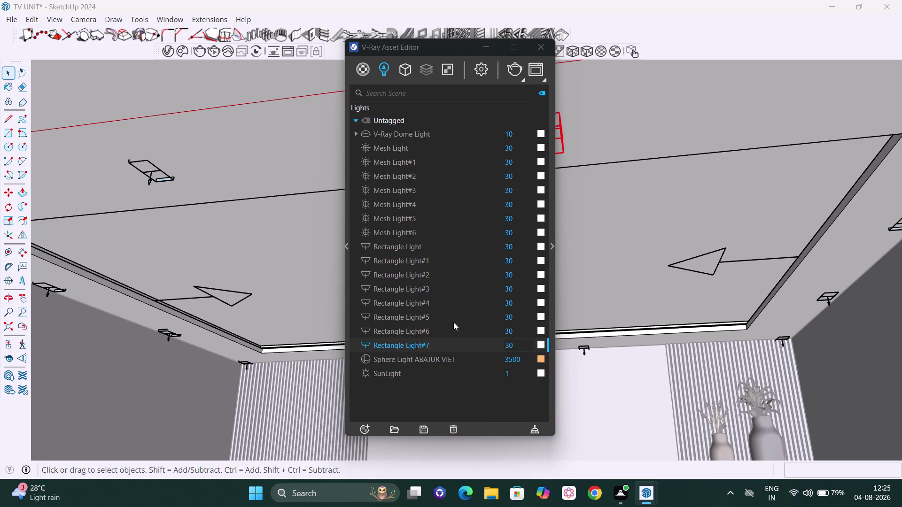
click(488, 251)
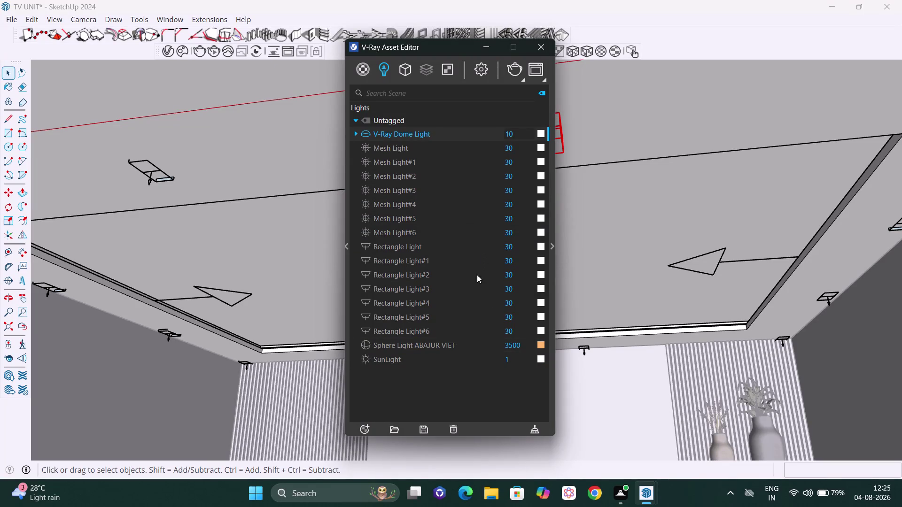
Delete Rectangle Light#6 as well, confirming the permanent removal.
click(411, 333)
right_click(411, 332)
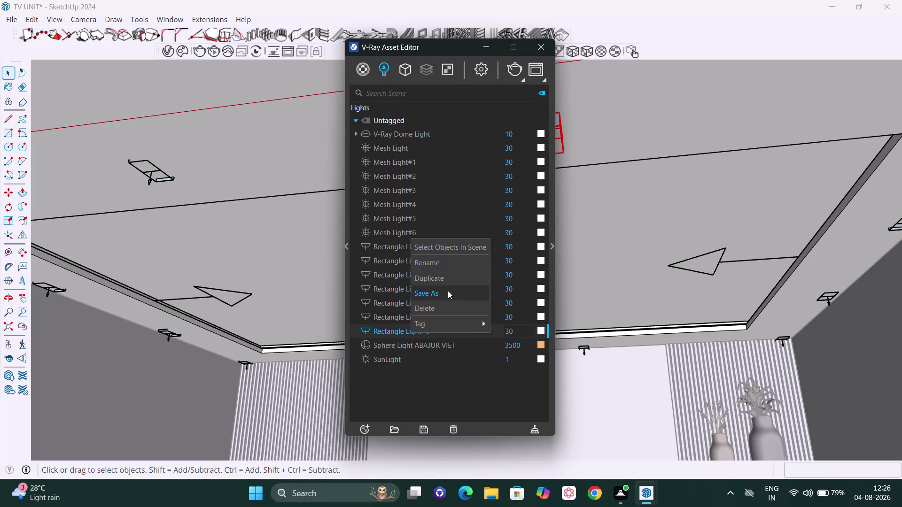
click(447, 304)
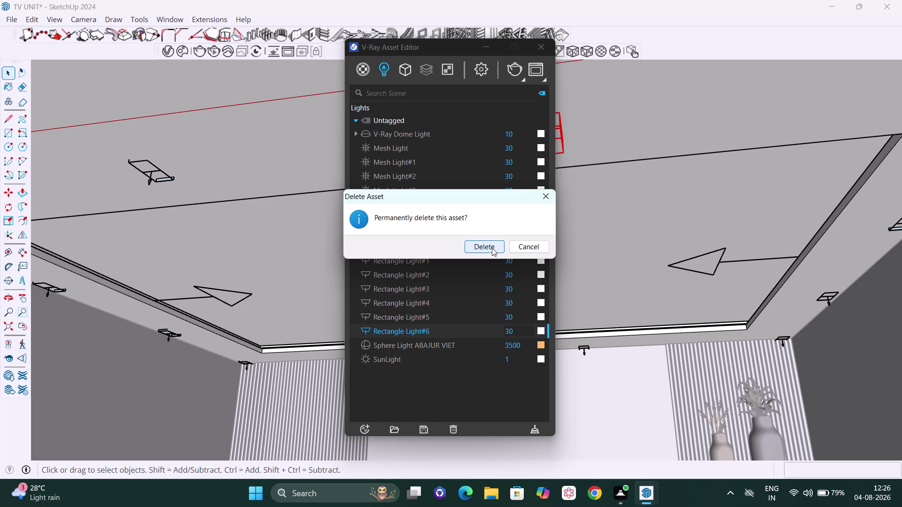
click(491, 248)
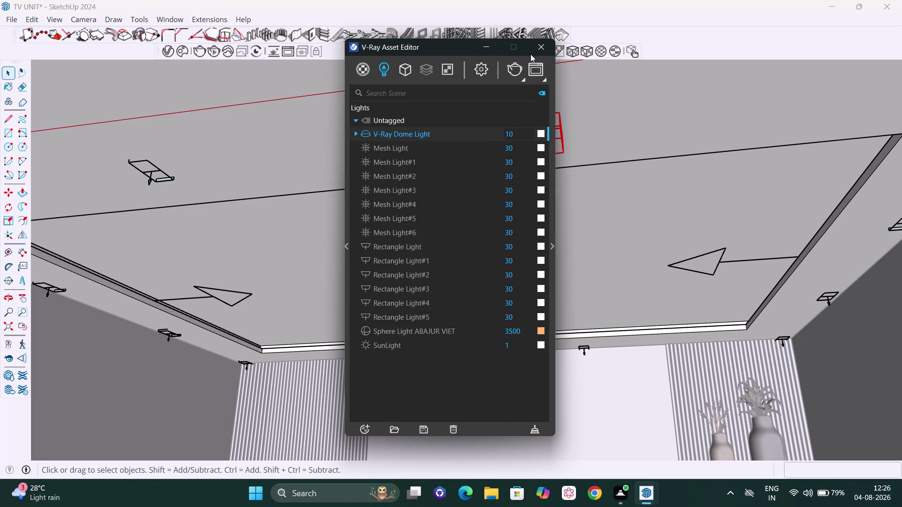
click(538, 45)
scroll(down, 3)
Undo the last six changes to the model.
key(ctrl+z)
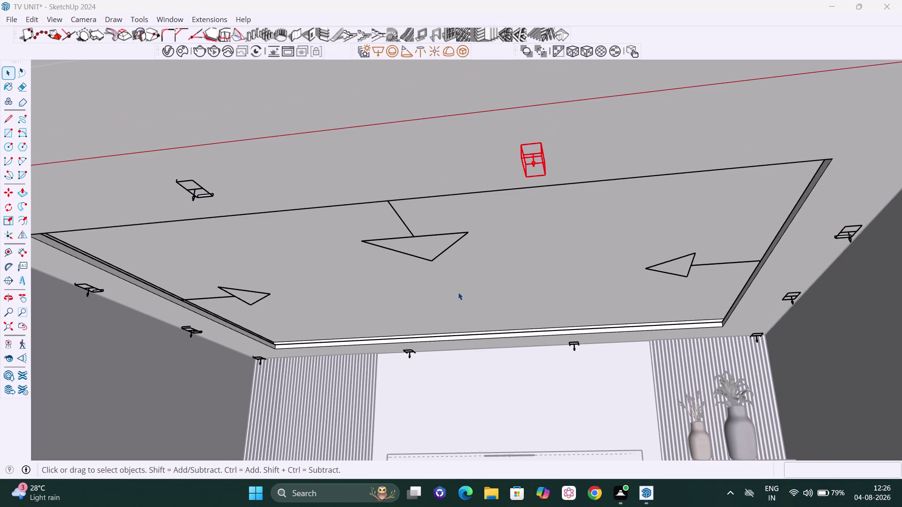
key(ctrl+z)
key(ctrl+z)
key(ctrl+z)
key(ctrl+z)
key(ctrl+z)
Frame the whole ceiling and TV wall, then open the V-Ray Asset Editor lights list.
scroll(down, 3)
middle_drag(416, 335, 463, 352)
scroll(up, 3)
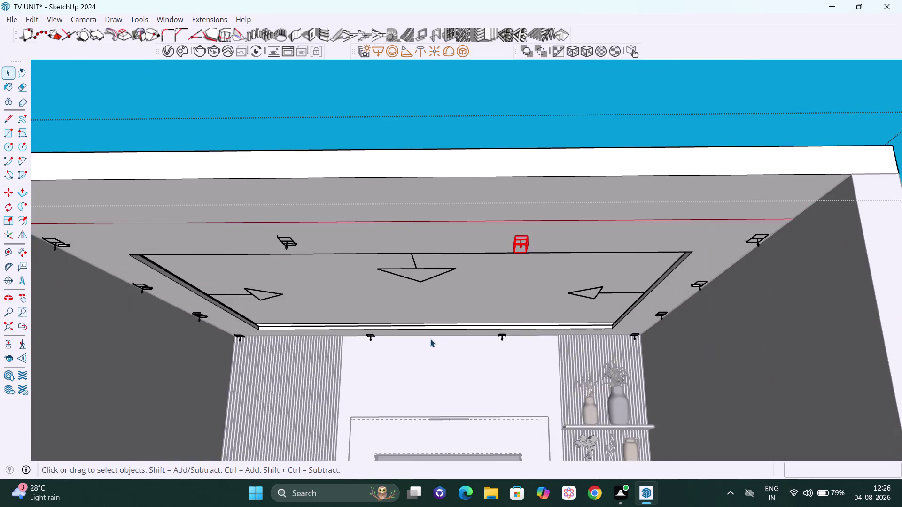
scroll(up, 3)
middle_drag(425, 351, 422, 360)
scroll(up, 3)
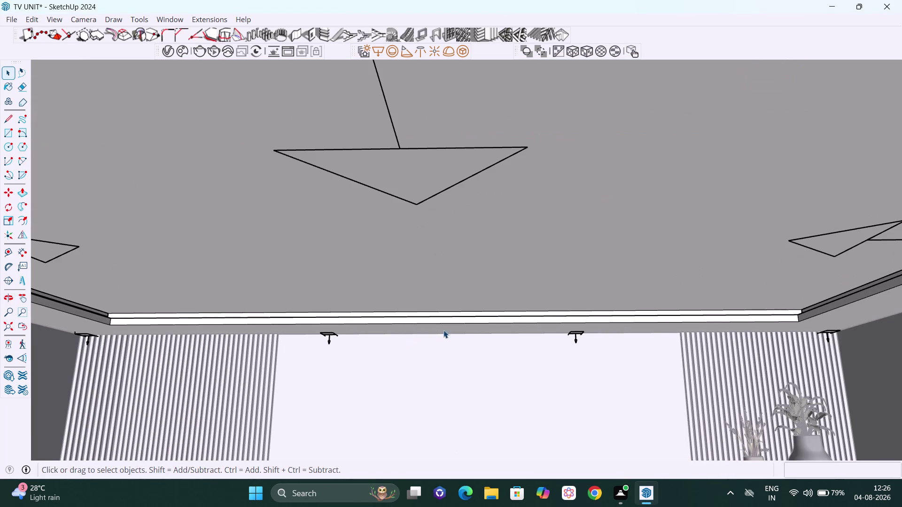
key(h)
drag(526, 316, 528, 243)
scroll(down, 3)
scroll(down, 3)
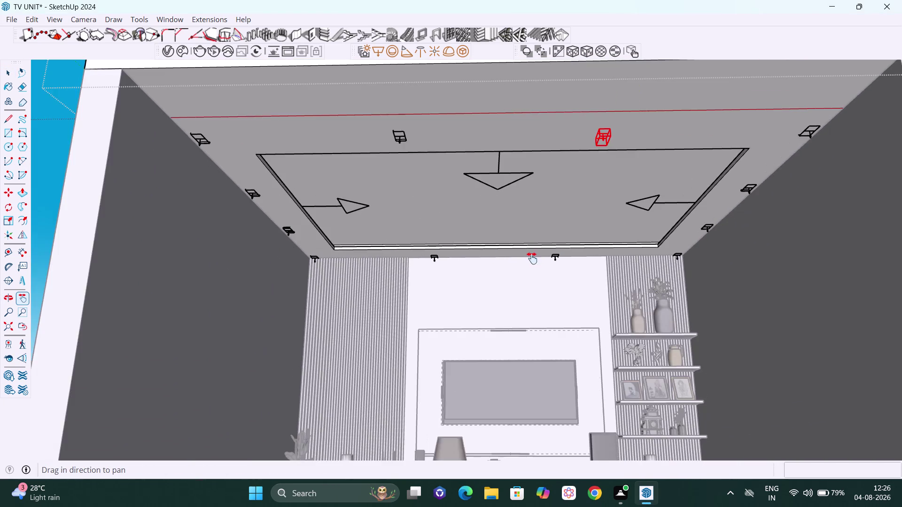
middle_drag(524, 275, 510, 314)
key(space)
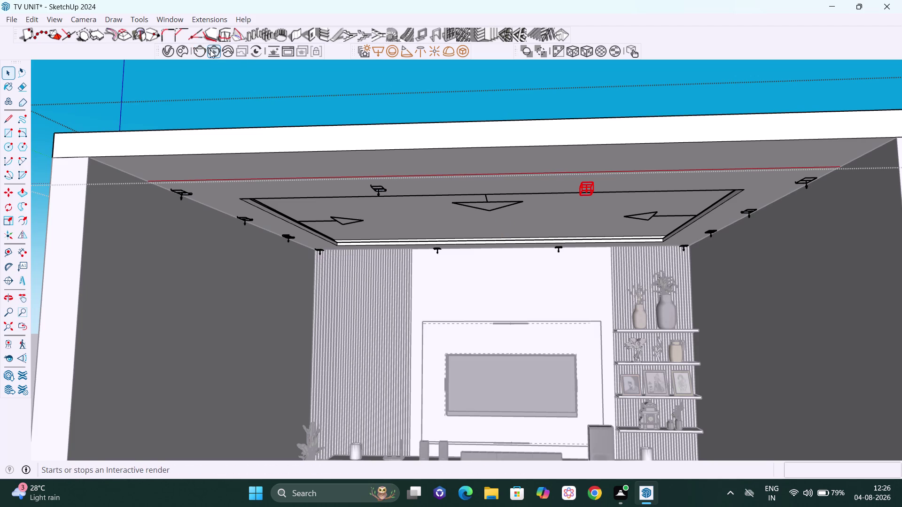
click(170, 48)
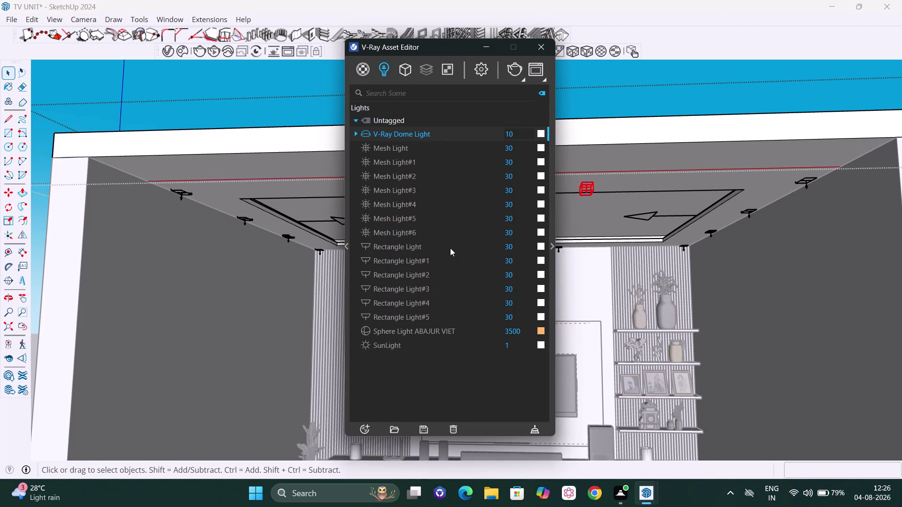
Delete Rectangle Light, Rectangle Light#1 and Rectangle Light#2 from the V-Ray lights list.
click(404, 247)
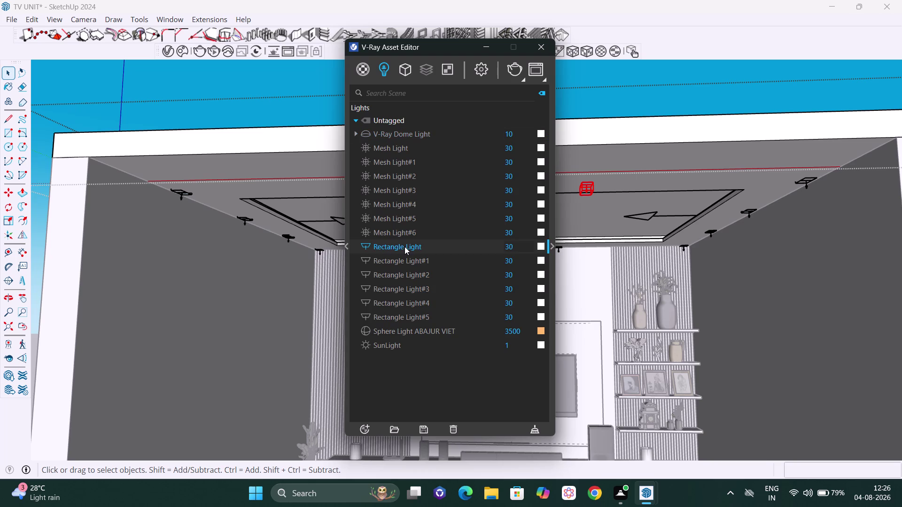
right_click(404, 247)
click(431, 321)
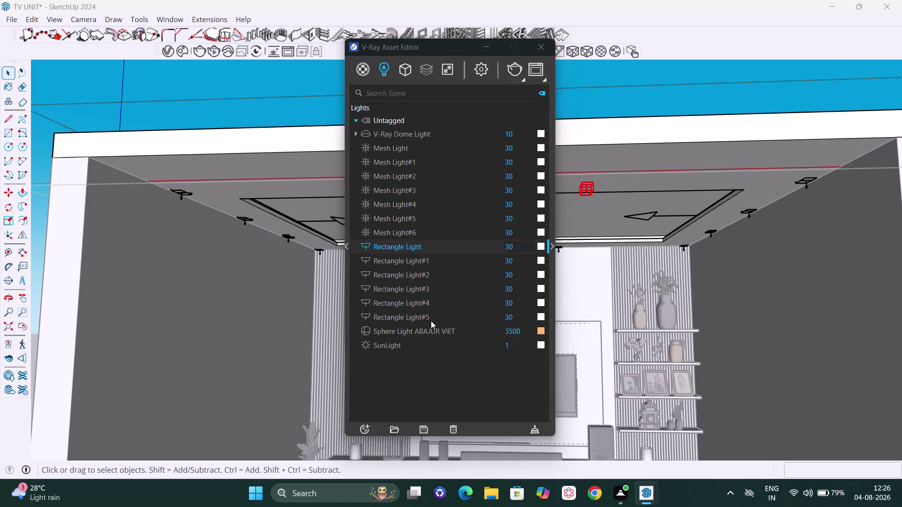
click(484, 247)
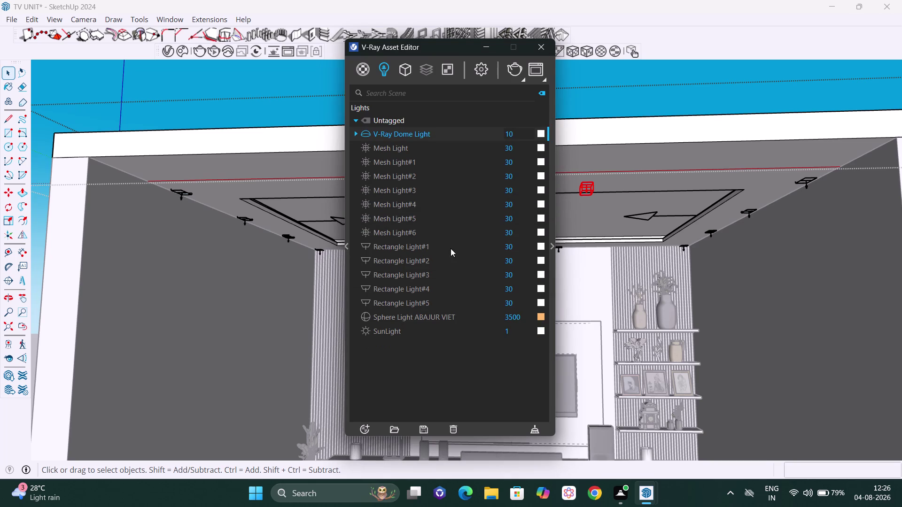
click(424, 249)
right_click(424, 248)
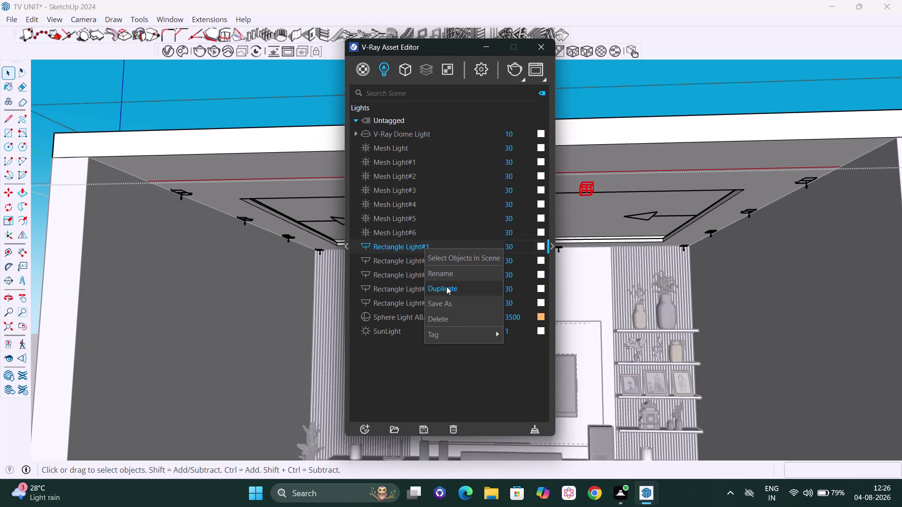
click(450, 323)
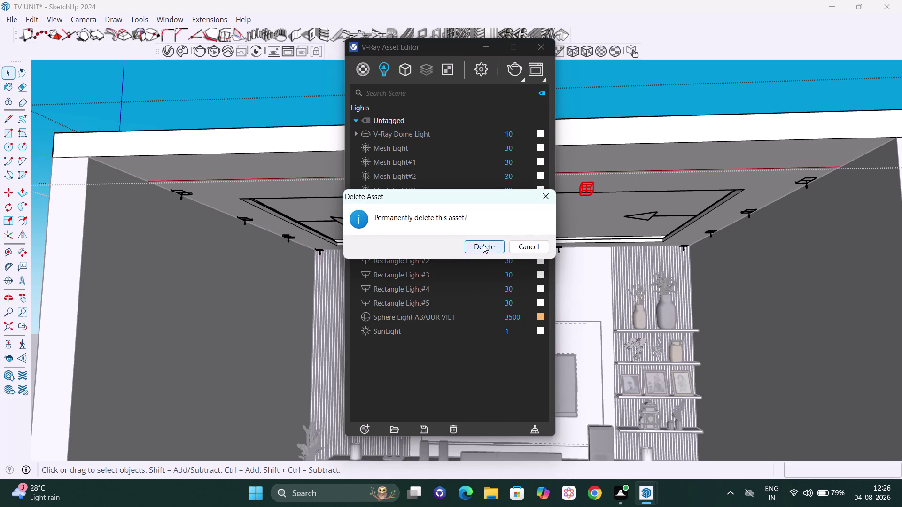
click(483, 245)
click(426, 245)
right_click(427, 245)
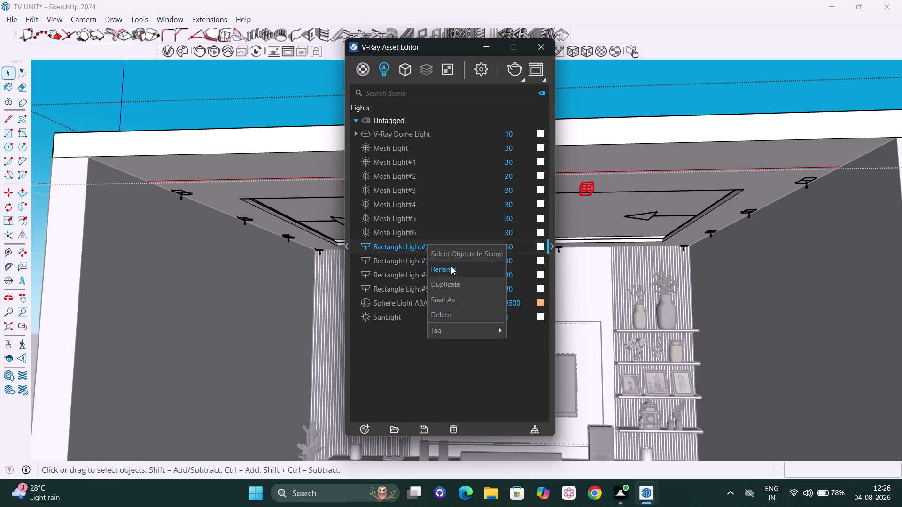
click(458, 315)
click(490, 243)
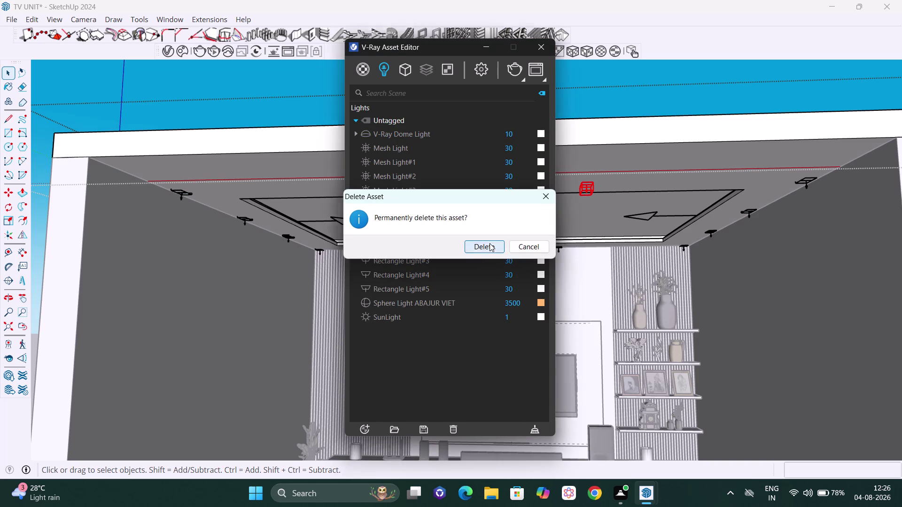
Adjust the view, then close and reopen the V-Ray Asset Editor.
scroll(down, 3)
middle_drag(481, 240, 408, 175)
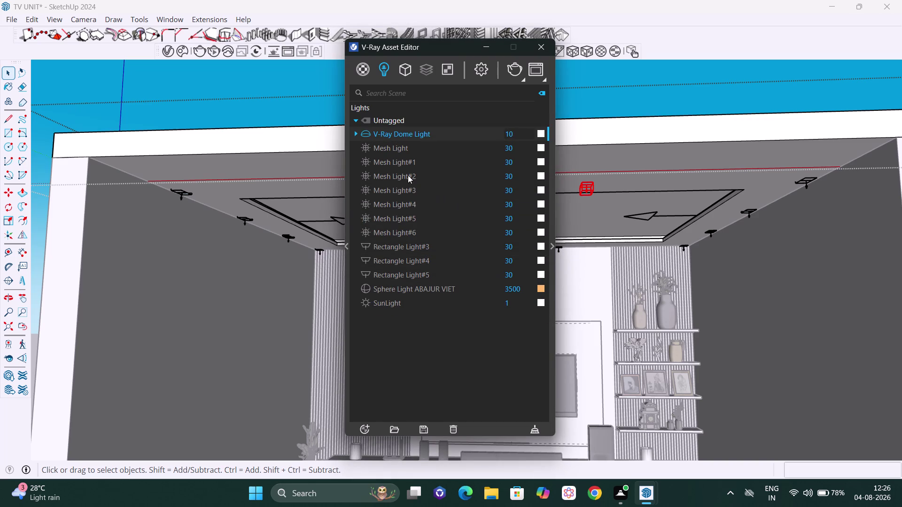
middle_drag(408, 175, 419, 176)
click(537, 54)
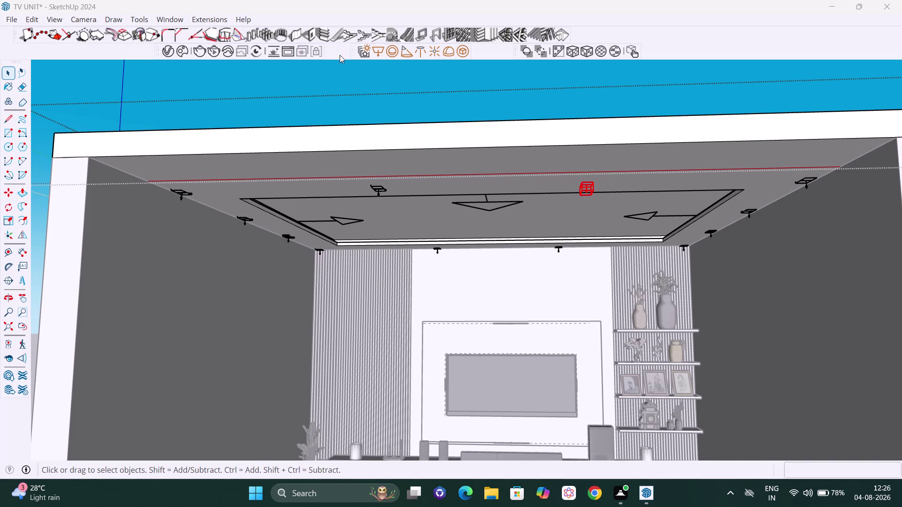
click(169, 49)
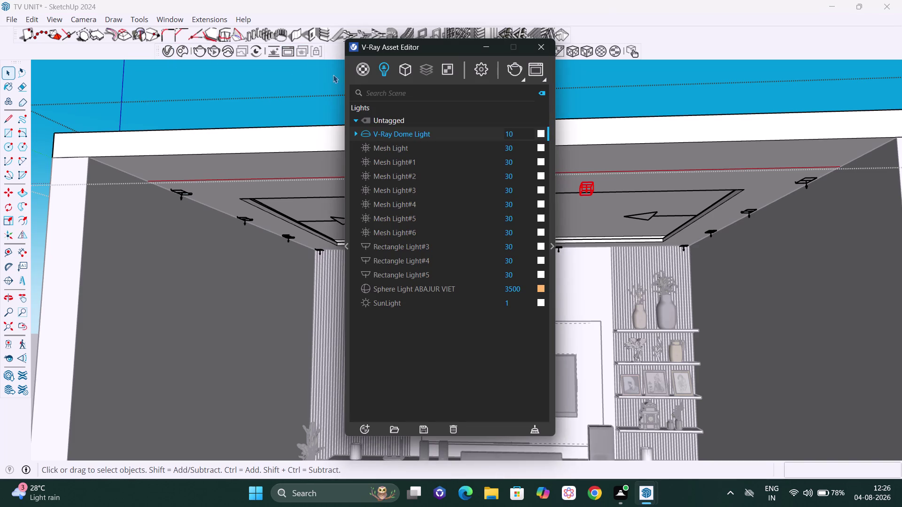
Delete Rectangle Light#3, then undo the last two actions.
click(400, 248)
right_click(400, 248)
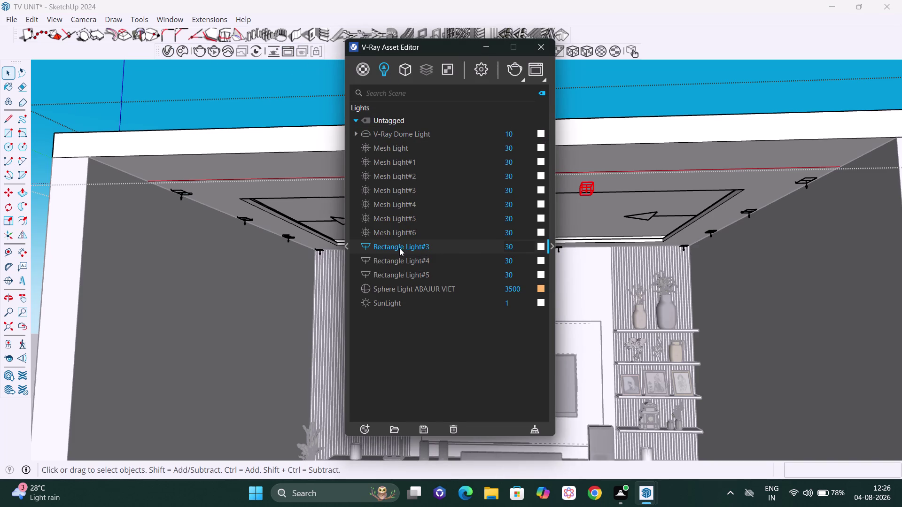
click(433, 321)
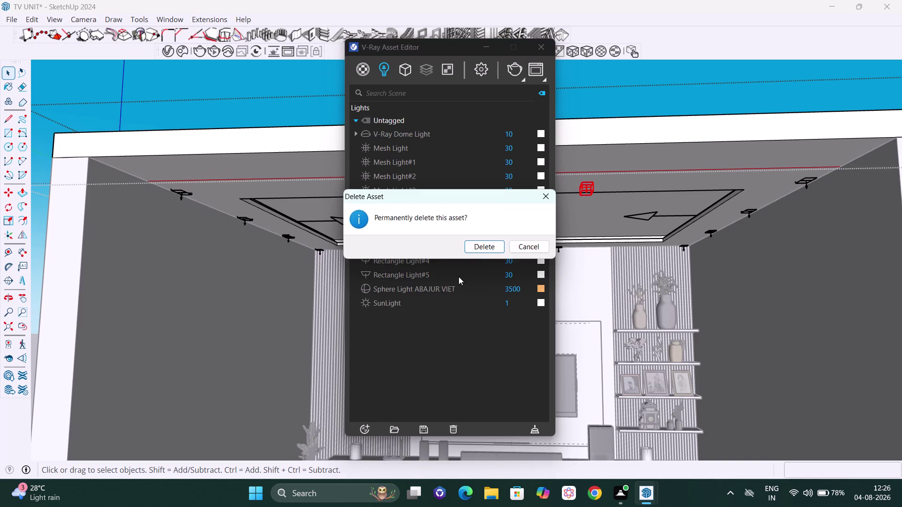
click(478, 248)
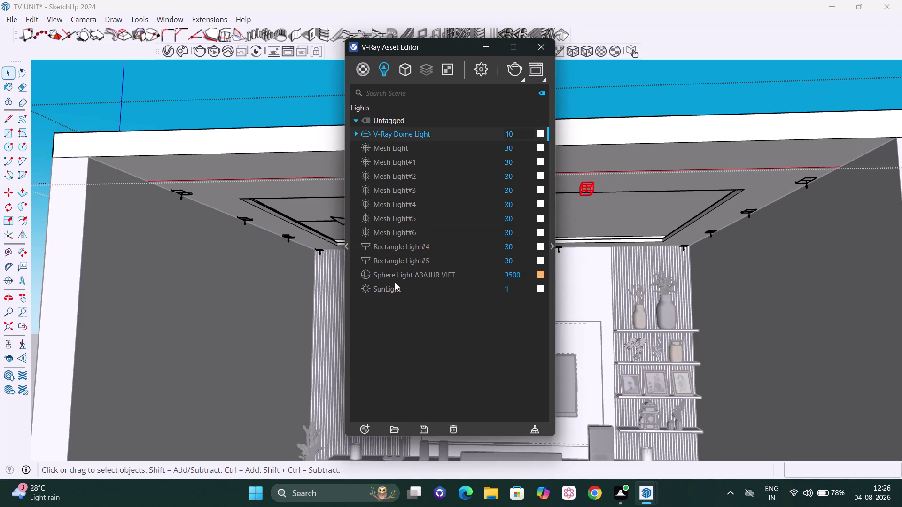
key(ctrl+z)
key(ctrl+z)
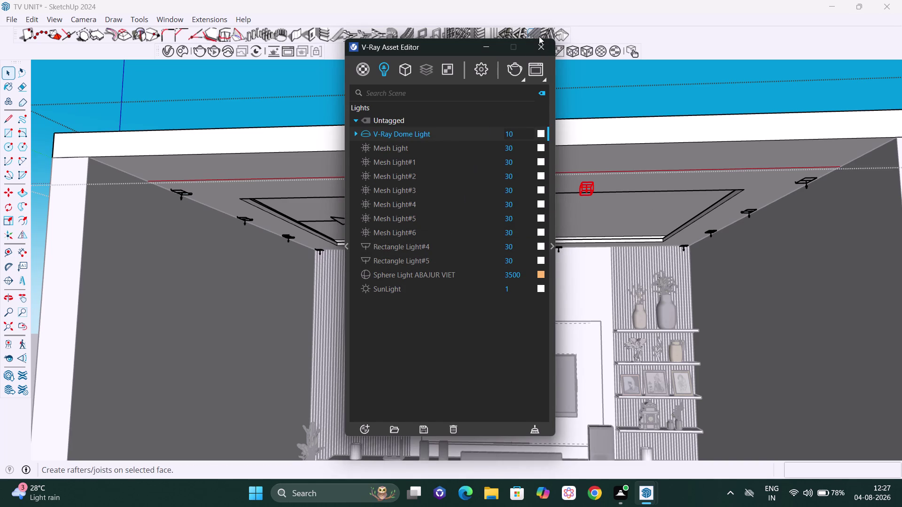
click(540, 46)
middle_drag(504, 219, 471, 171)
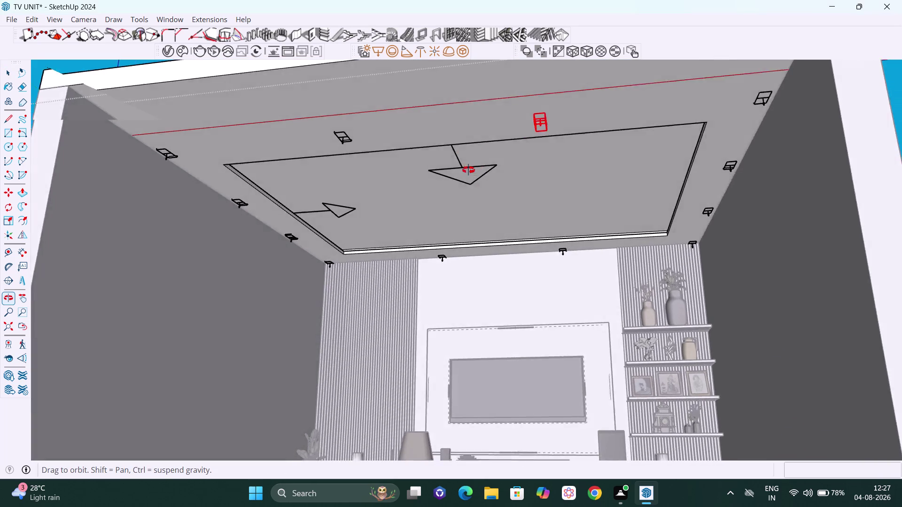
middle_drag(471, 170, 498, 200)
scroll(up, 3)
scroll(down, 3)
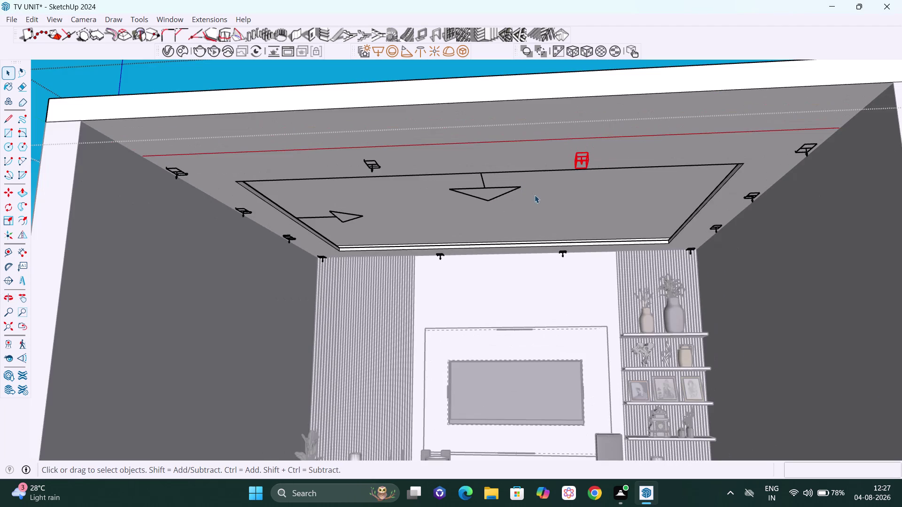
scroll(down, 3)
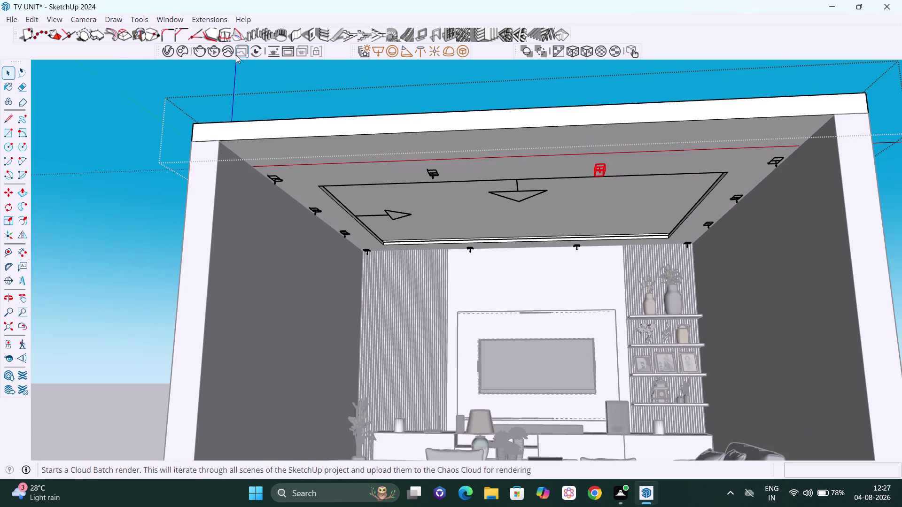
click(171, 53)
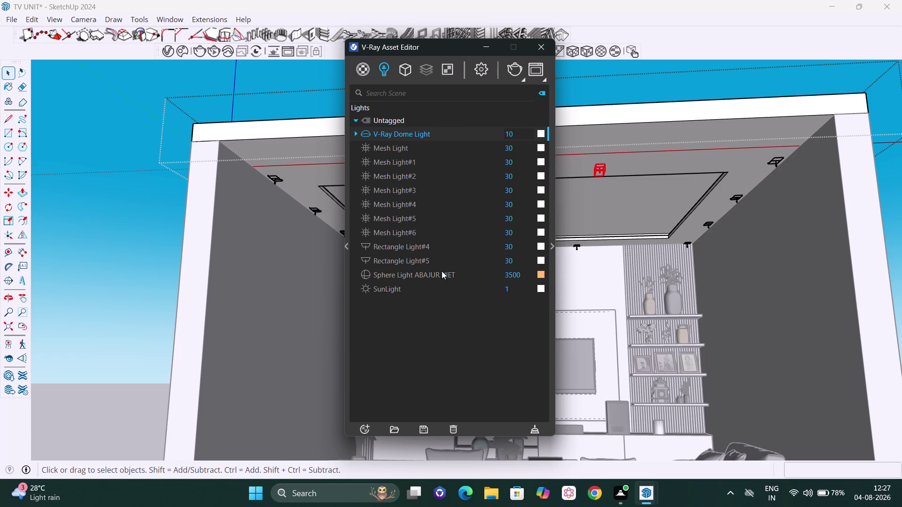
Zoom in and browse the V-Ray lights list, selecting Mesh Light#5.
scroll(down, 3)
scroll(up, 3)
scroll(up, 3)
scroll(up, 3)
click(411, 120)
click(774, 160)
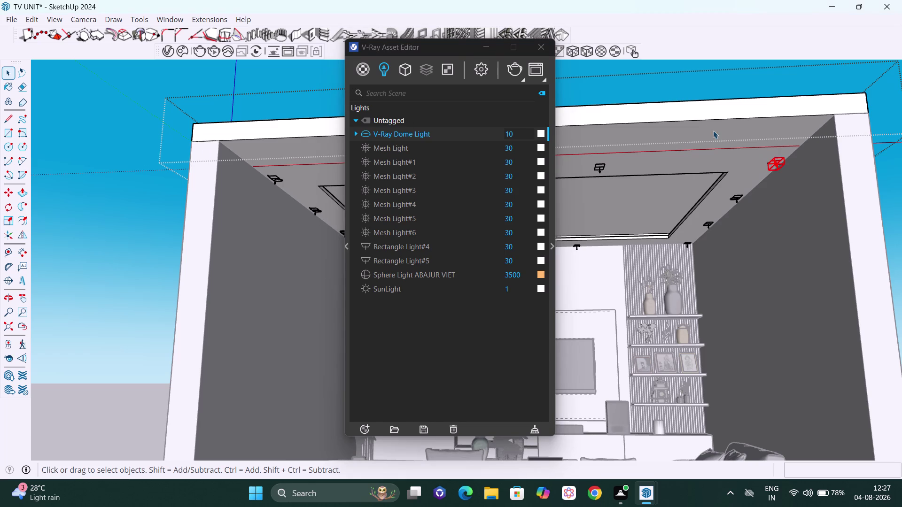
click(600, 166)
click(369, 223)
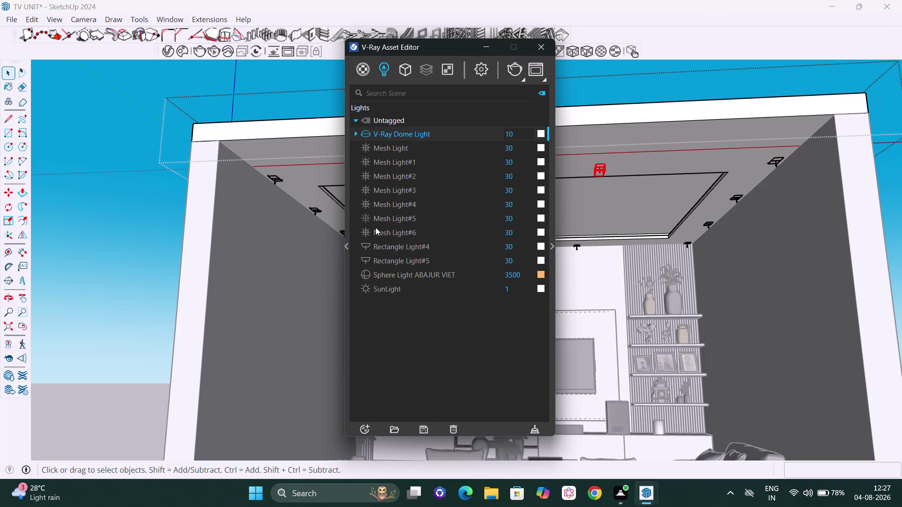
click(389, 221)
click(369, 219)
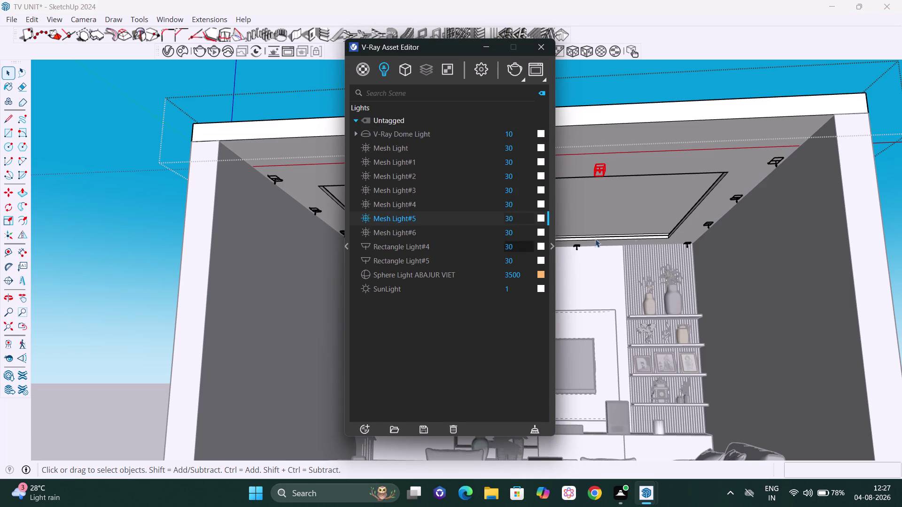
click(775, 162)
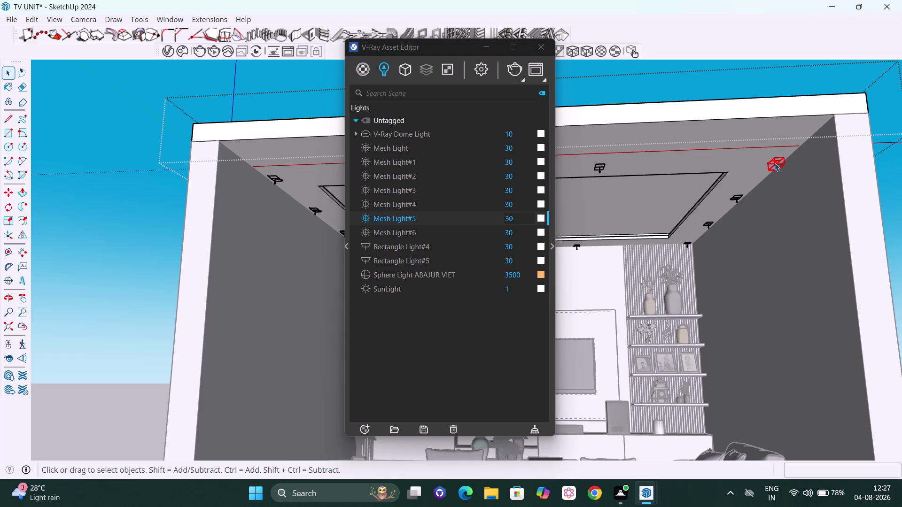
click(605, 170)
Scroll through the scene materials list, then return to the lights list and close the editor.
click(363, 66)
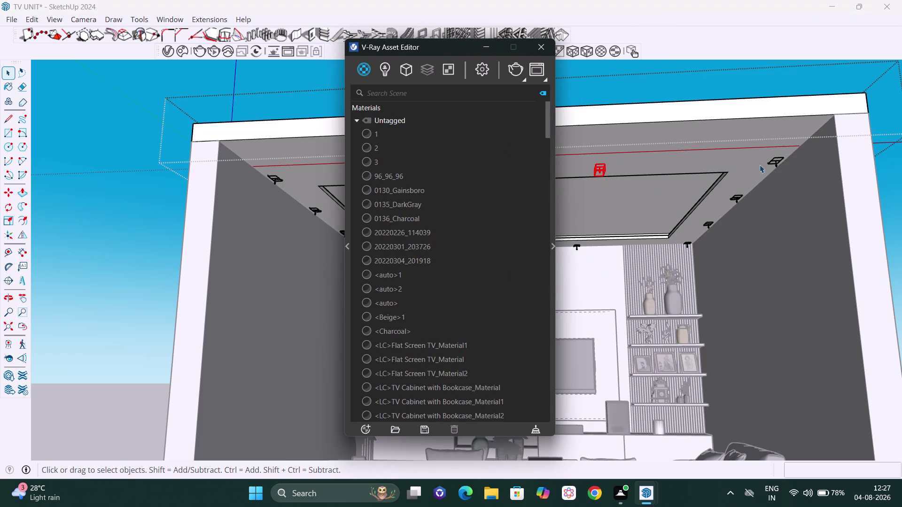
click(773, 162)
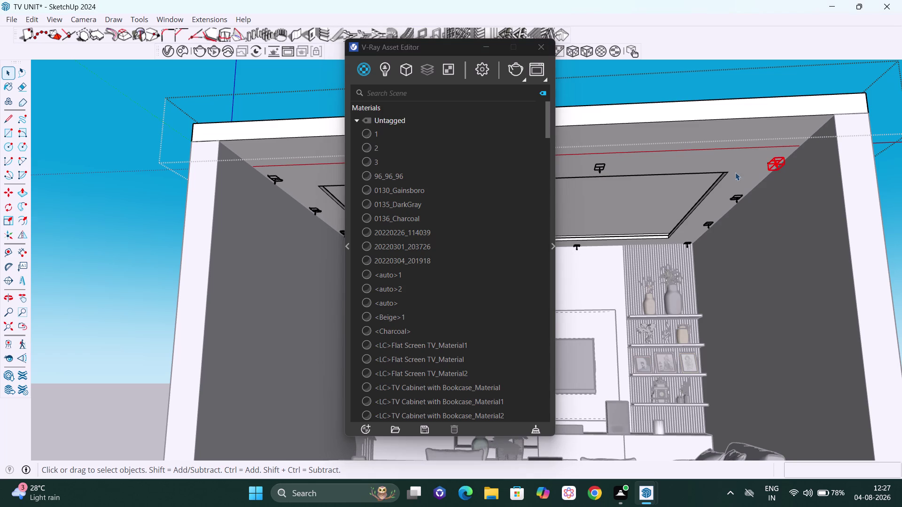
scroll(down, 3)
scroll(down, 3)
scroll(down, 3)
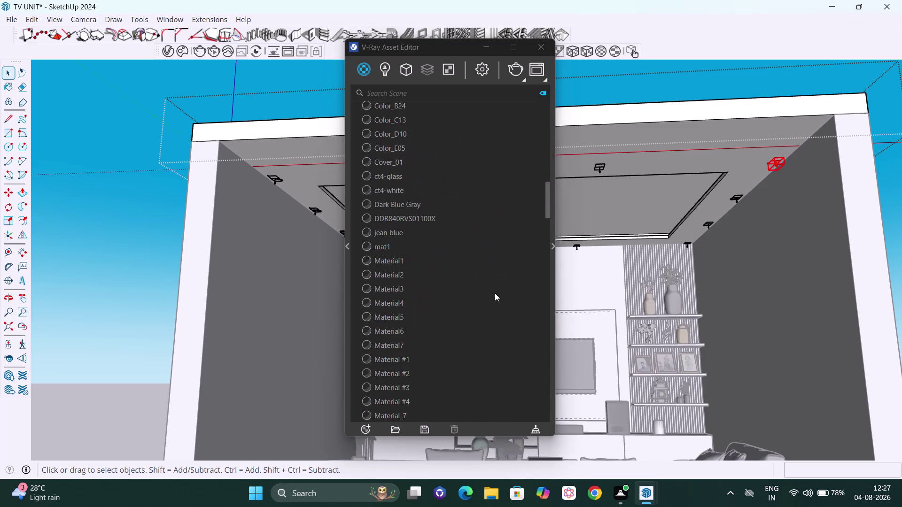
scroll(down, 3)
scroll(down, 3)
scroll(down, 3)
scroll(down, 3)
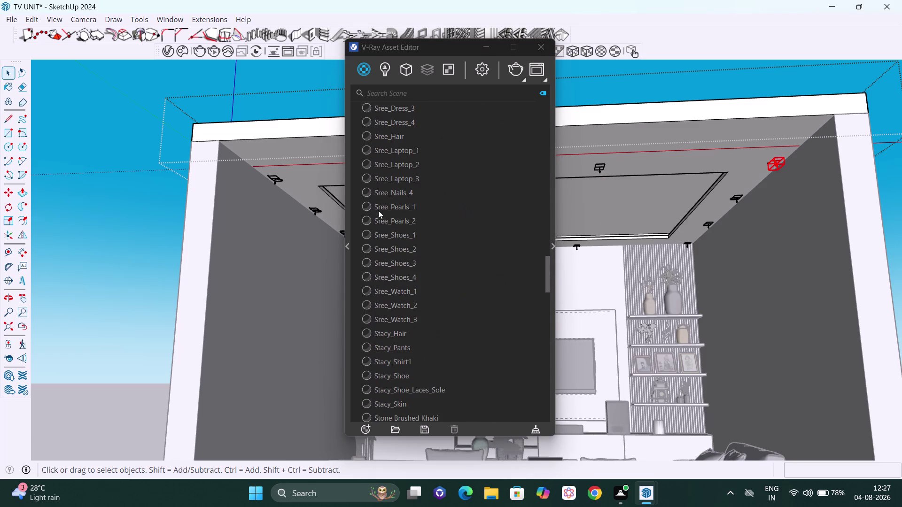
click(385, 73)
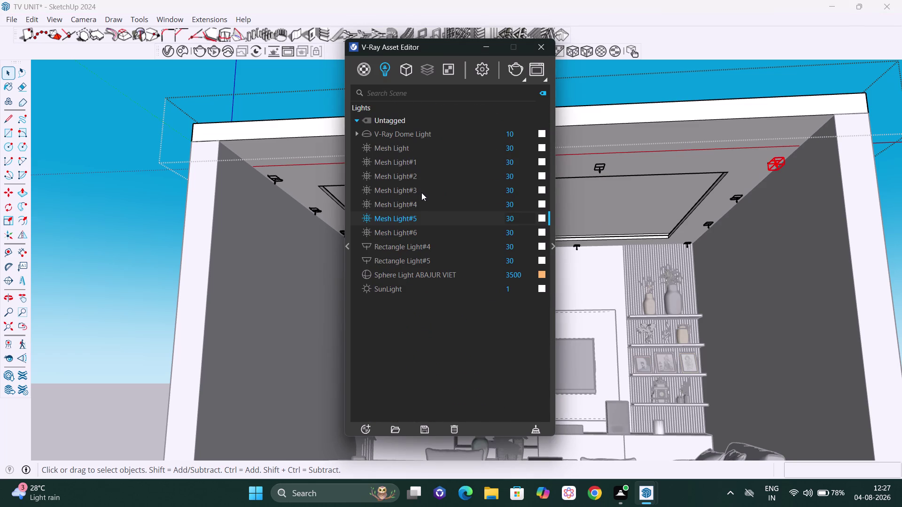
click(544, 51)
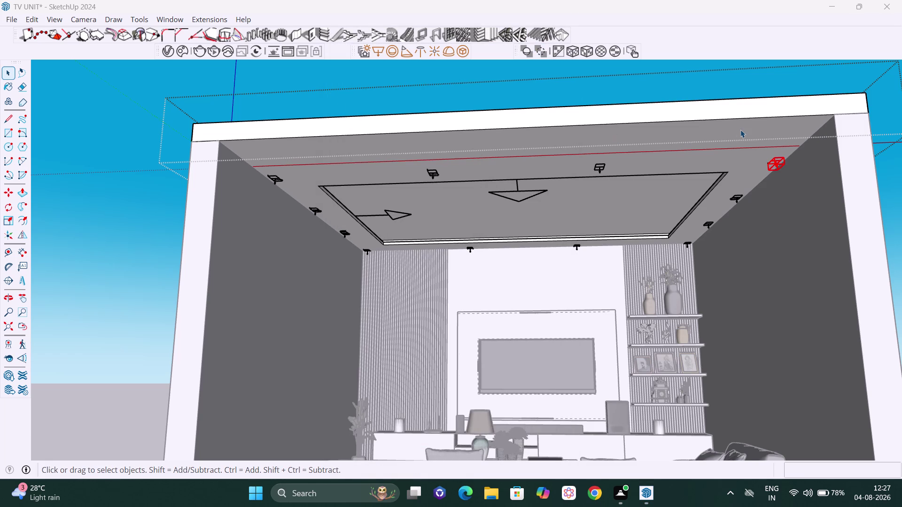
key(Delete)
key(Delete)
key(ctrl+x)
scroll(up, 3)
middle_drag(777, 179, 729, 205)
scroll(up, 3)
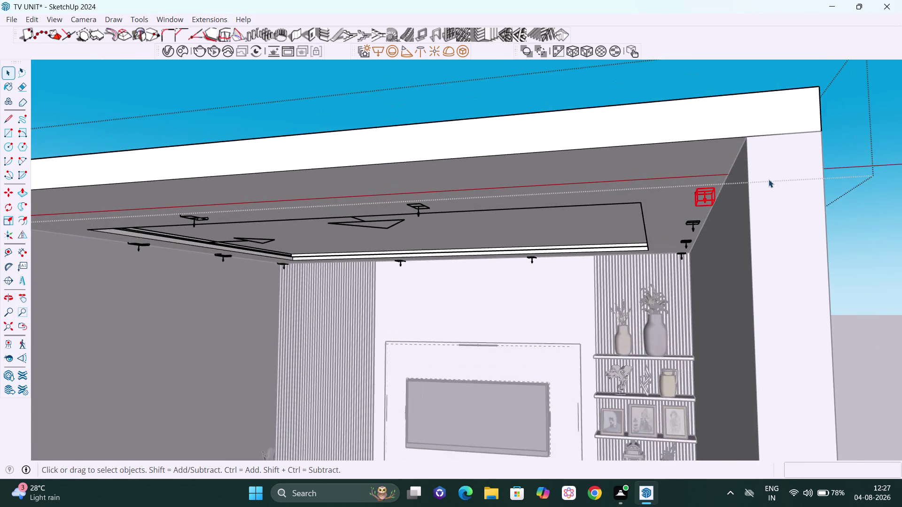
scroll(up, 3)
middle_drag(730, 184, 797, 52)
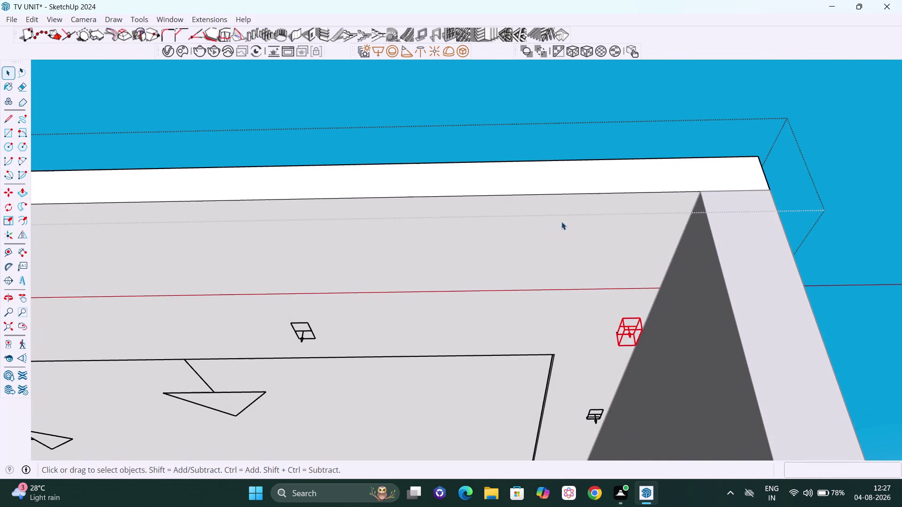
key(h)
drag(597, 224, 721, 144)
key(space)
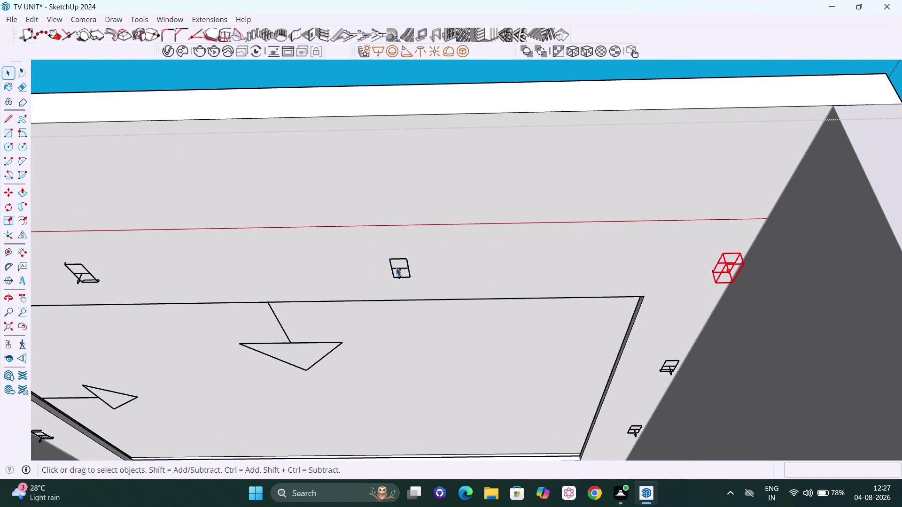
click(396, 267)
Select everything sharing the light's tag and remove it from view.
right_click(396, 268)
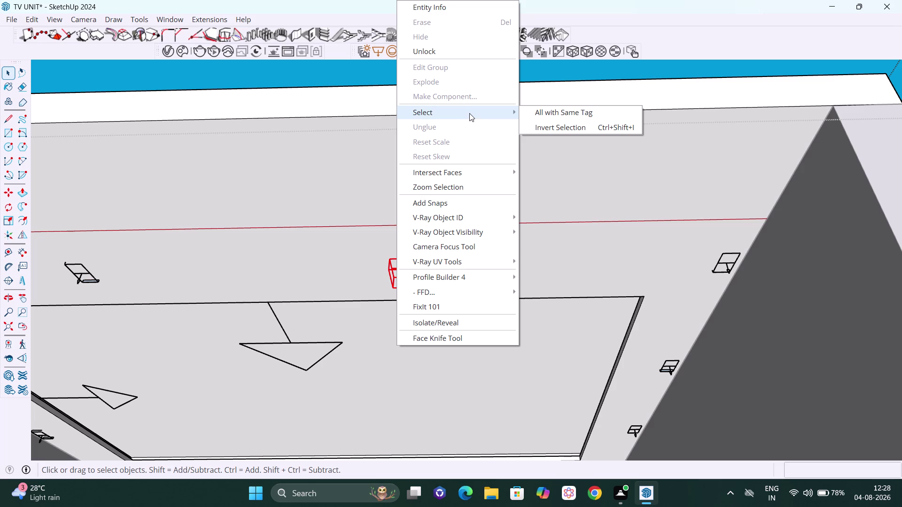
click(540, 115)
scroll(down, 3)
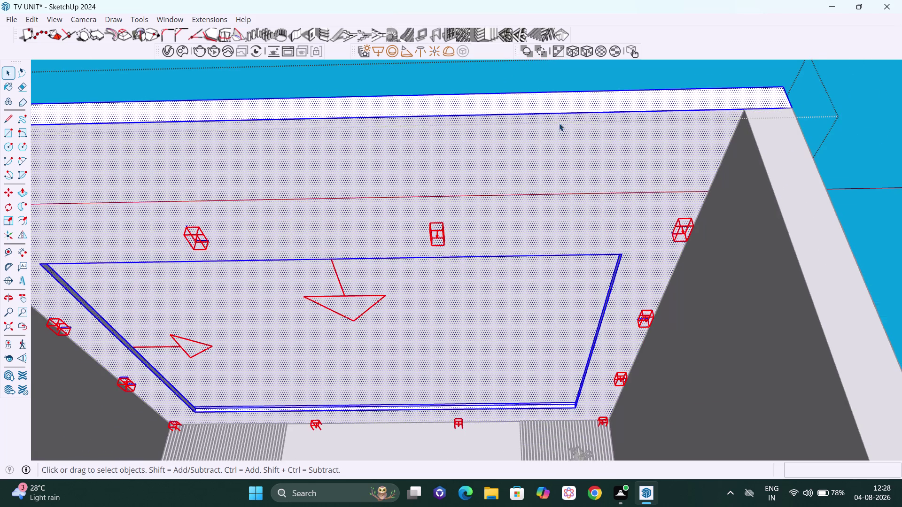
scroll(down, 3)
scroll(down, 3)
middle_drag(603, 154, 600, 213)
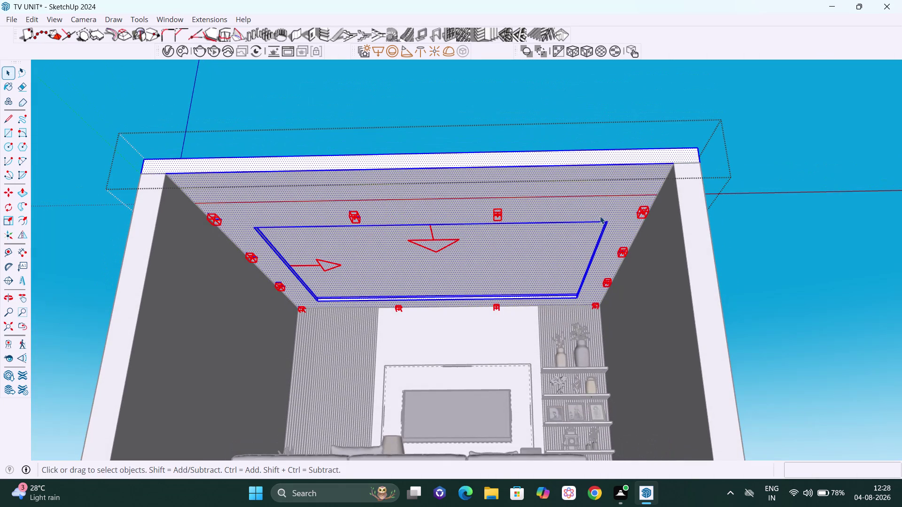
key(Delete)
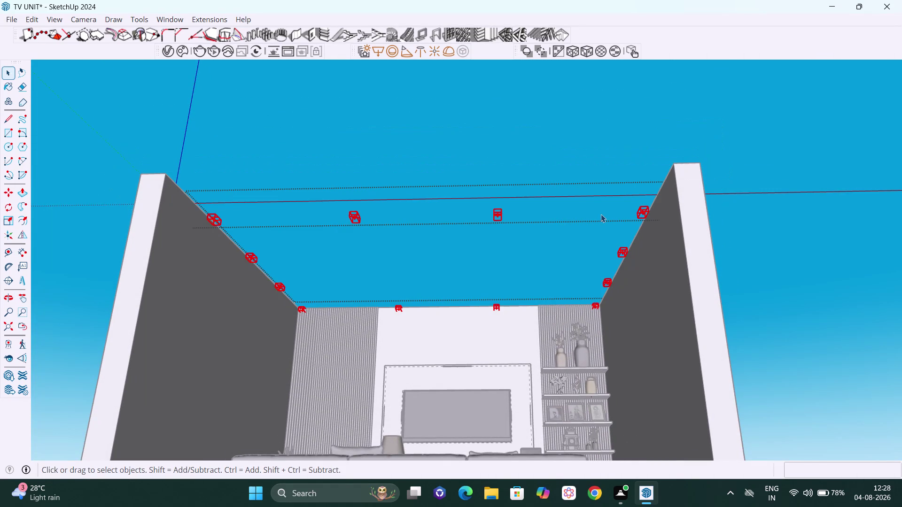
Orbit toward the TV wall, clear the selection, and undo a deletion.
middle_drag(628, 236, 624, 343)
scroll(up, 3)
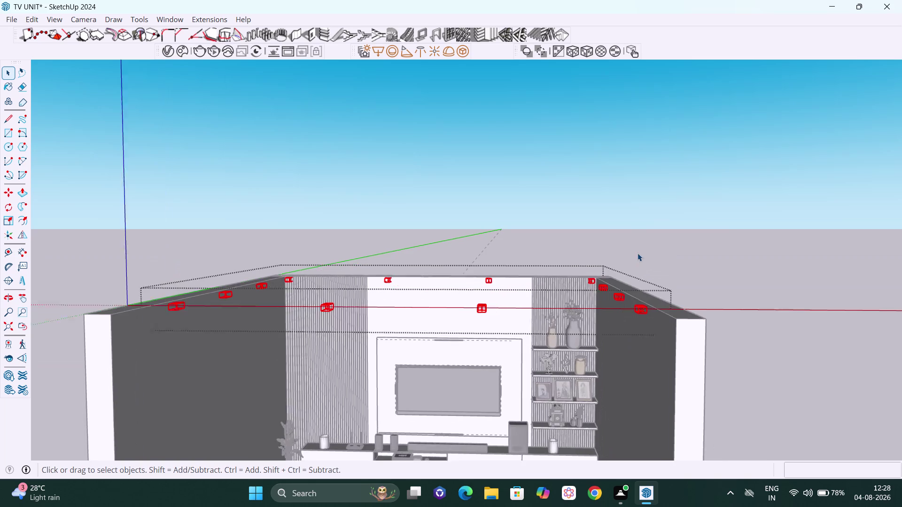
scroll(up, 3)
middle_drag(646, 297, 618, 367)
scroll(up, 3)
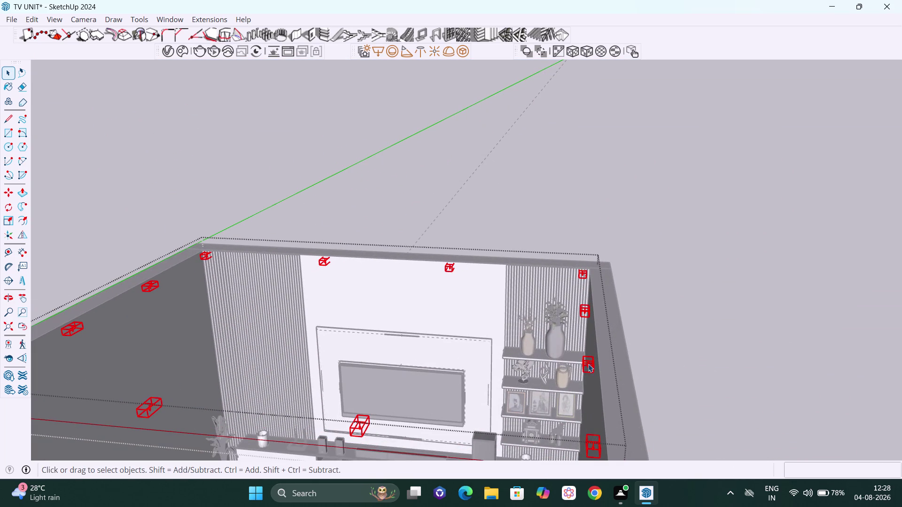
click(589, 363)
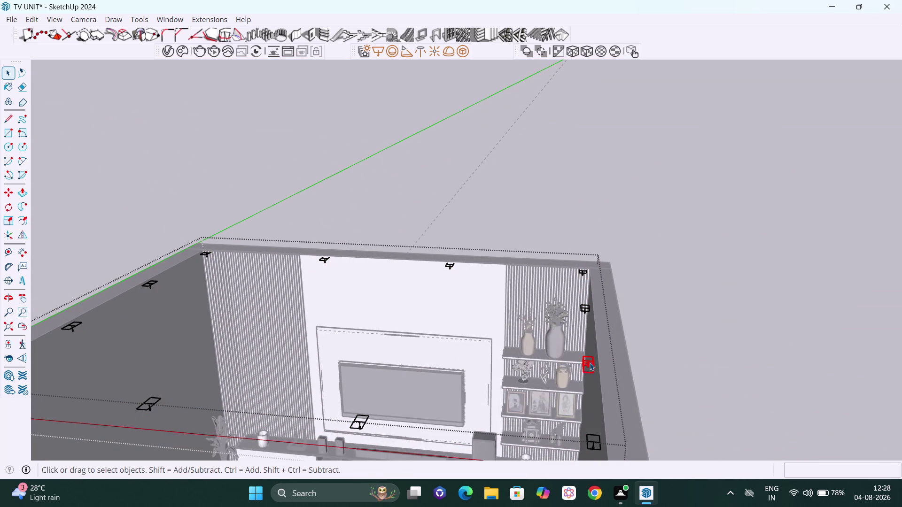
key(Delete)
key(ctrl+z)
scroll(down, 3)
Orbit above and below the ceiling while undoing eleven recent changes.
middle_drag(577, 392, 603, 337)
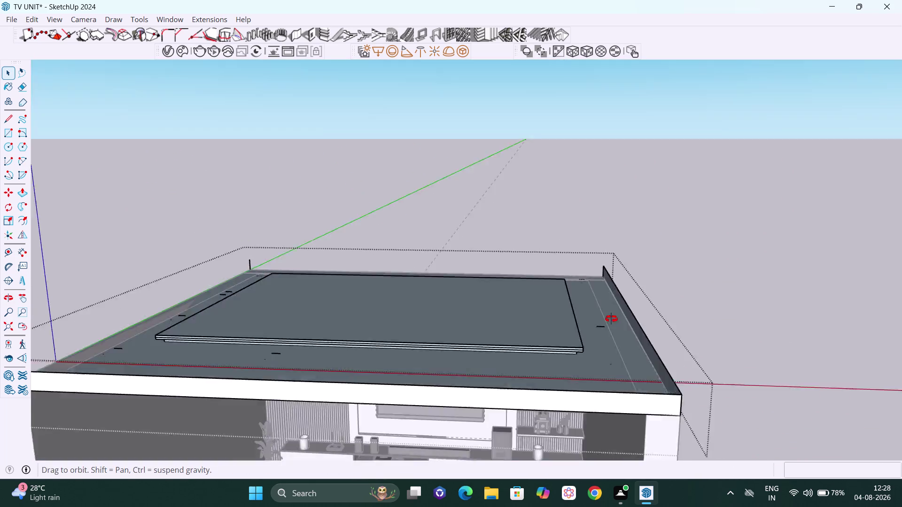
middle_drag(603, 337, 651, 202)
key(ctrl+z)
scroll(down, 3)
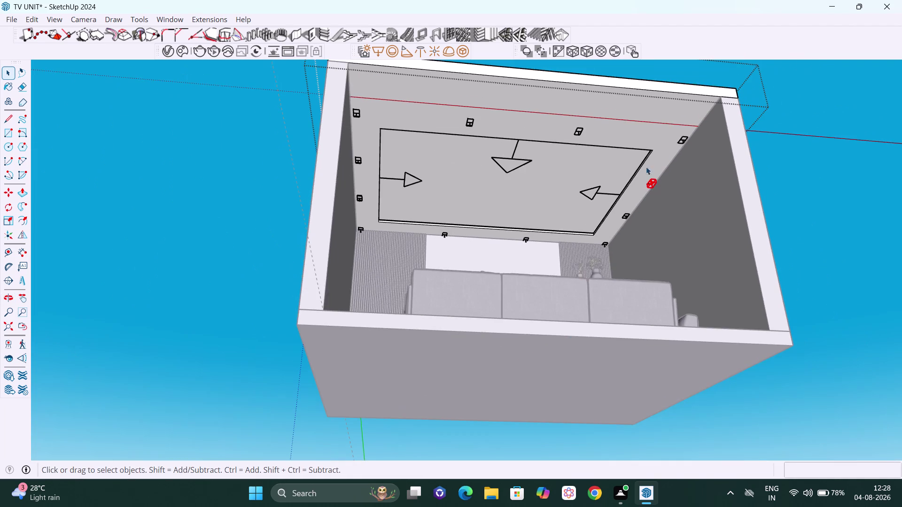
middle_drag(635, 180, 560, 352)
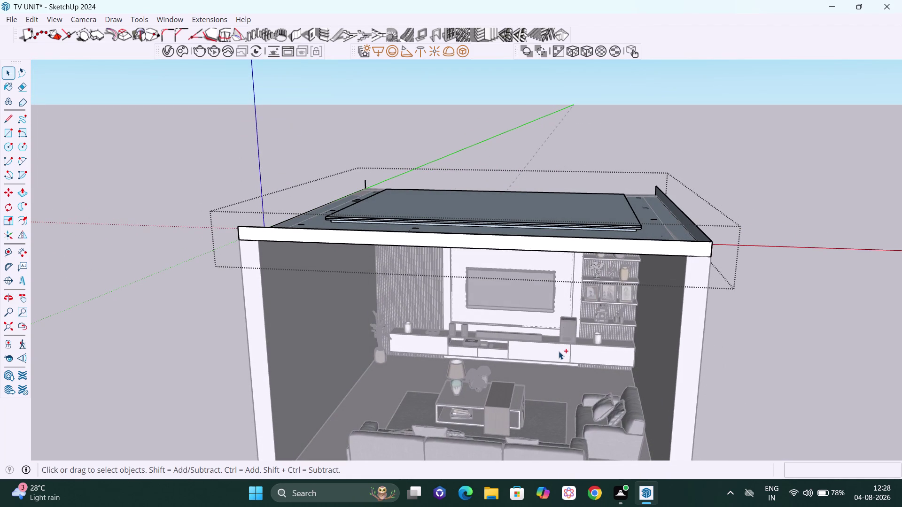
key(ctrl+z)
key(ctrl+z)
key(ctrl+z)
key(ctrl+z)
key(ctrl+z)
key(ctrl+z)
key(ctrl+z)
key(ctrl+z)
key(ctrl+z)
key(ctrl+z)
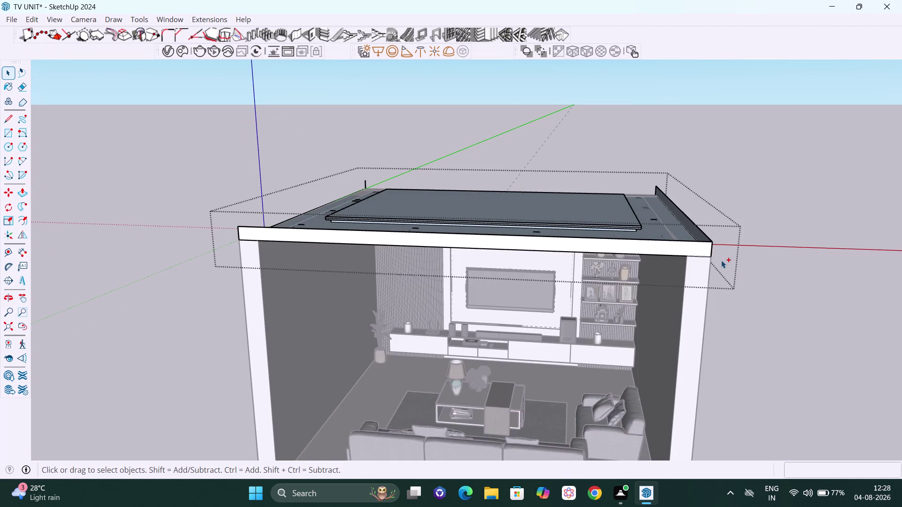
Orbit and pan to bring the ceiling's right corner into view.
key(ctrl+z)
middle_drag(721, 258, 720, 123)
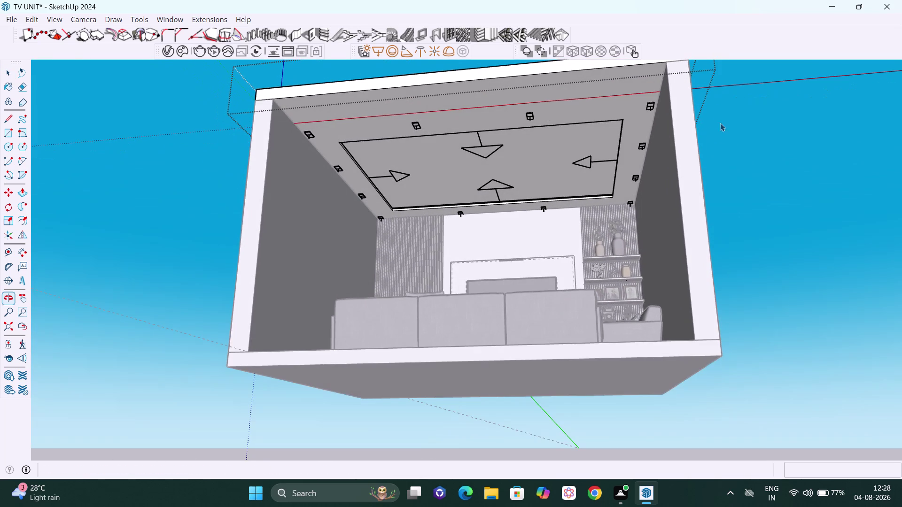
key(h)
drag(656, 160, 630, 322)
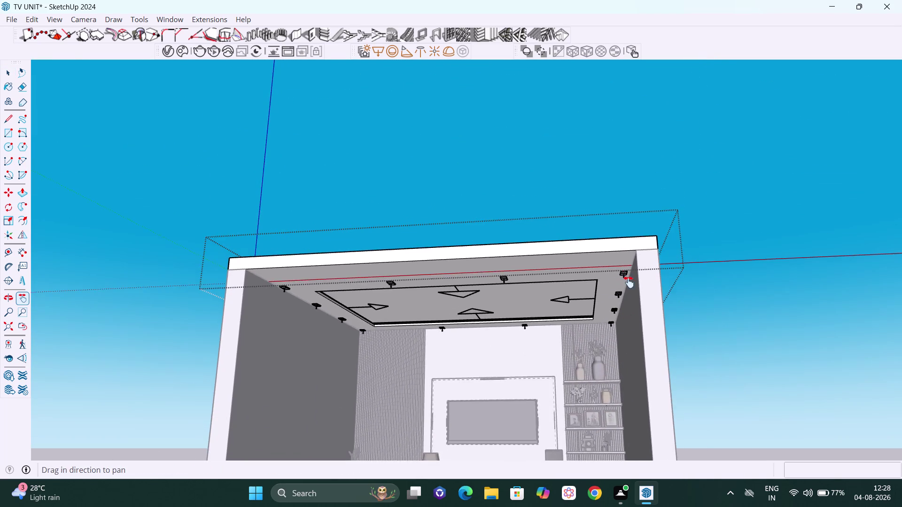
middle_drag(626, 269, 628, 232)
scroll(up, 3)
key(space)
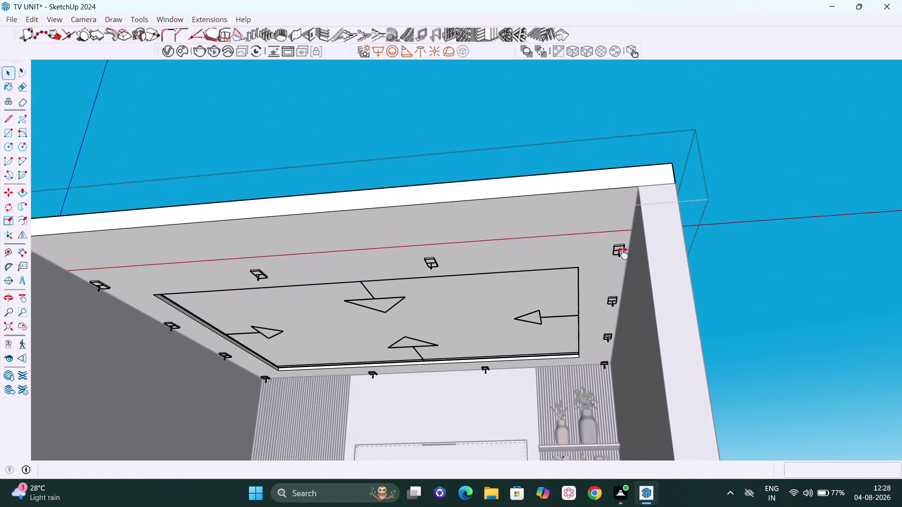
Window-select the locked light near the ceiling's right corner.
click(619, 246)
middle_drag(626, 247, 630, 250)
scroll(up, 3)
scroll(up, 3)
drag(605, 246, 618, 247)
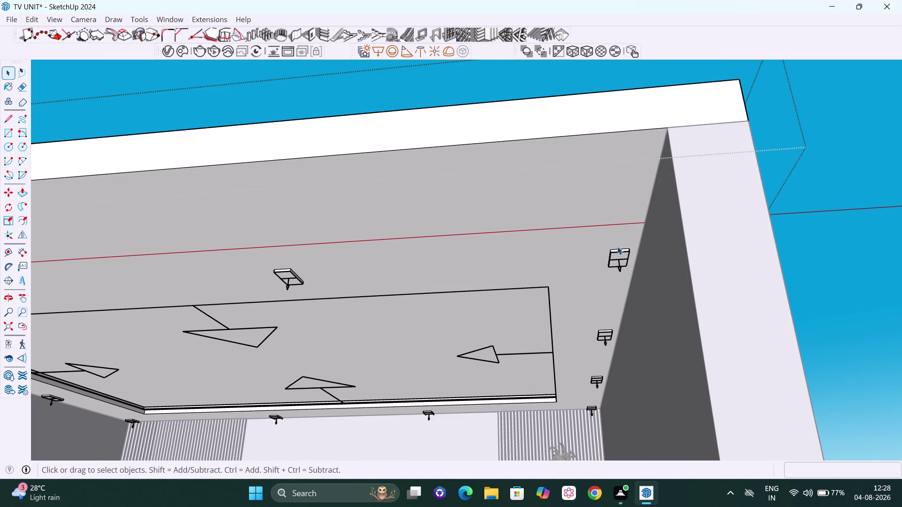
drag(617, 247, 630, 279)
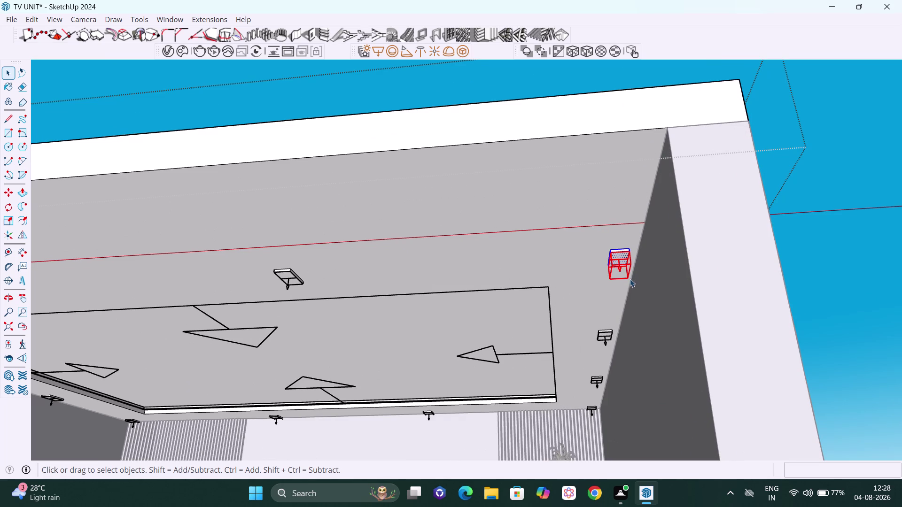
Try deleting the locked light, then orbit above and back under the corner.
key(Delete)
scroll(down, 3)
middle_drag(610, 280, 615, 383)
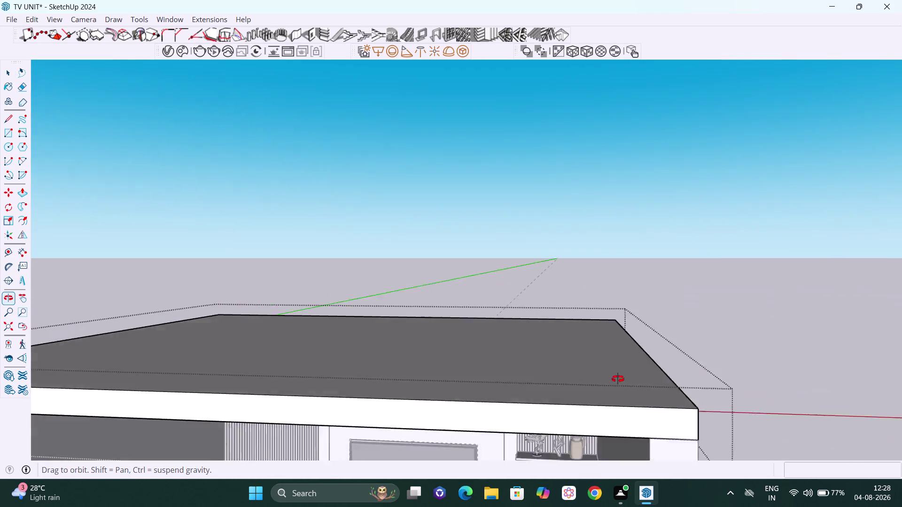
middle_drag(615, 383, 629, 201)
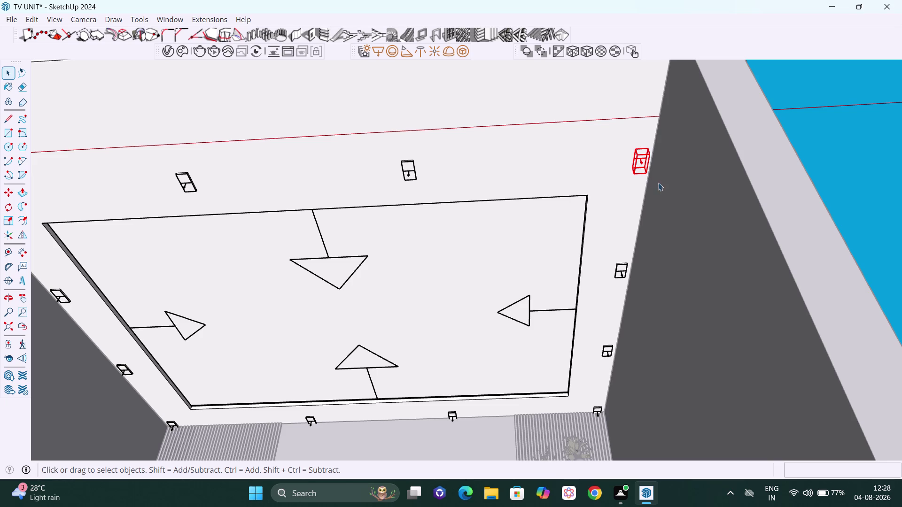
drag(844, 167, 836, 164)
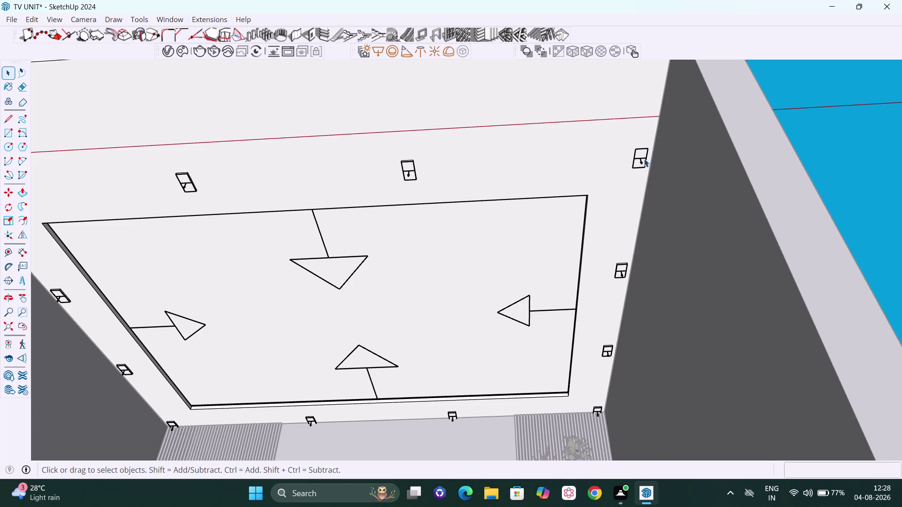
click(642, 159)
key(Delete)
key(Delete)
key(Delete)
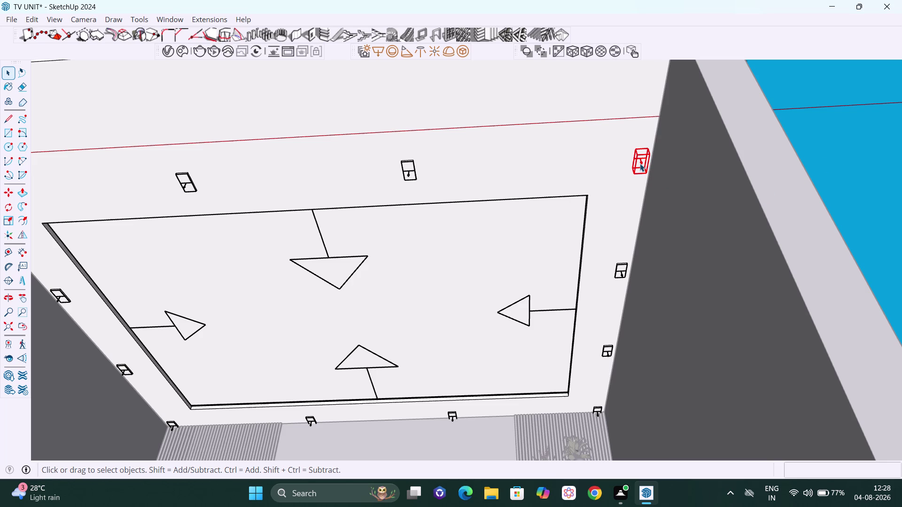
right_click(649, 157)
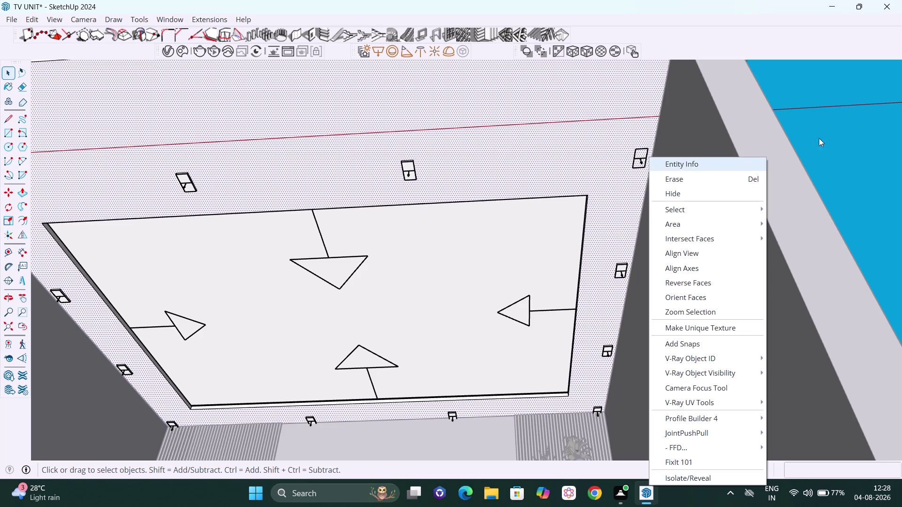
click(901, 122)
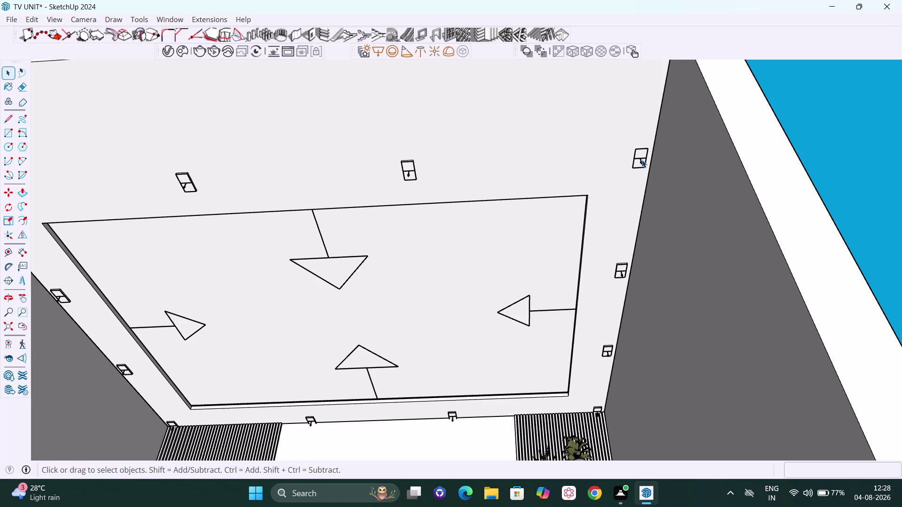
click(641, 159)
right_click(641, 160)
click(824, 138)
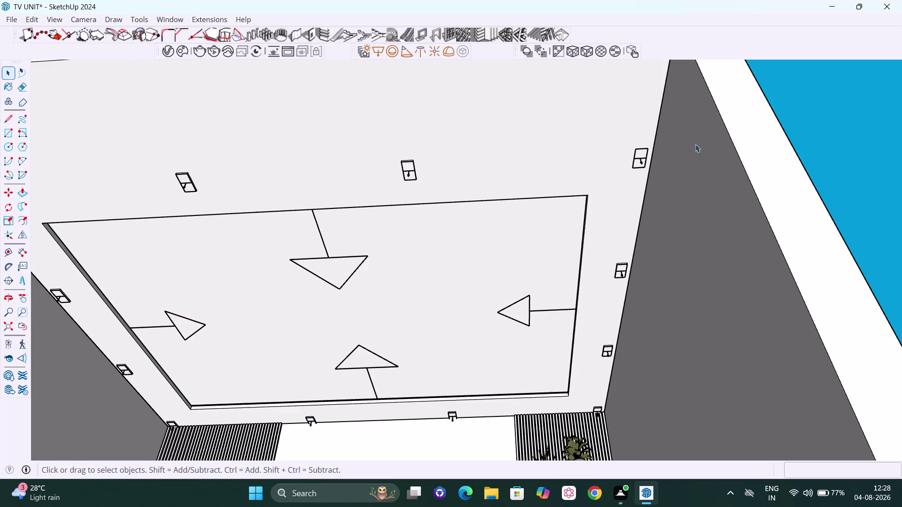
double_click(635, 139)
click(638, 160)
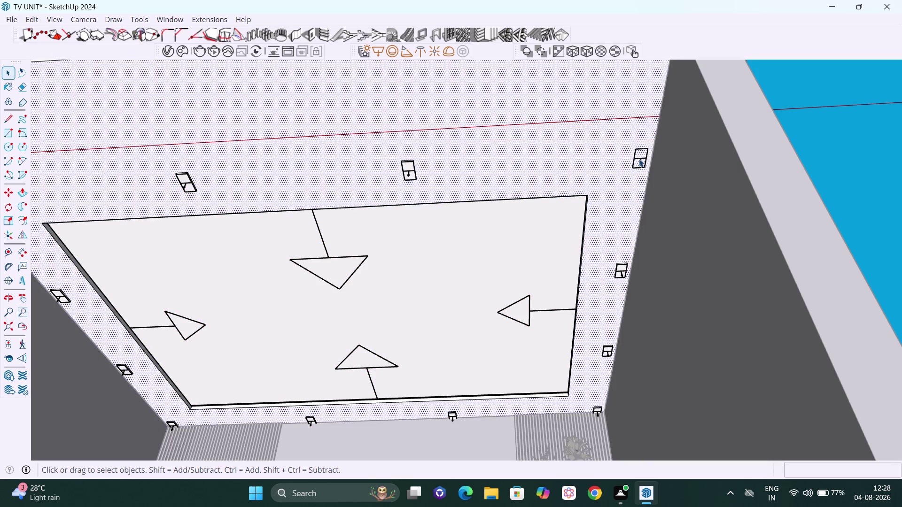
double_click(639, 159)
right_click(639, 158)
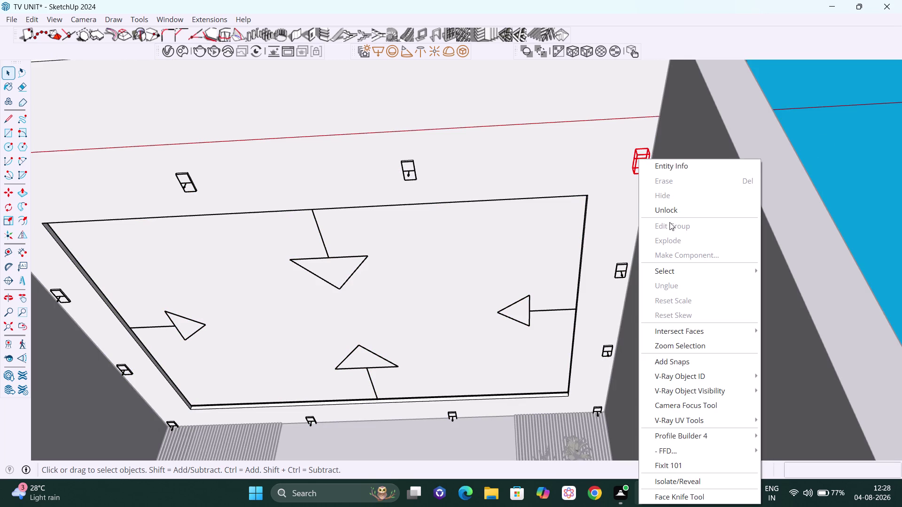
click(707, 213)
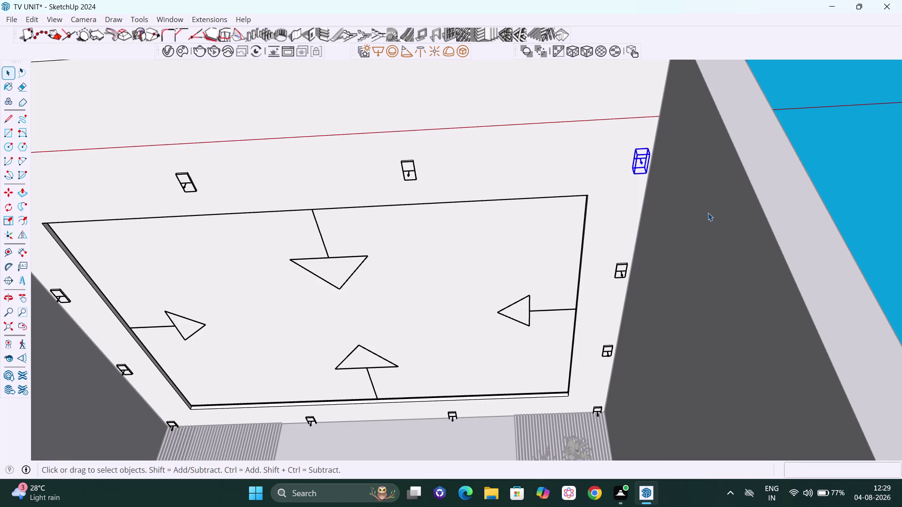
click(816, 140)
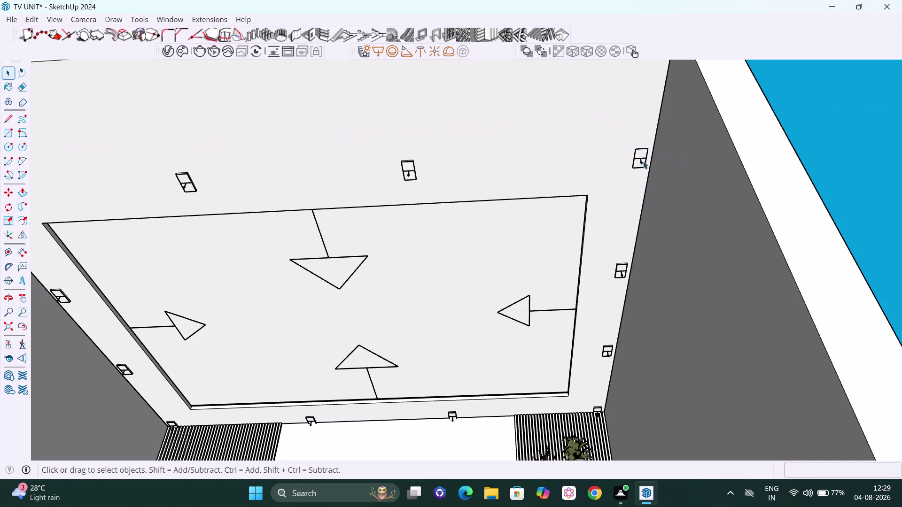
click(640, 160)
double_click(640, 159)
click(640, 159)
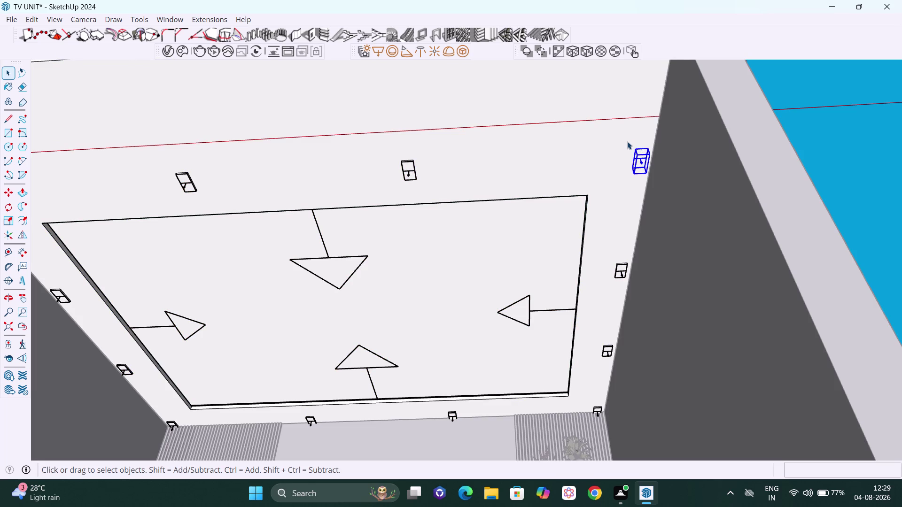
Clear the selection and orbit up to view the false ceiling's back edge.
key(Delete)
scroll(down, 3)
scroll(down, 3)
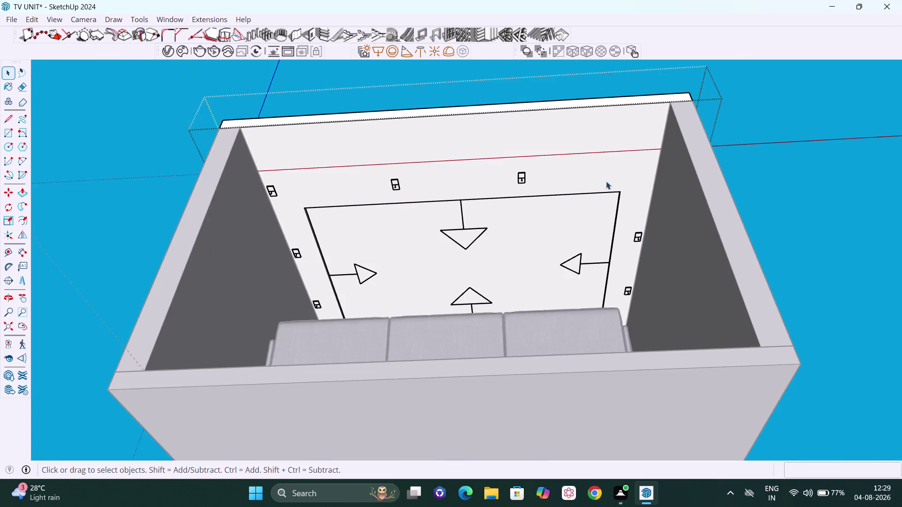
middle_drag(611, 178, 670, 238)
scroll(up, 3)
middle_drag(505, 162, 440, 135)
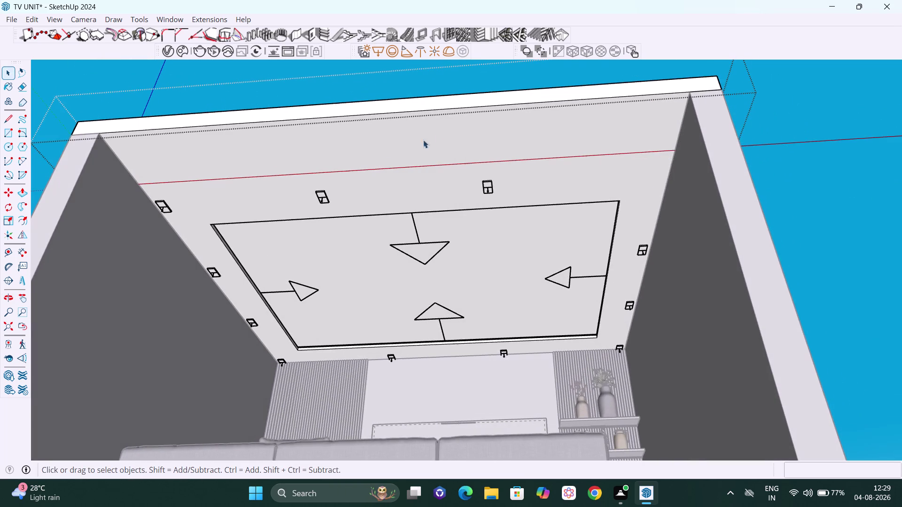
scroll(up, 3)
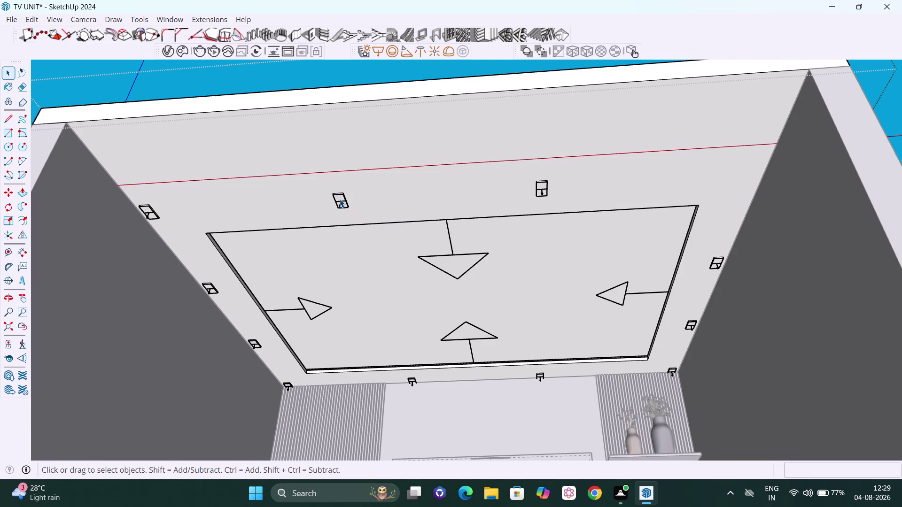
scroll(down, 3)
middle_drag(560, 167, 573, 369)
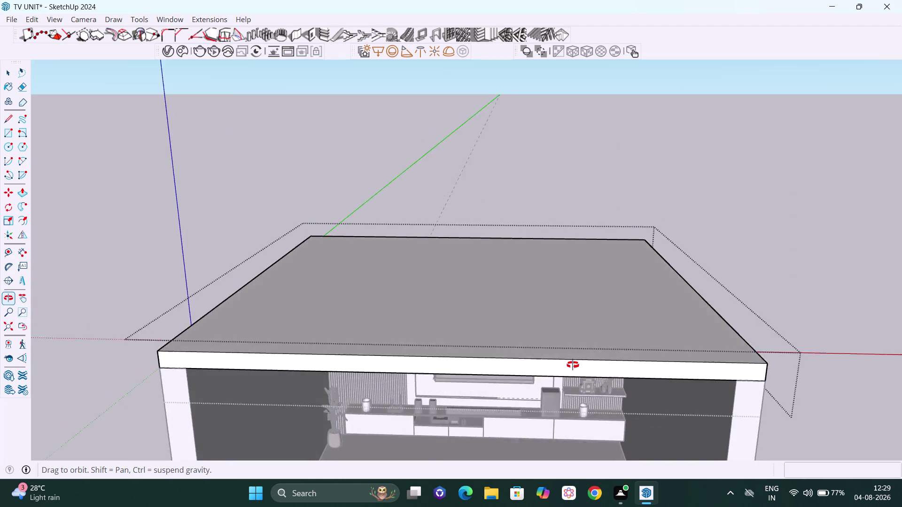
middle_drag(573, 368, 587, 145)
scroll(up, 3)
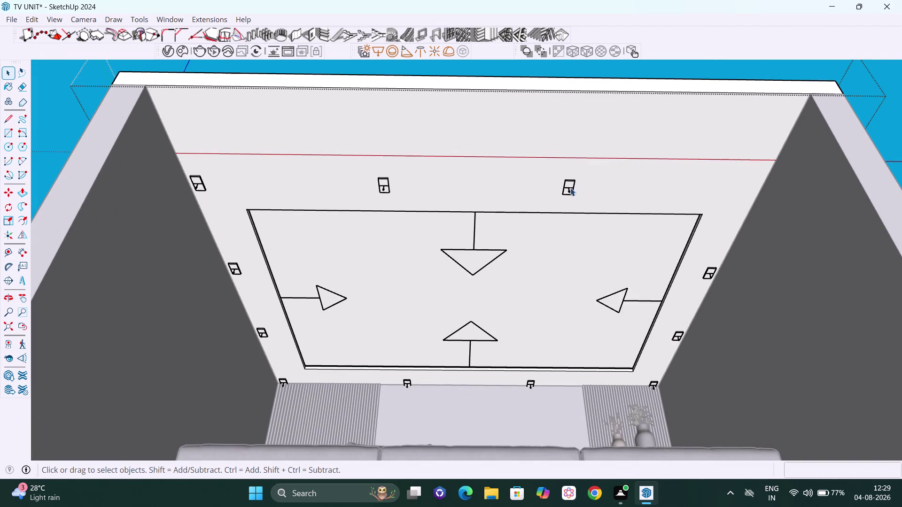
Select the two locked light fixtures near the ceiling's back edge.
click(570, 188)
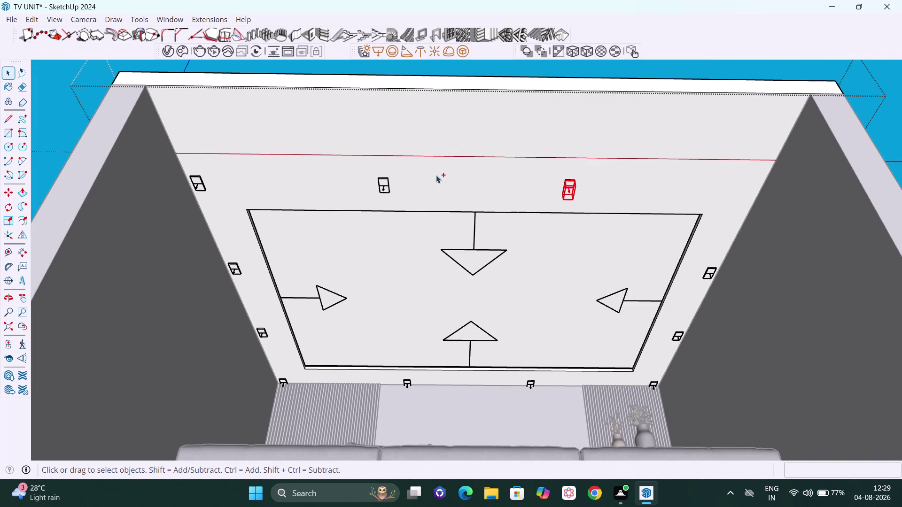
click(386, 185)
click(200, 181)
click(233, 267)
scroll(up, 3)
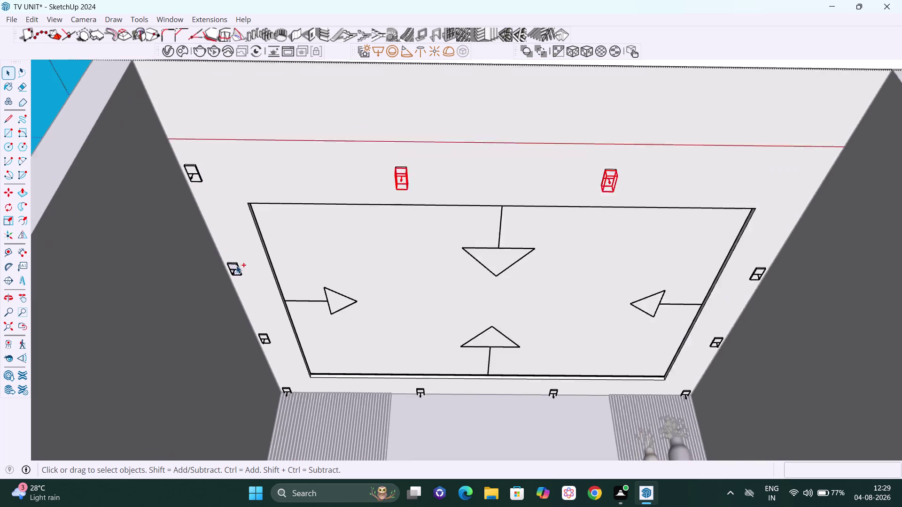
scroll(up, 3)
scroll(up, 3)
scroll(down, 3)
middle_drag(244, 279, 258, 238)
scroll(down, 3)
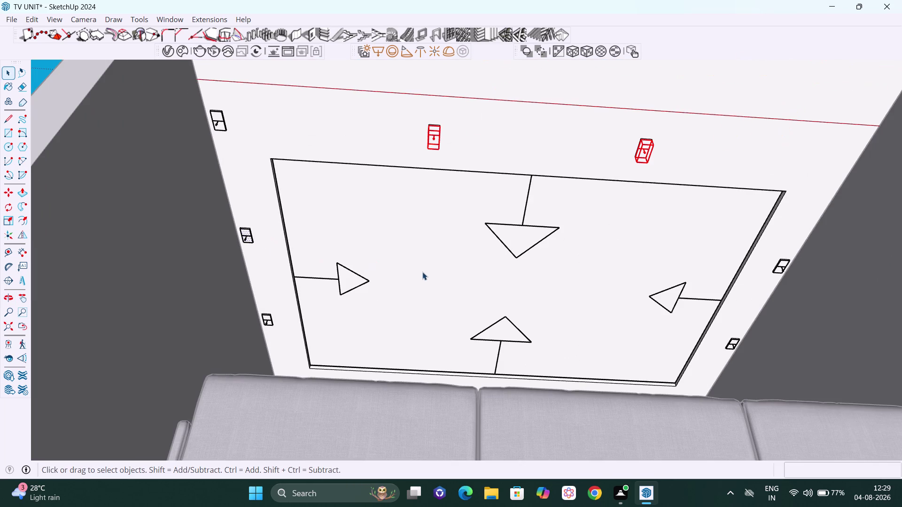
scroll(down, 3)
middle_drag(482, 265, 457, 345)
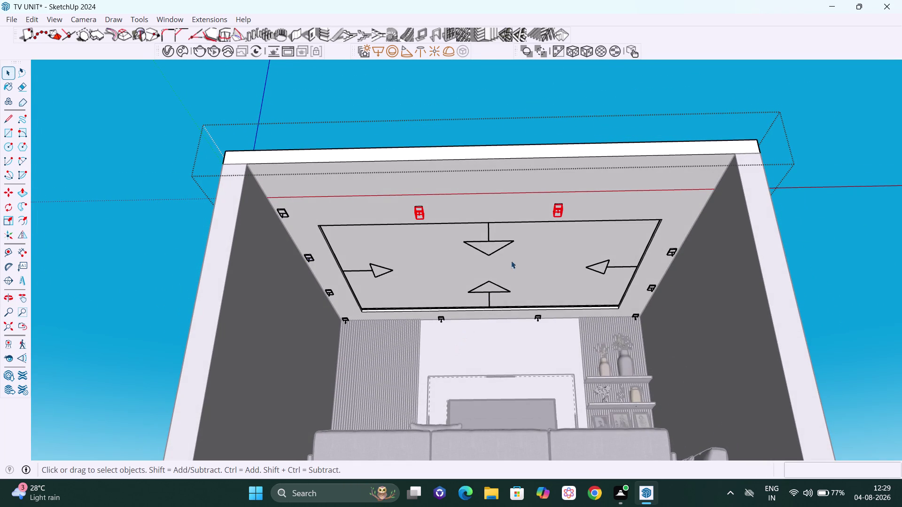
Unlock the two back light fixtures and erase them.
right_click(557, 210)
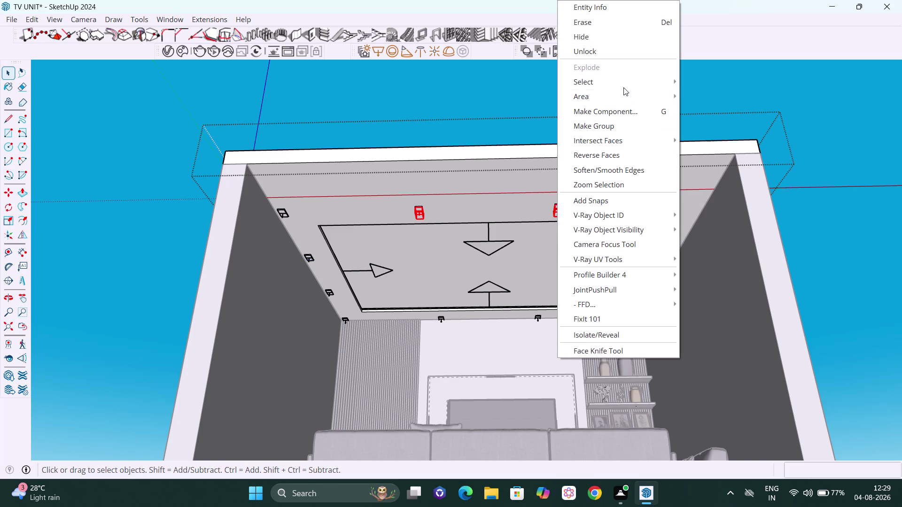
click(622, 51)
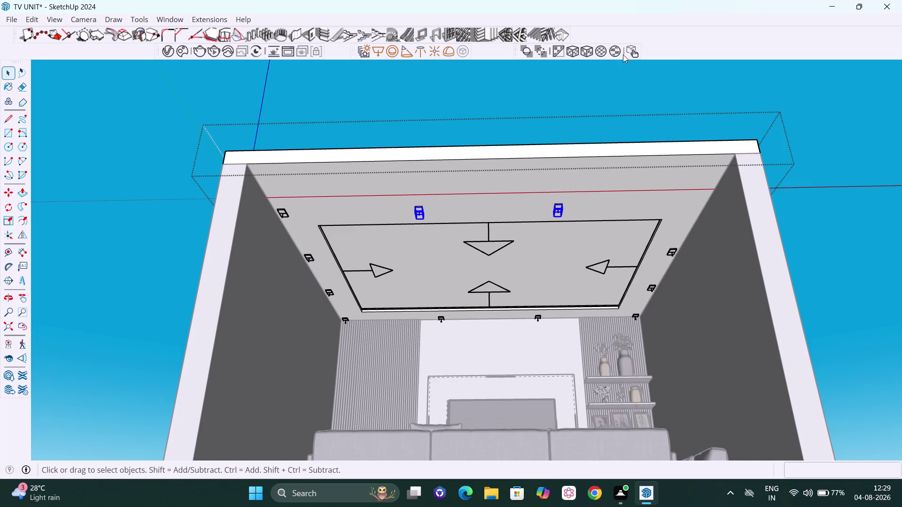
key(Delete)
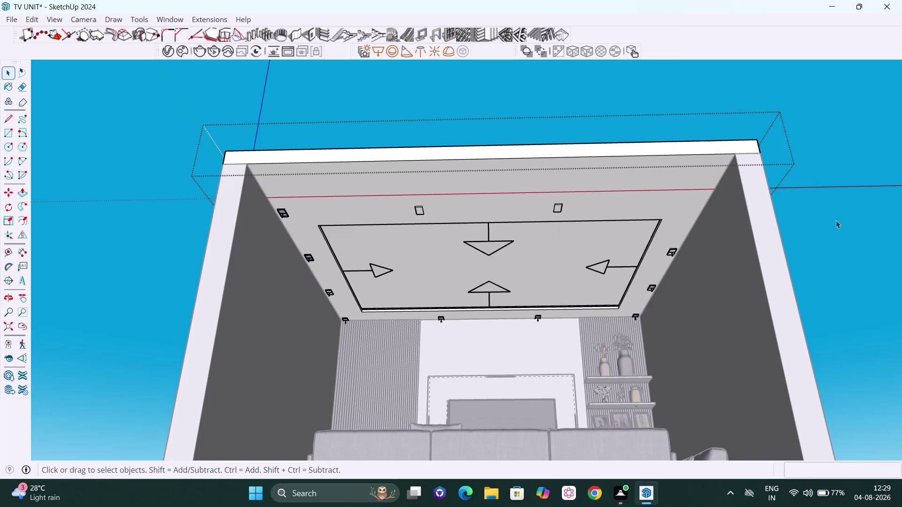
middle_drag(702, 219, 653, 210)
scroll(up, 3)
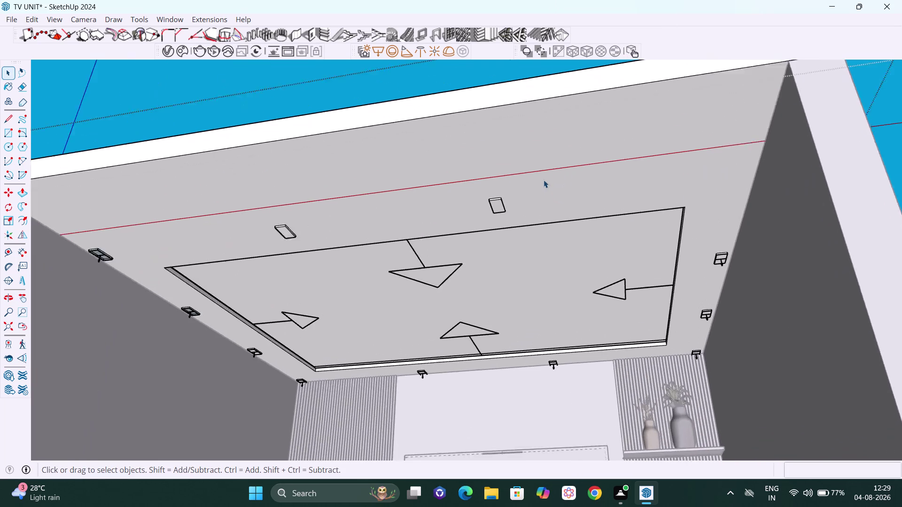
Select the two leftover rectangles near the ceiling's back edge.
middle_drag(535, 199, 542, 189)
drag(509, 180, 500, 179)
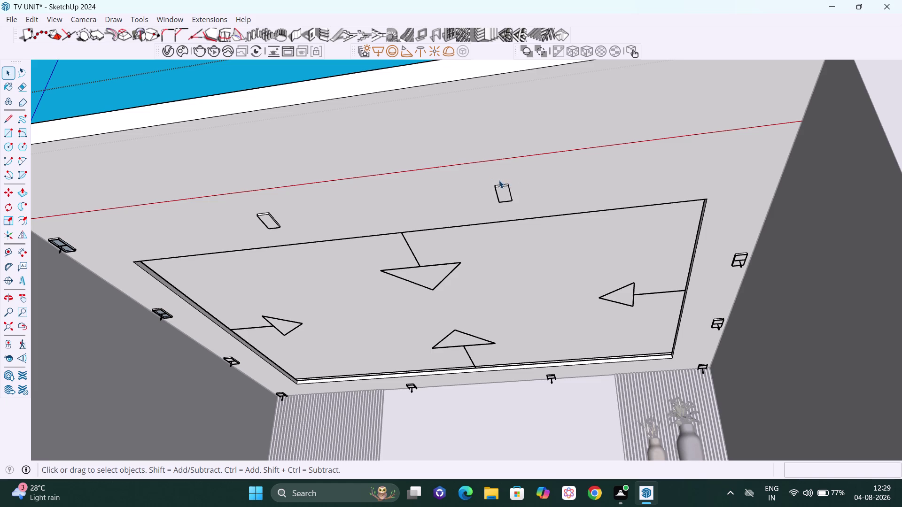
drag(499, 179, 495, 193)
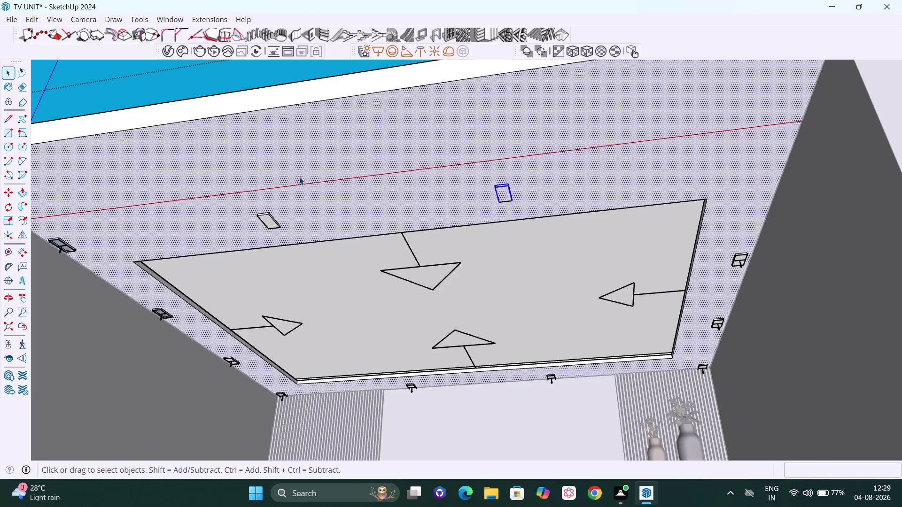
drag(274, 205, 258, 226)
scroll(down, 3)
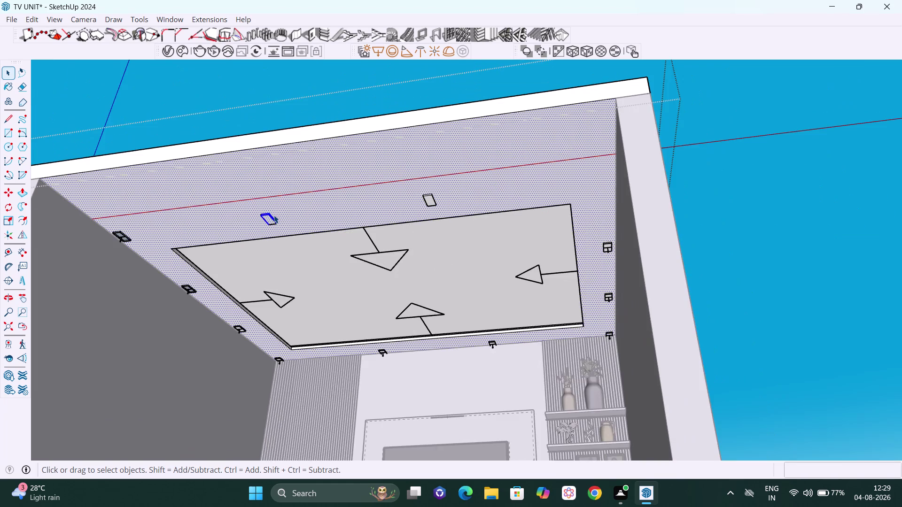
middle_drag(282, 212, 374, 200)
drag(522, 182, 505, 189)
drag(635, 264, 630, 267)
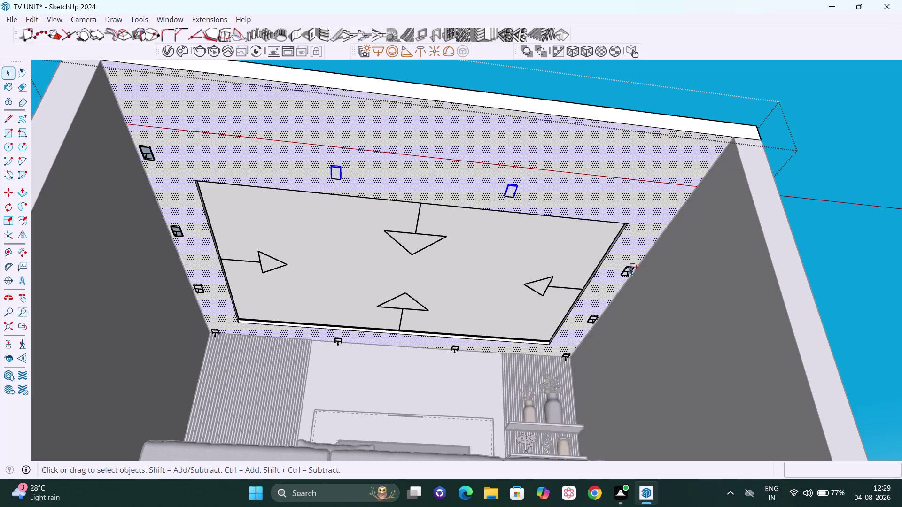
Add the locked front-edge and left-side spotlights to the selection.
drag(629, 267, 625, 276)
drag(603, 313, 591, 321)
drag(569, 351, 566, 358)
drag(458, 347, 449, 350)
drag(347, 336, 337, 344)
drag(151, 145, 144, 154)
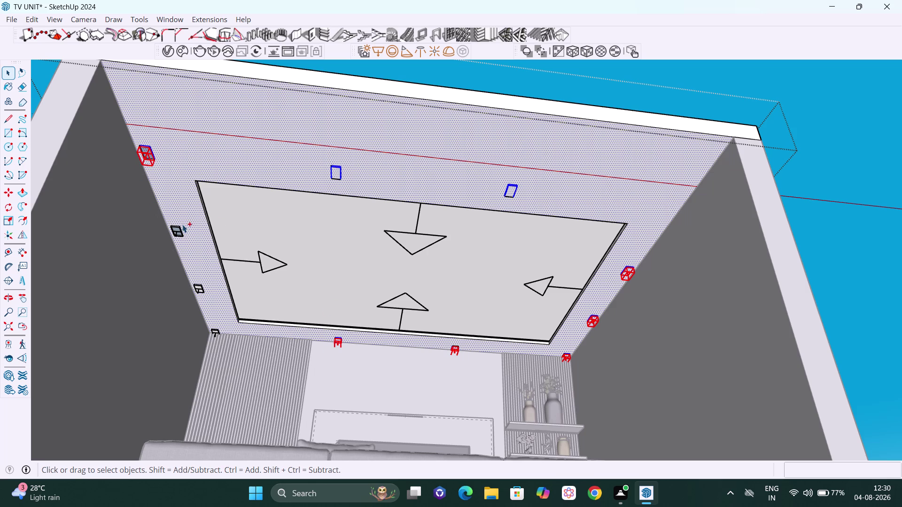
drag(182, 225, 173, 232)
drag(203, 286, 195, 290)
drag(221, 329, 216, 331)
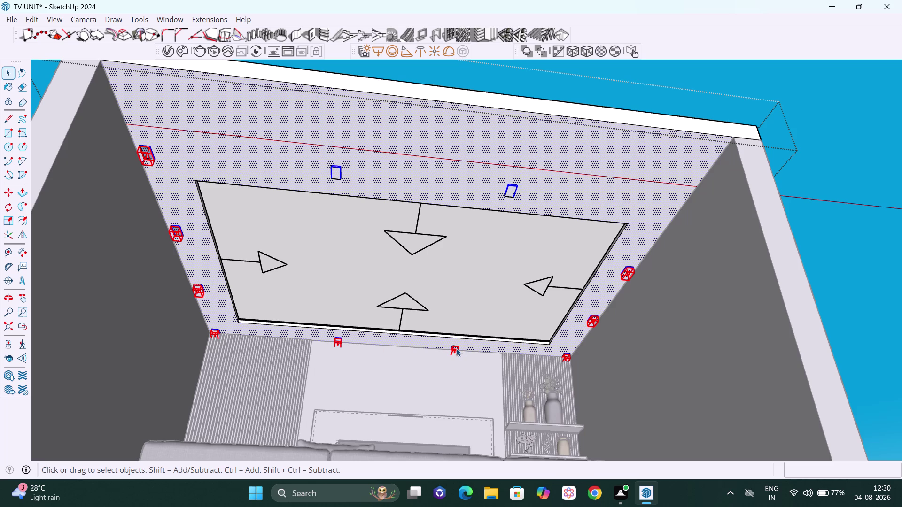
Drop the ceiling face from the selection, undoing an accidental delete.
click(406, 340)
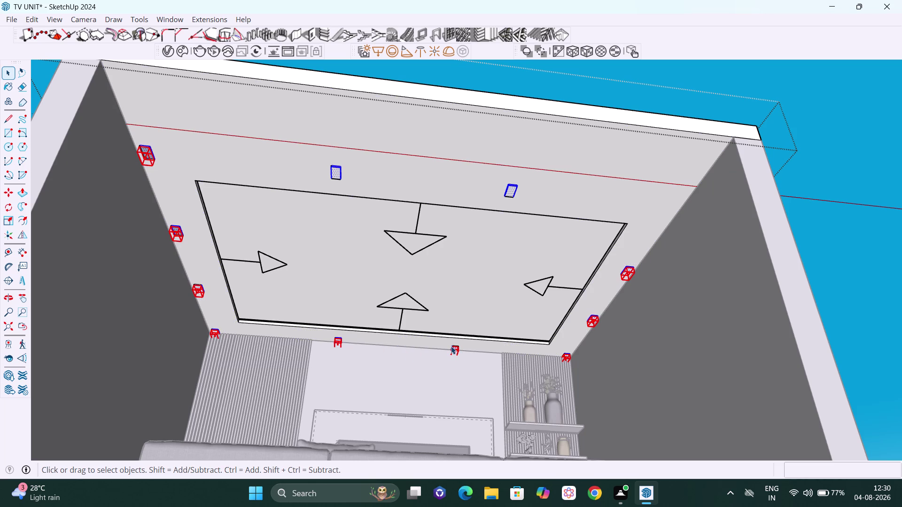
key(Delete)
scroll(down, 3)
scroll(down, 3)
middle_drag(500, 317, 417, 440)
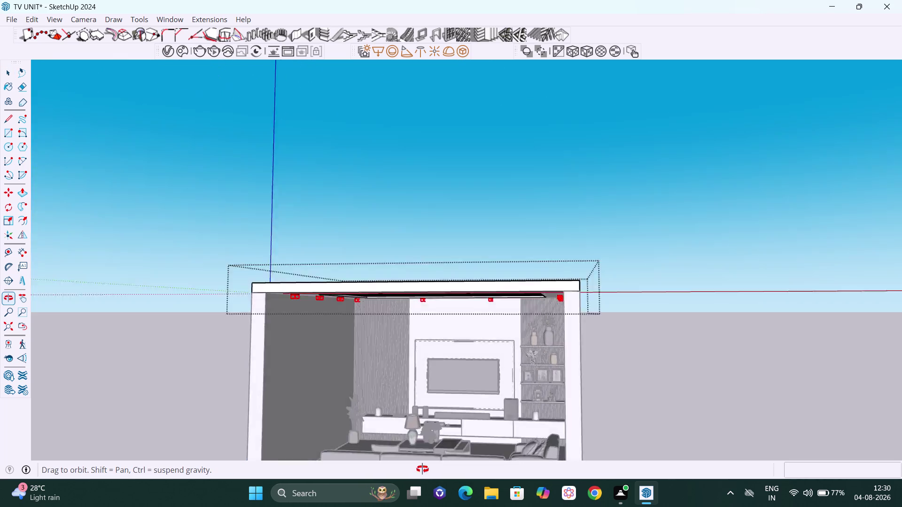
middle_drag(417, 441, 489, 503)
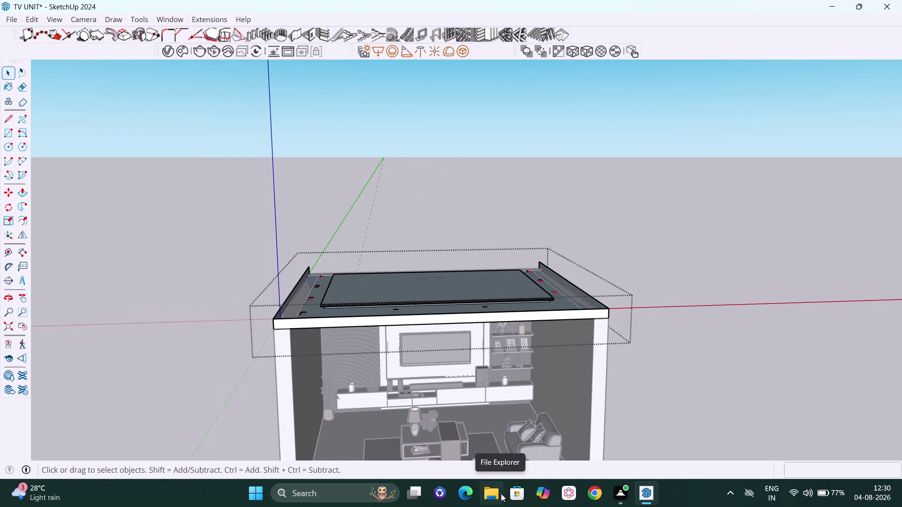
key(ctrl+z)
scroll(up, 3)
middle_drag(540, 311, 519, 253)
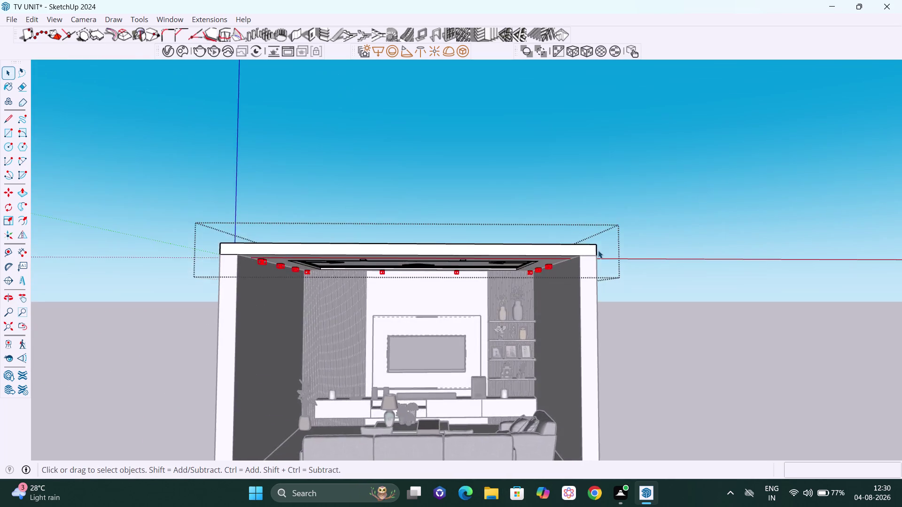
scroll(up, 3)
middle_drag(575, 278, 551, 206)
Select the locked right-wall spotlight and change options in its context menu.
scroll(up, 3)
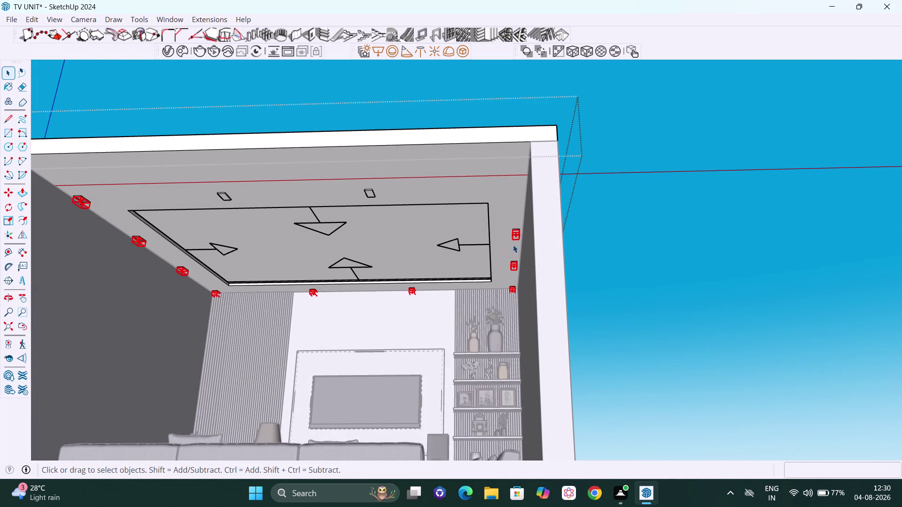
right_click(516, 234)
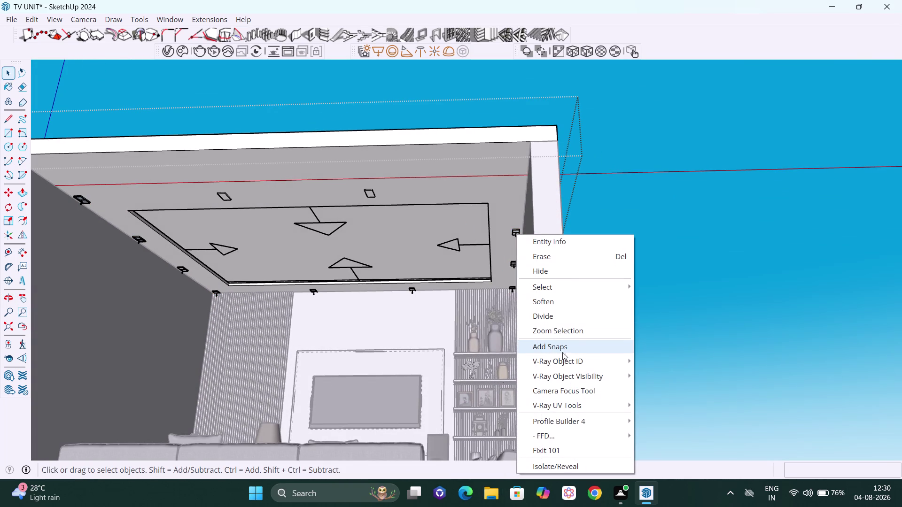
scroll(down, 3)
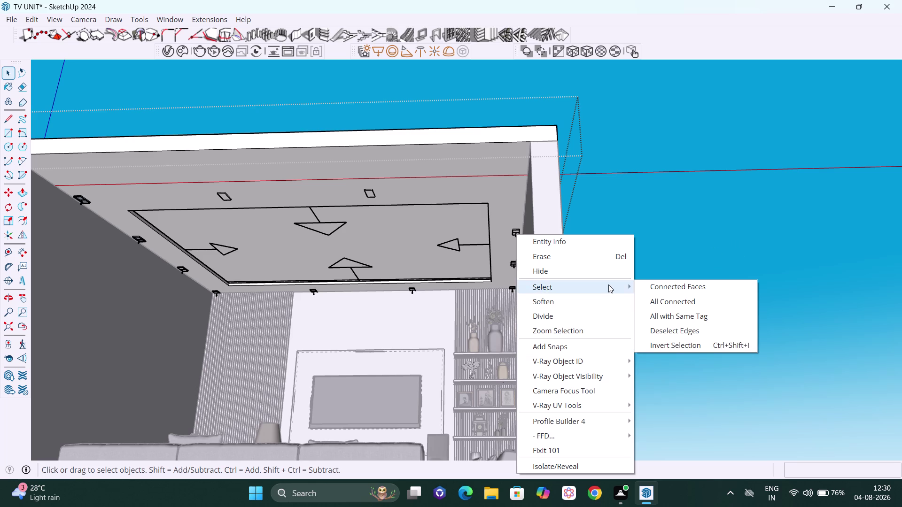
click(728, 288)
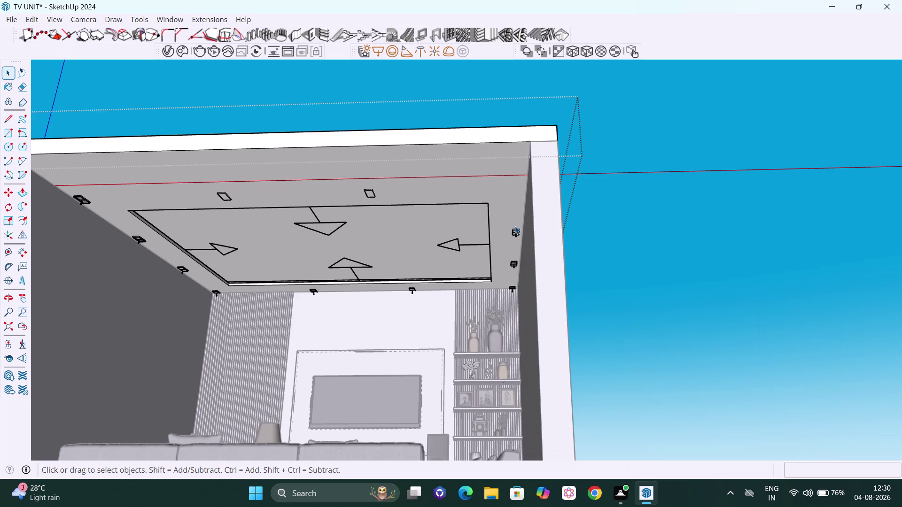
click(516, 234)
scroll(up, 3)
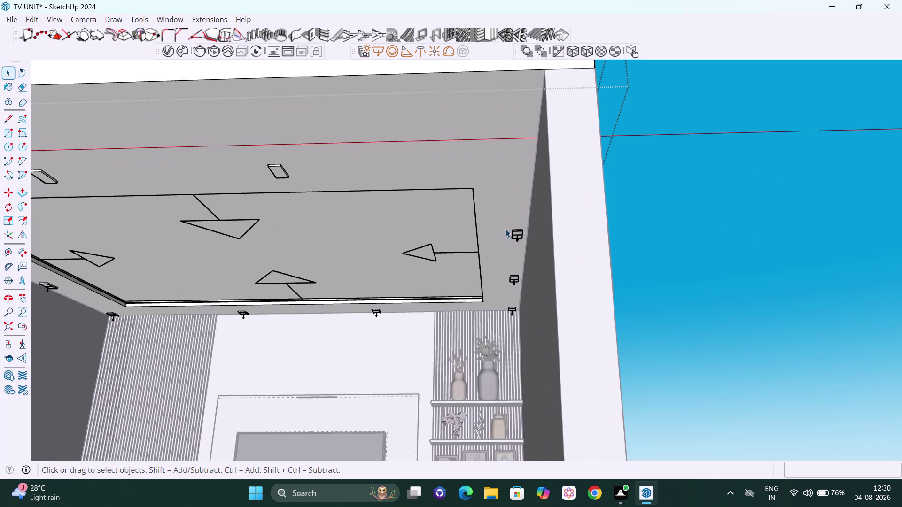
scroll(up, 3)
click(521, 236)
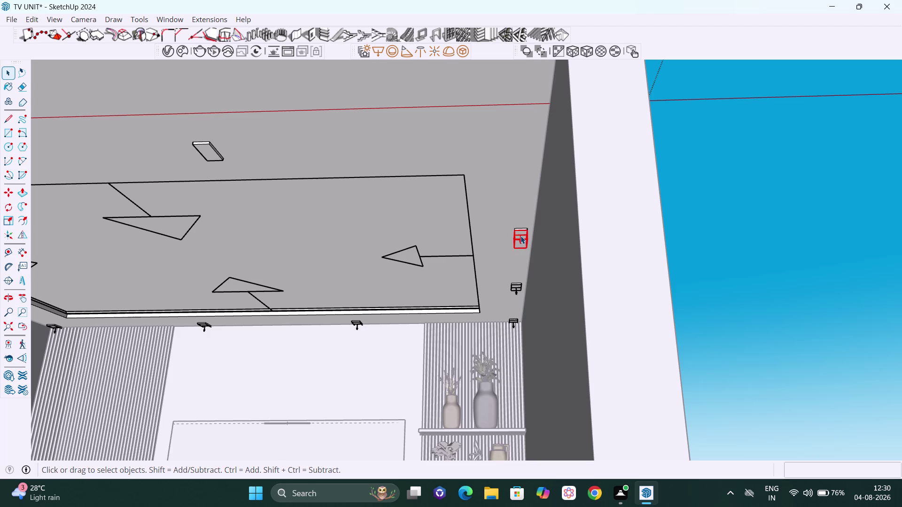
right_click(519, 236)
click(583, 48)
click(687, 202)
click(523, 234)
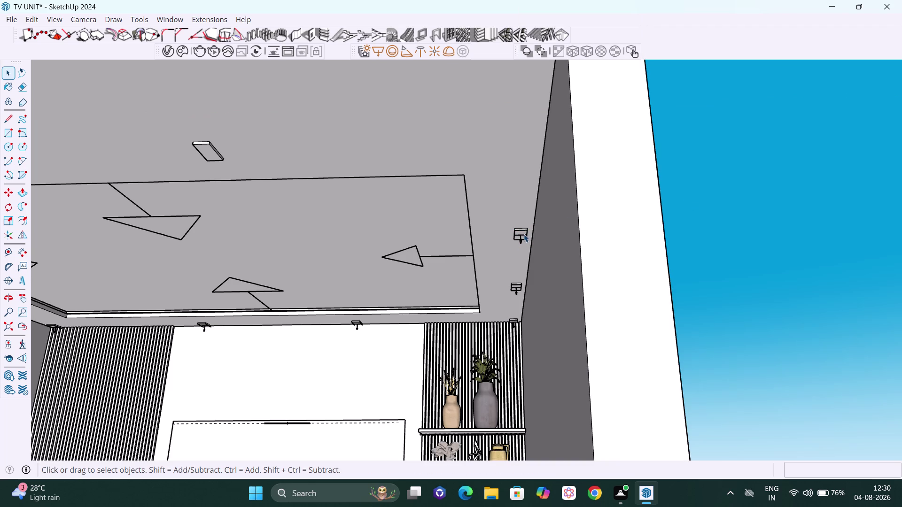
Select the misplaced light fixture by the right wall and delete it.
double_click(517, 231)
click(516, 238)
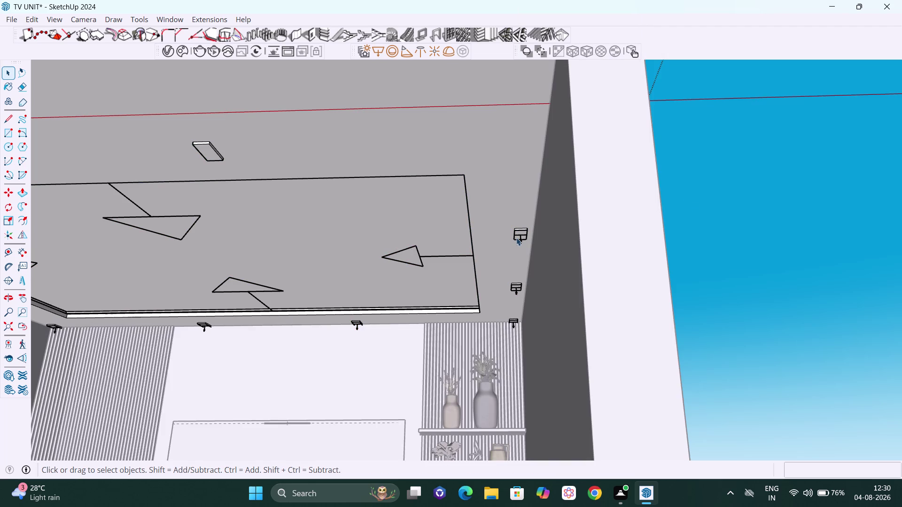
click(524, 235)
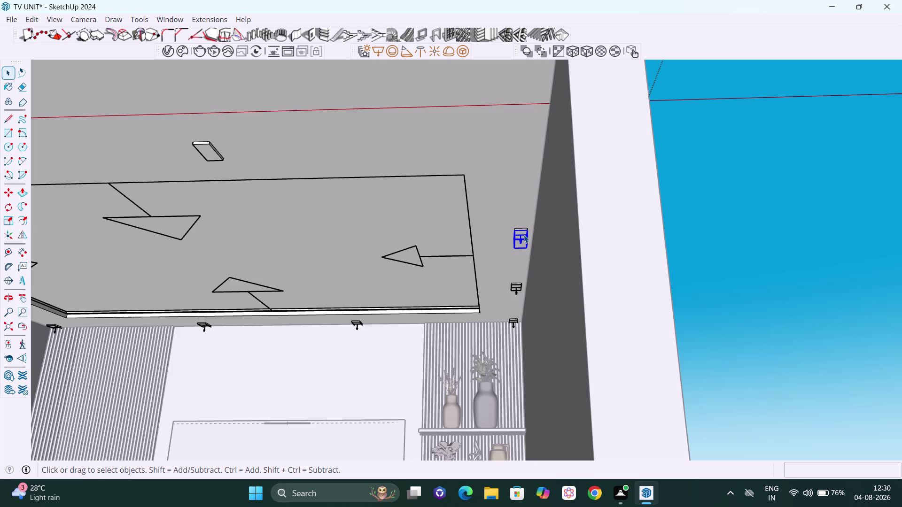
key(Delete)
scroll(down, 3)
scroll(down, 3)
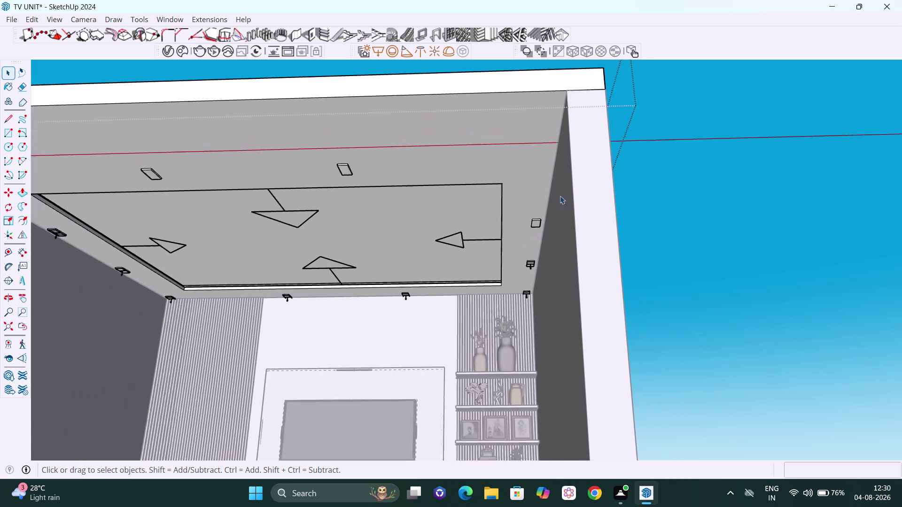
Orbit under the ceiling, then select and delete the small stray face.
scroll(down, 3)
scroll(down, 3)
middle_drag(537, 196, 569, 314)
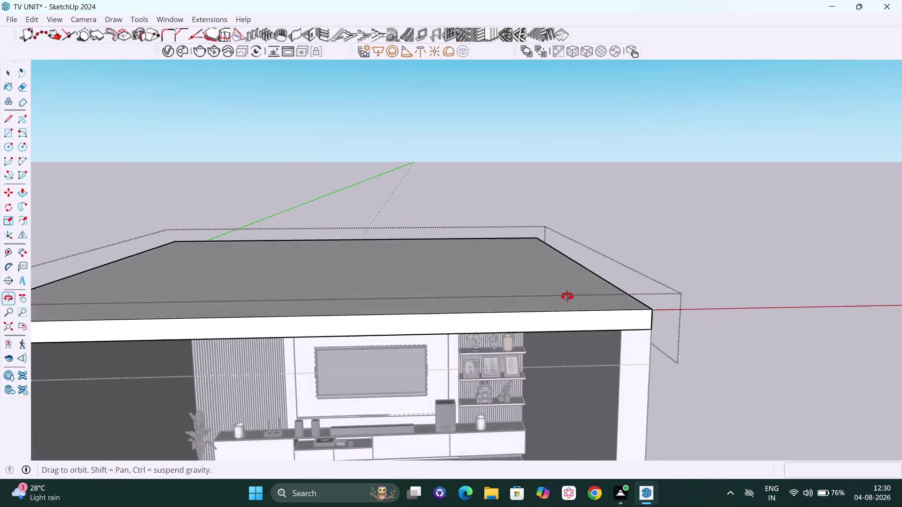
middle_drag(570, 314, 551, 171)
scroll(up, 3)
scroll(up, 3)
scroll(up, 3)
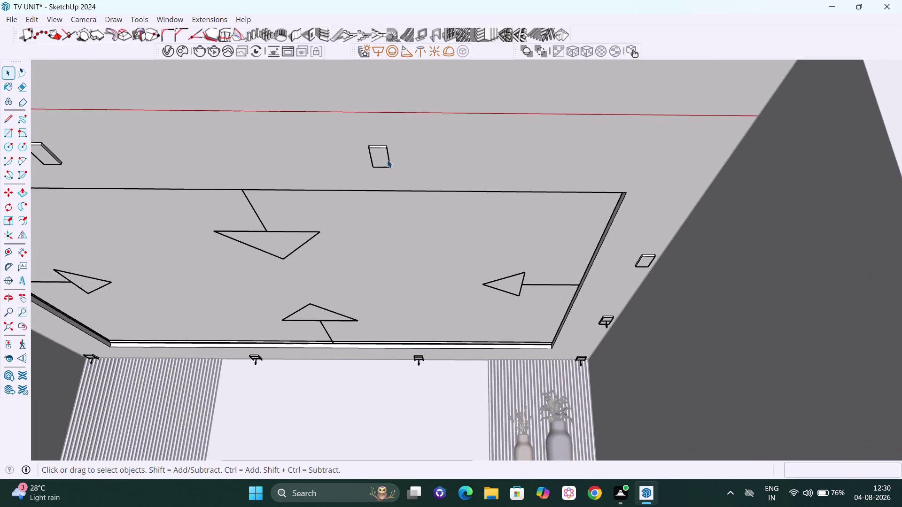
triple_click(384, 155)
click(385, 155)
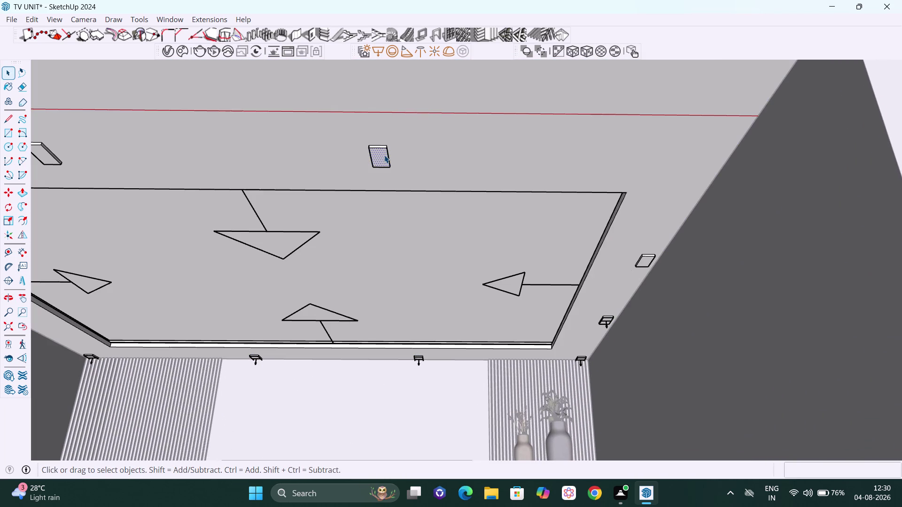
double_click(384, 155)
key(Delete)
Reselect the stray rectangle and delete its top edge.
scroll(up, 3)
click(383, 155)
right_click(380, 155)
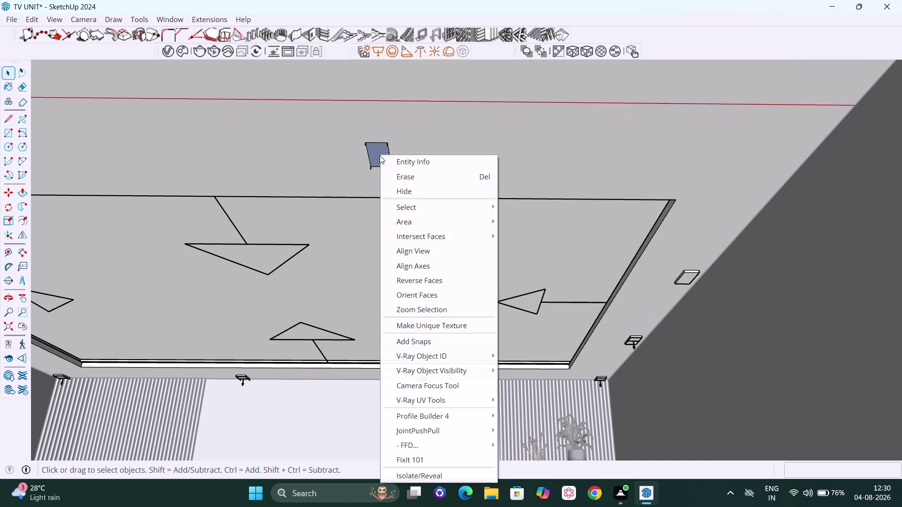
click(428, 286)
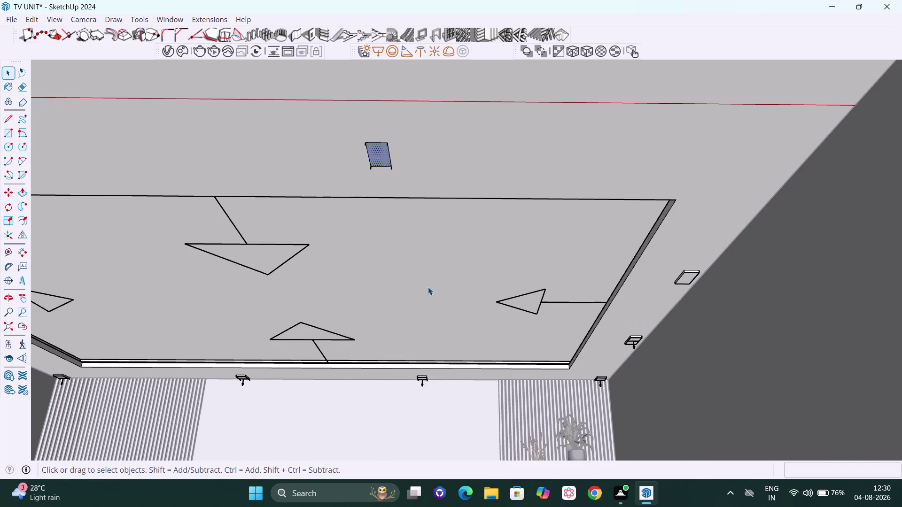
scroll(up, 3)
middle_click(381, 160)
scroll(up, 3)
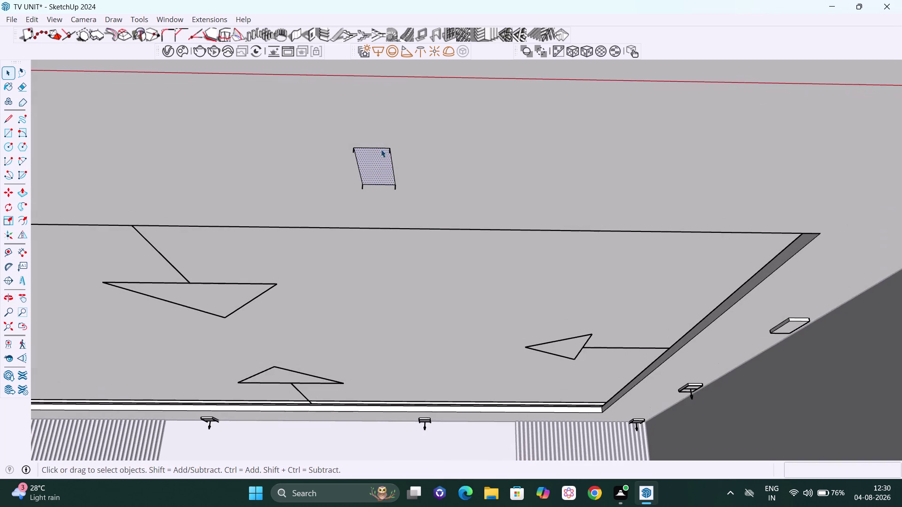
click(383, 147)
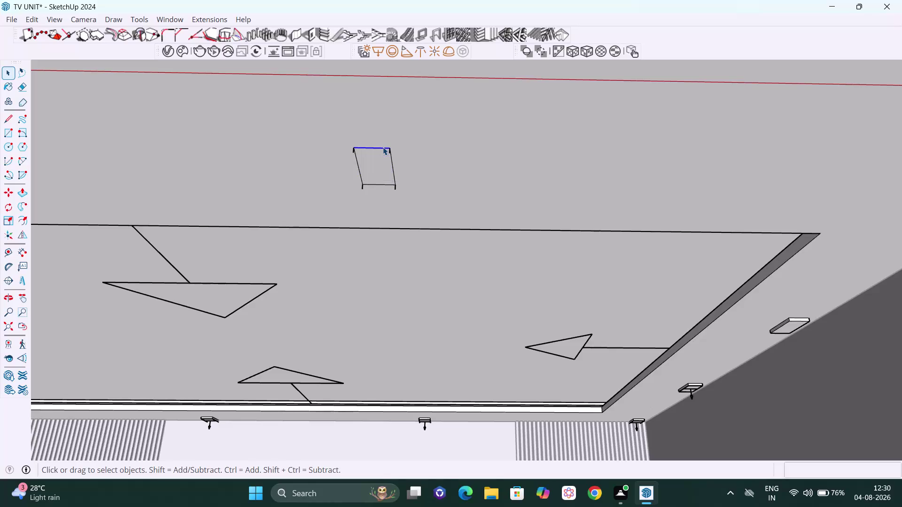
key(Delete)
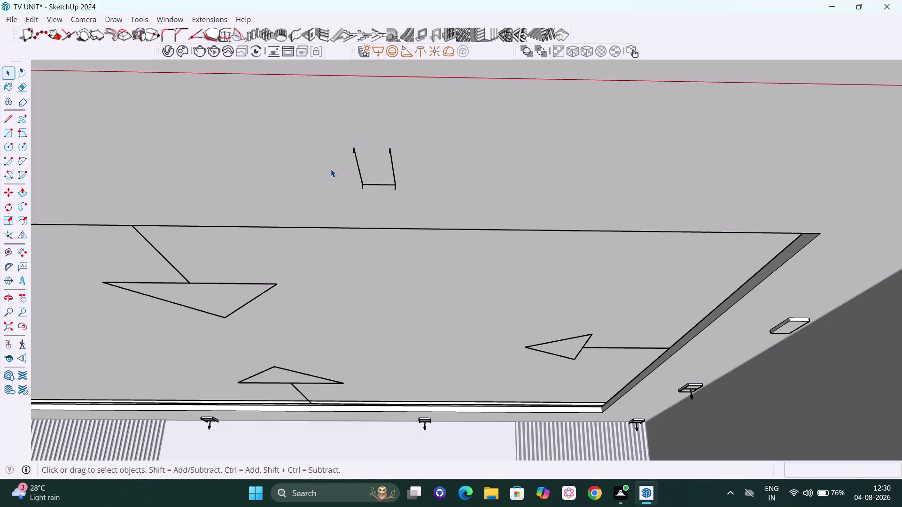
Window-select the leftover stray lines and delete them.
drag(330, 138, 442, 212)
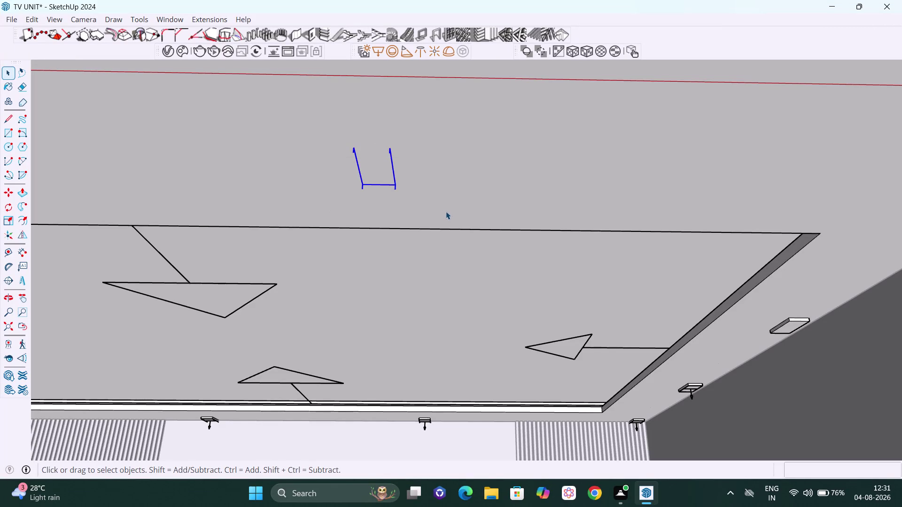
key(Delete)
scroll(down, 3)
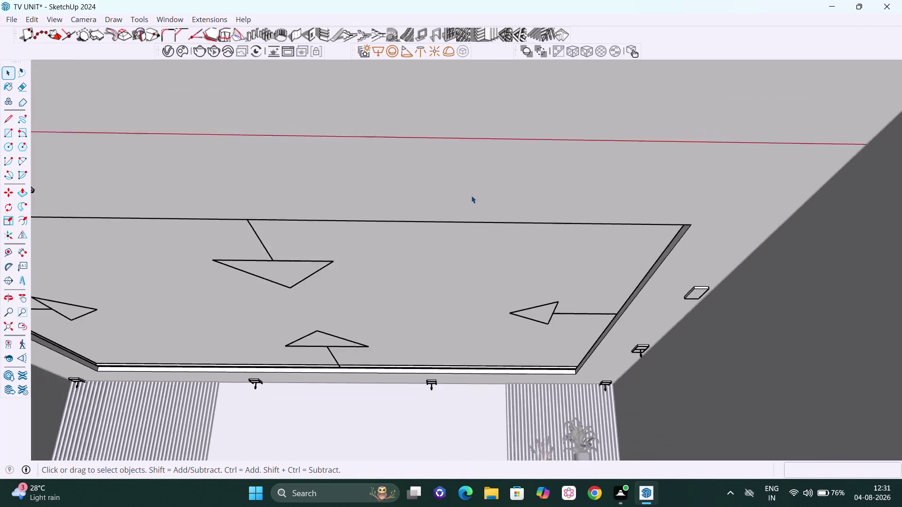
Box-select the stray face on the ceiling by the right wall and delete it.
scroll(down, 3)
scroll(down, 3)
scroll(down, 3)
middle_drag(503, 173, 490, 302)
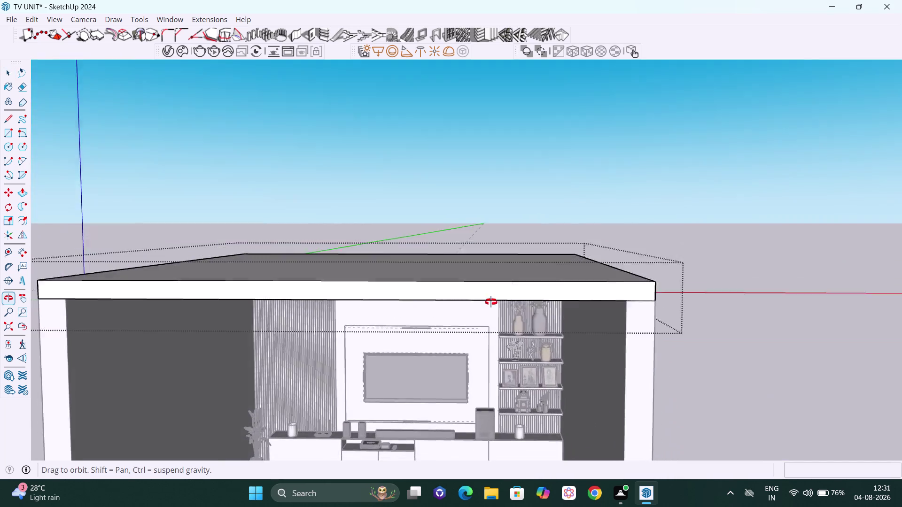
middle_drag(490, 301, 496, 325)
middle_drag(497, 330, 498, 337)
middle_drag(500, 331, 475, 172)
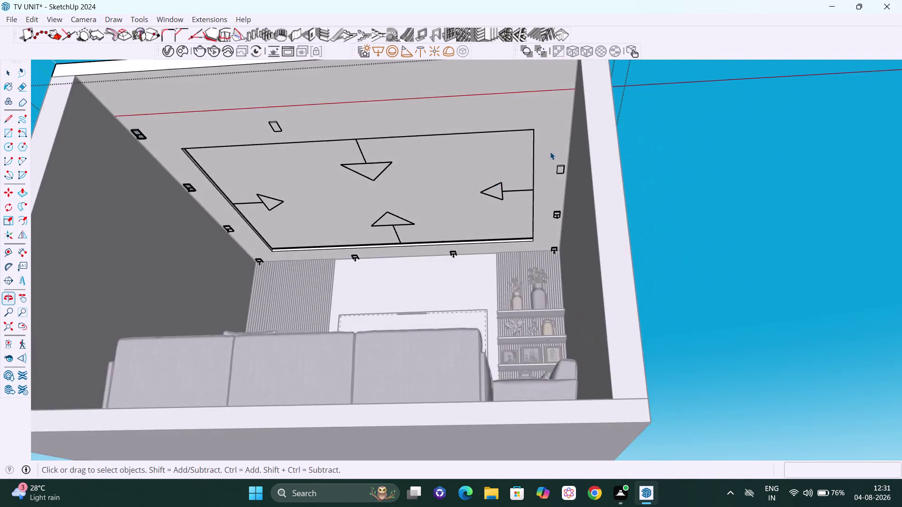
scroll(up, 3)
scroll(up, 3)
middle_drag(569, 162, 561, 115)
scroll(up, 3)
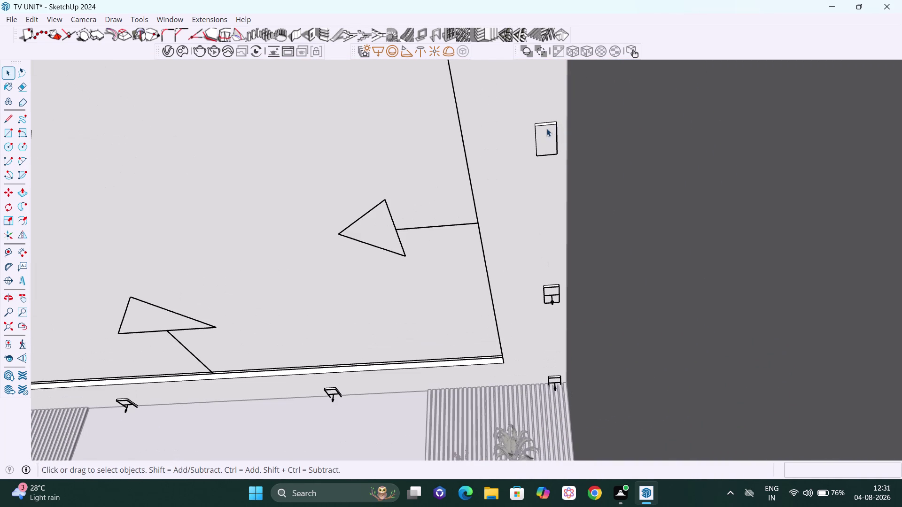
drag(527, 117, 568, 158)
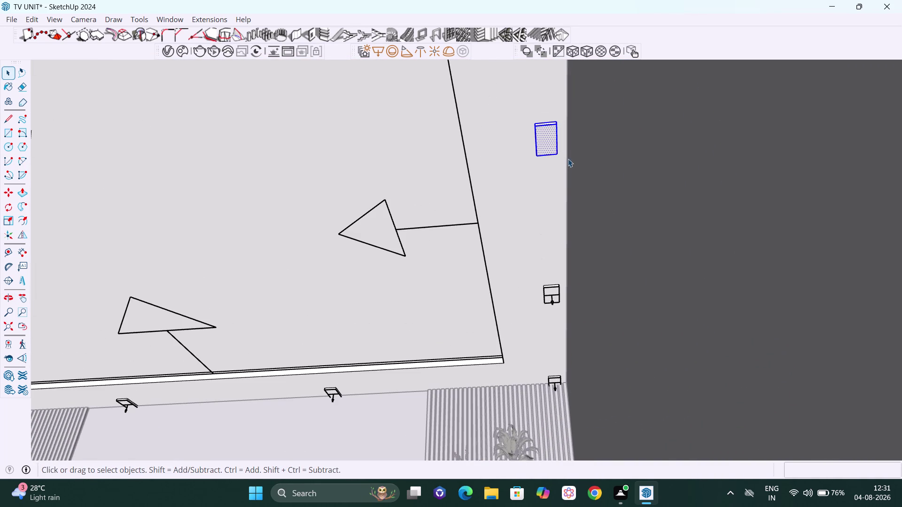
key(Delete)
Bring the right-wall fixtures into view and box-select the upper wall light.
scroll(down, 3)
scroll(down, 3)
middle_drag(517, 108, 566, 209)
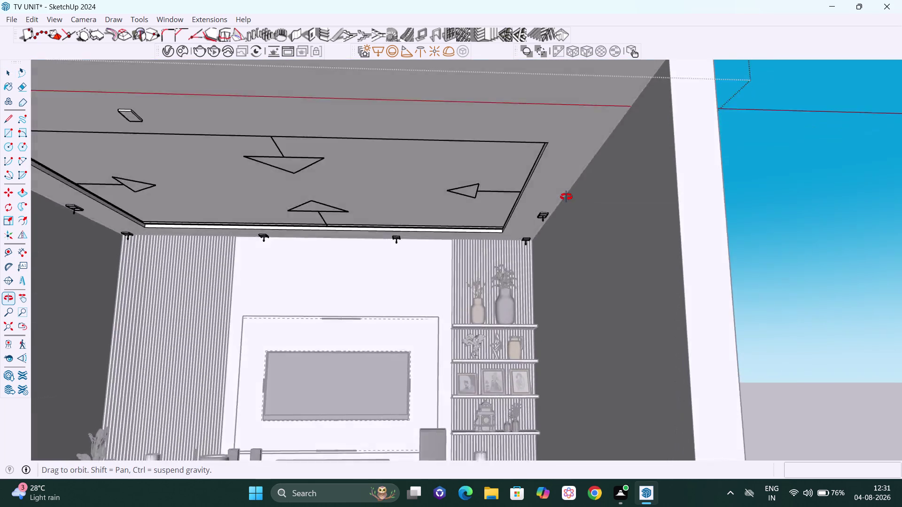
middle_drag(566, 208, 565, 134)
scroll(up, 3)
middle_drag(494, 238, 442, 236)
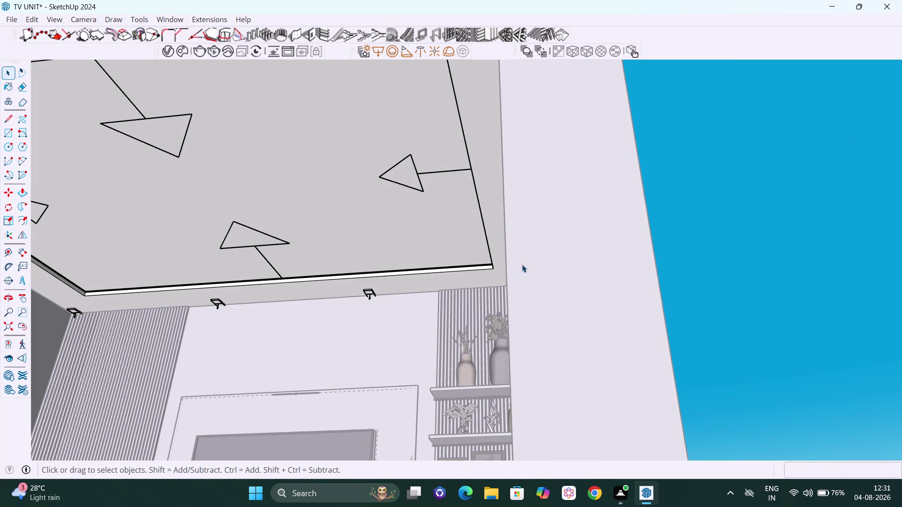
middle_drag(562, 266, 605, 264)
scroll(up, 3)
scroll(up, 3)
drag(439, 222, 465, 259)
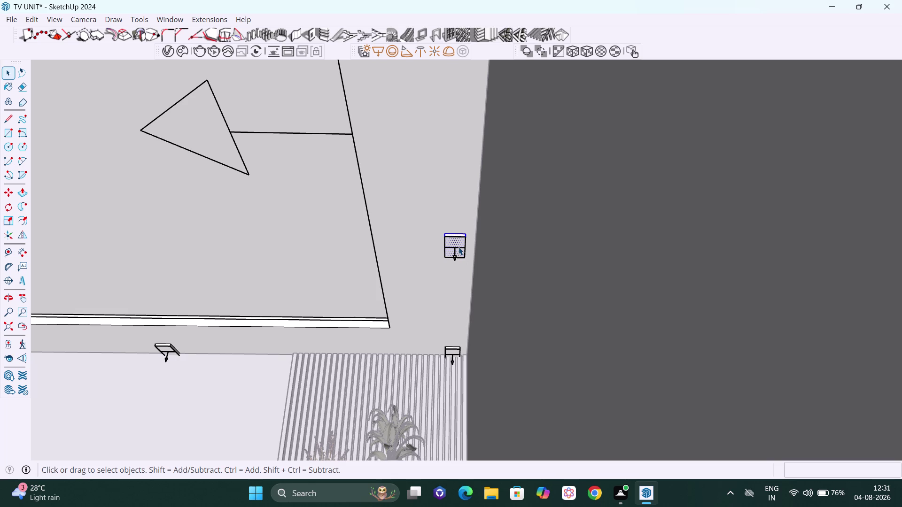
drag(465, 231, 443, 230)
drag(442, 230, 440, 255)
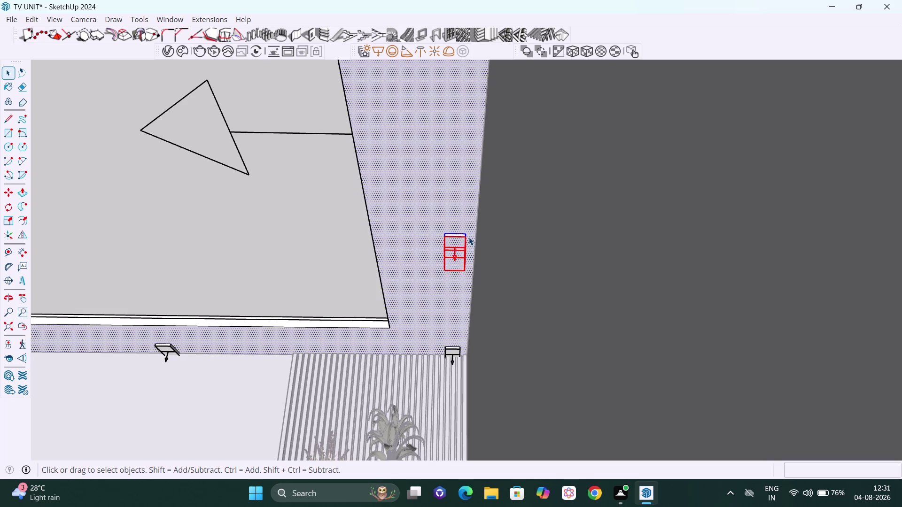
Select the whole upper light fixture component and delete it.
click(431, 220)
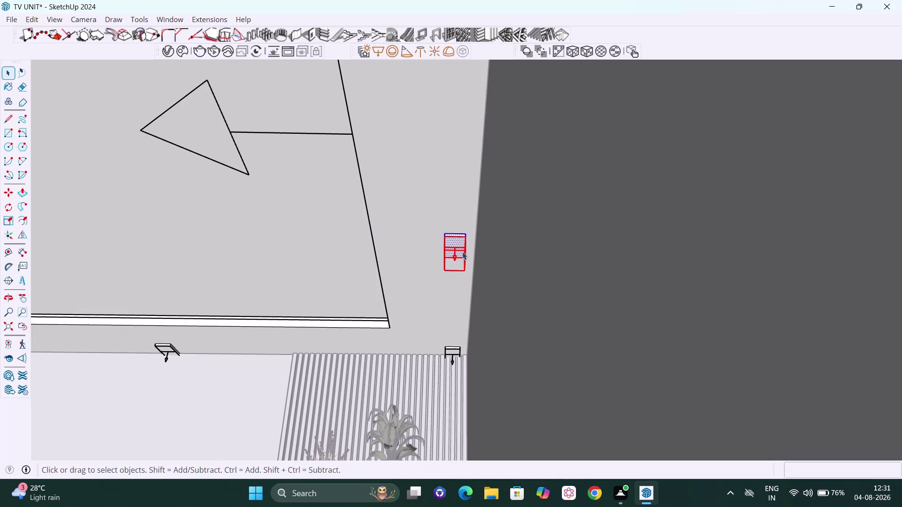
right_click(463, 252)
click(508, 50)
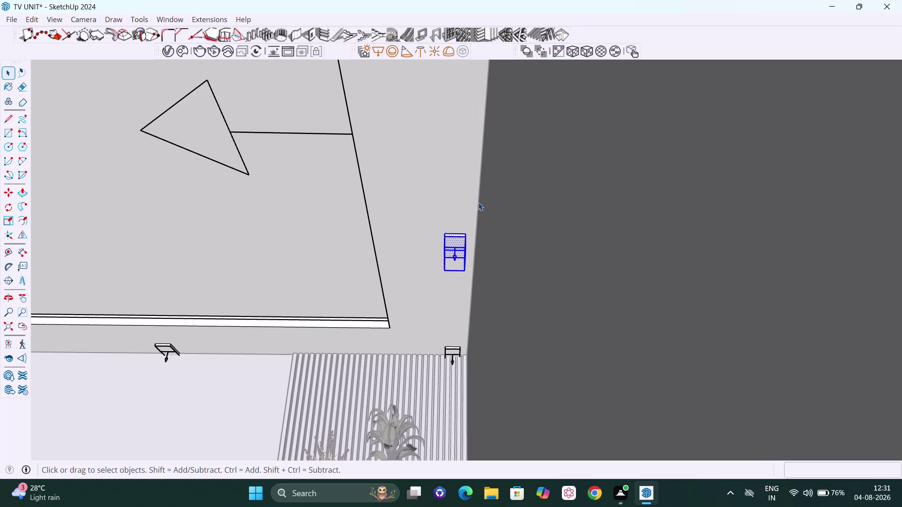
key(Delete)
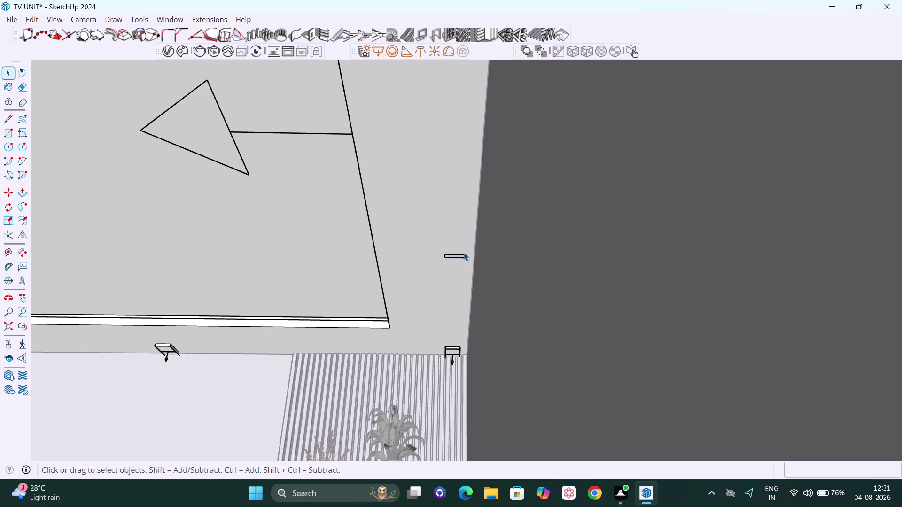
Delete the leftover edge fragments from the removed wall light by the right wall.
click(460, 257)
key(Delete)
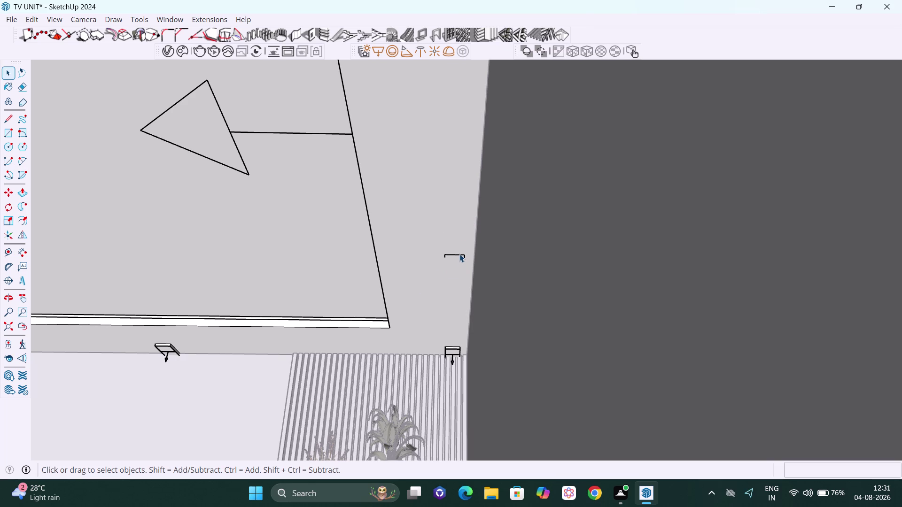
click(459, 254)
key(Delete)
Wipe out the last small edge bits with the Eraser tool.
key(e)
drag(446, 250, 448, 260)
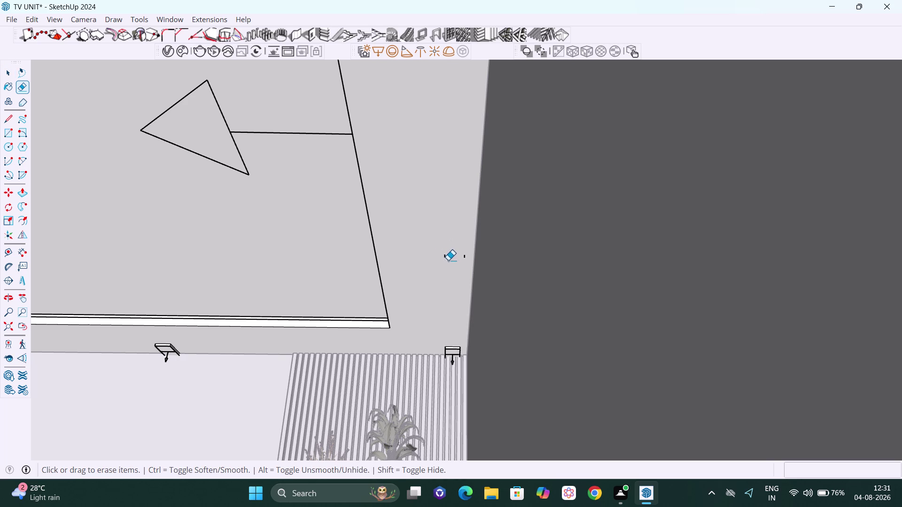
drag(451, 259, 439, 257)
drag(467, 257, 460, 257)
key(space)
Zoom out and orbit to view the model from outside.
scroll(down, 3)
scroll(down, 3)
scroll(down, 3)
middle_drag(435, 169, 435, 173)
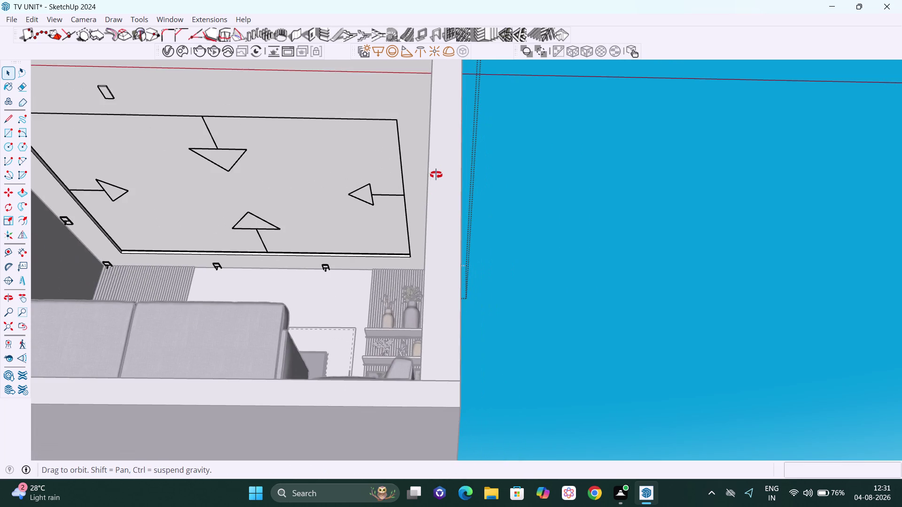
middle_drag(436, 174, 467, 358)
Undo the last five actions and orbit back to look up at the ceiling.
key(ctrl+z)
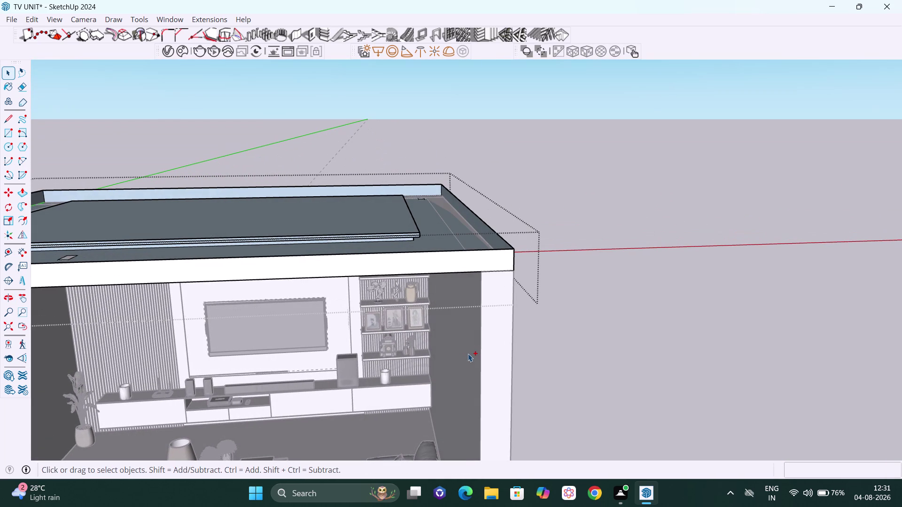
key(ctrl+z)
key(ctrl+z)
key(ctrl+z)
key(ctrl+z)
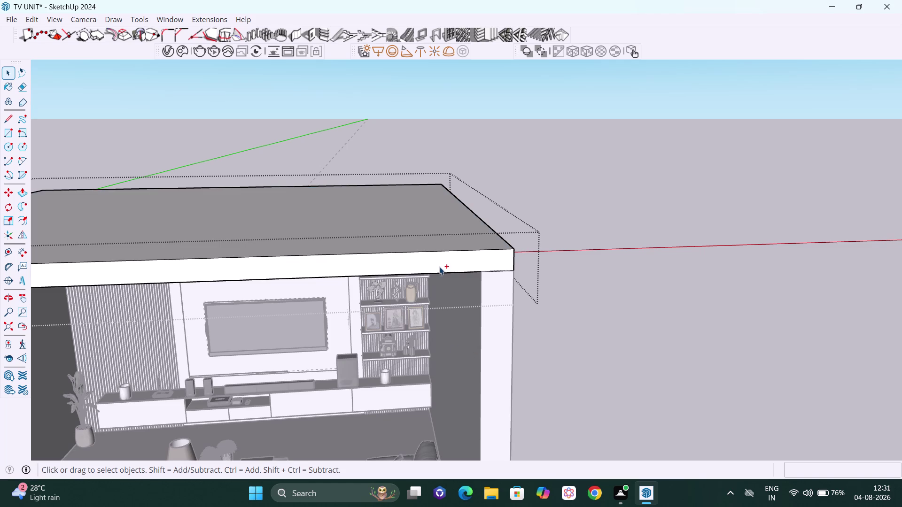
scroll(up, 3)
middle_drag(489, 277, 470, 188)
scroll(up, 3)
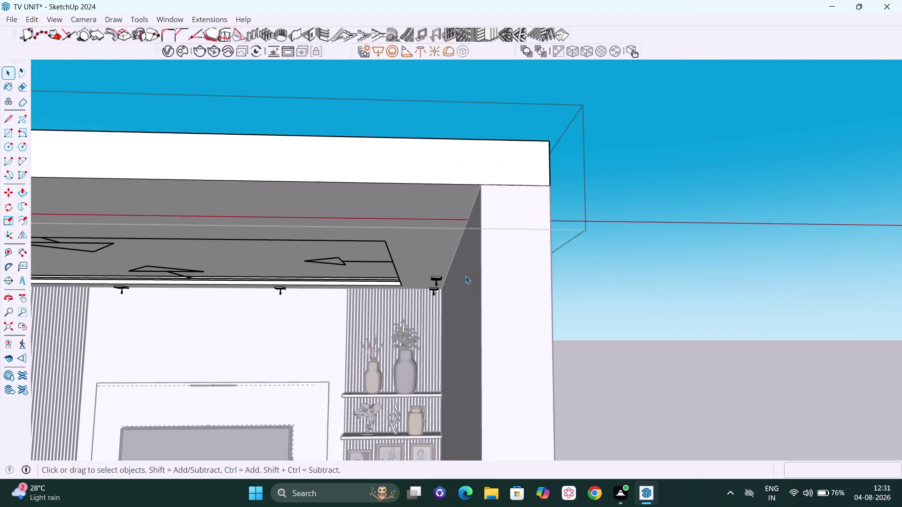